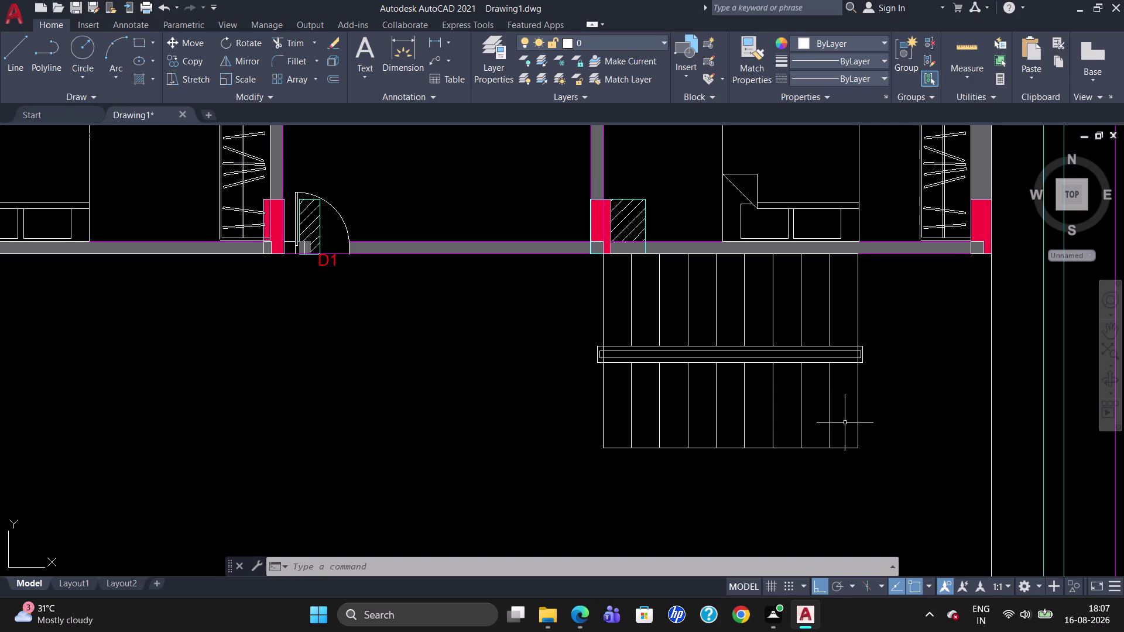
Write a 5-inch high multiline text '31' inside the bottom right tread.
key(t)
key(Return)
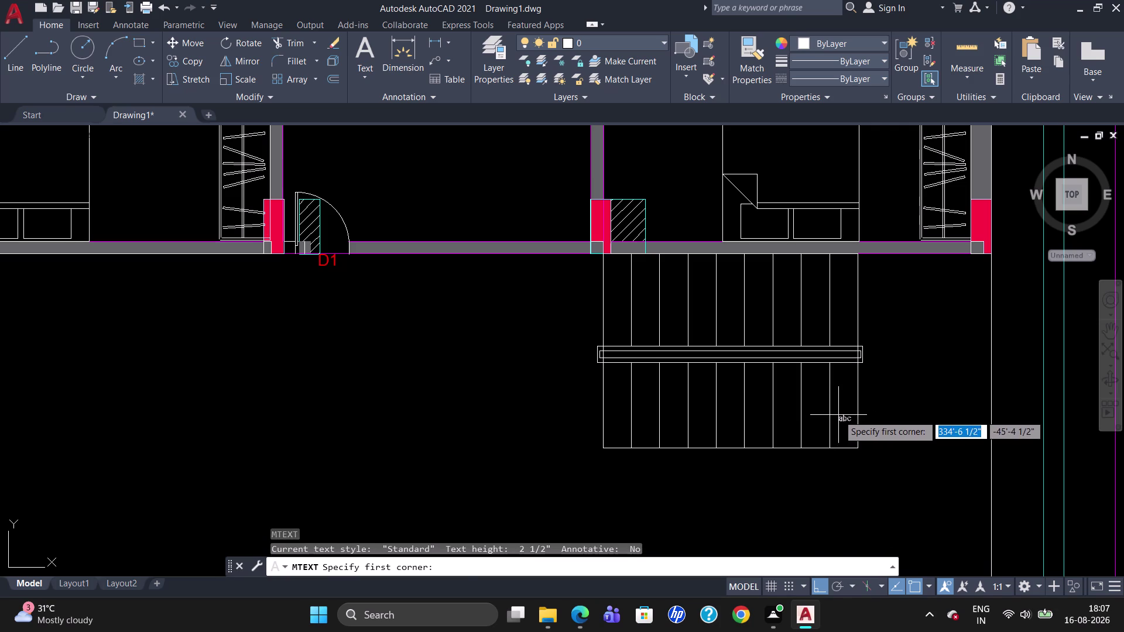
drag(840, 414, 851, 429)
click(850, 428)
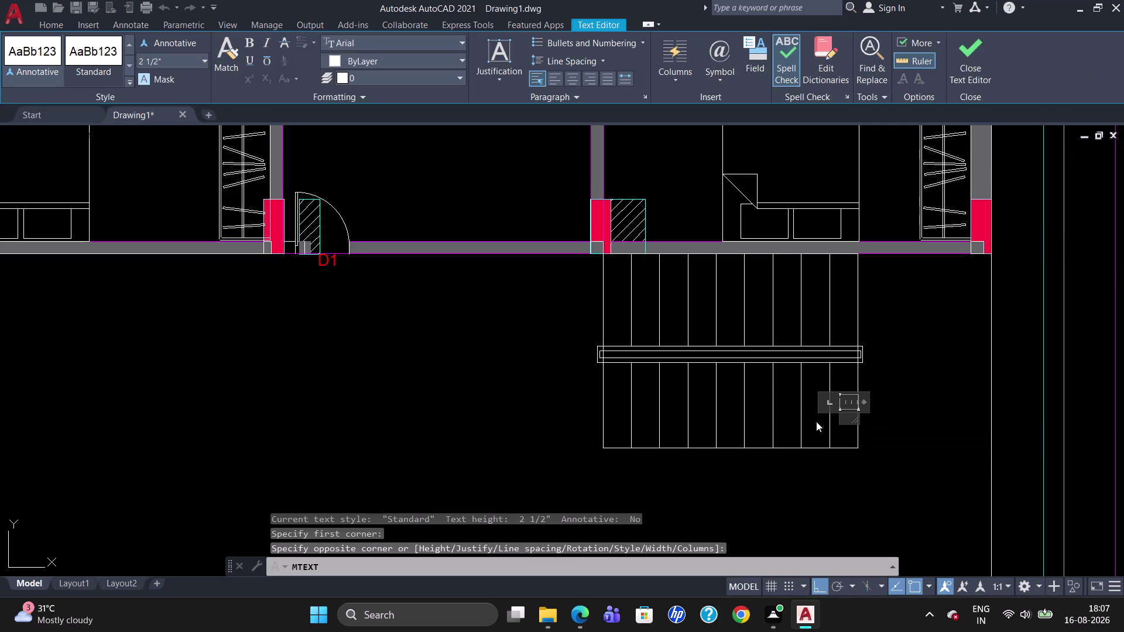
click(169, 57)
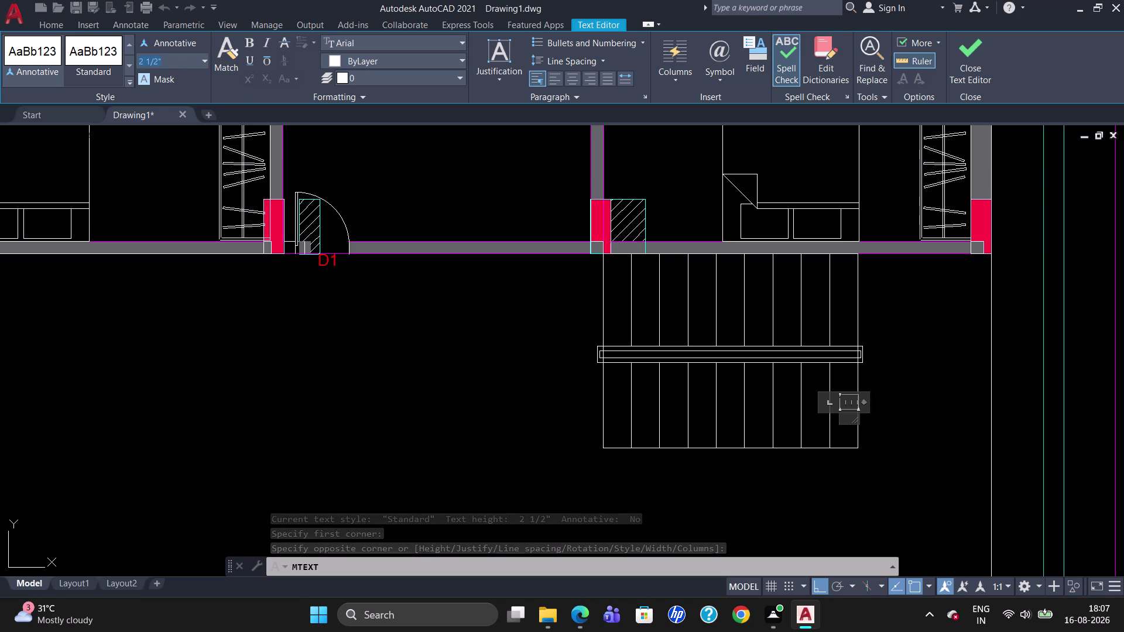
key(BackSpace)
key(5)
key(Return)
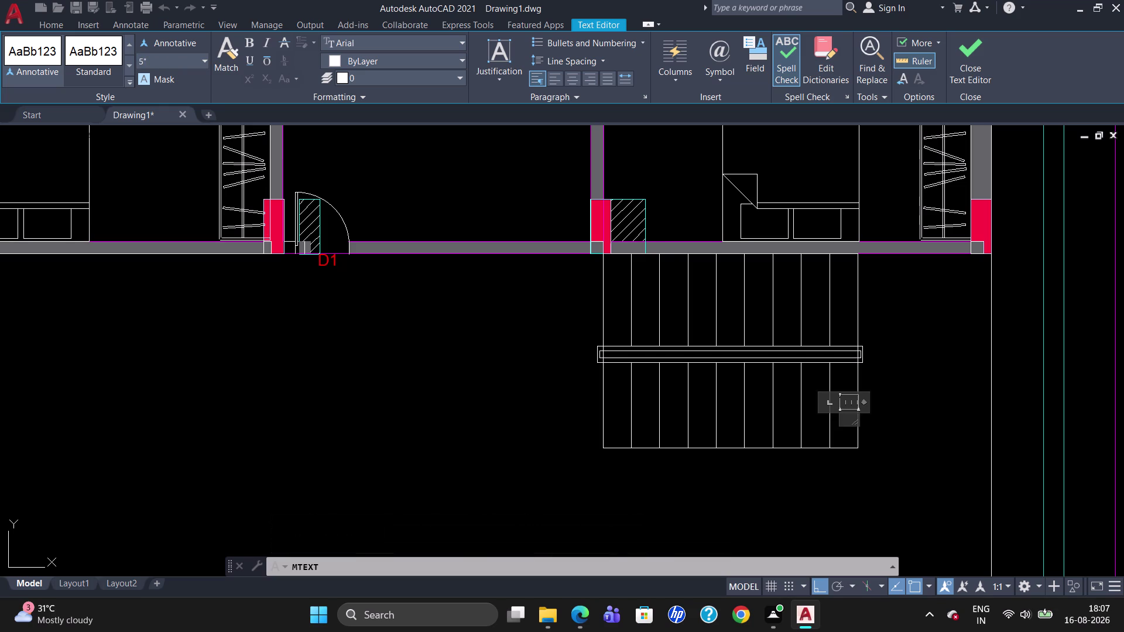
text(3)
text(1)
Make the 31 text cyan and keep the text editor changes.
click(338, 59)
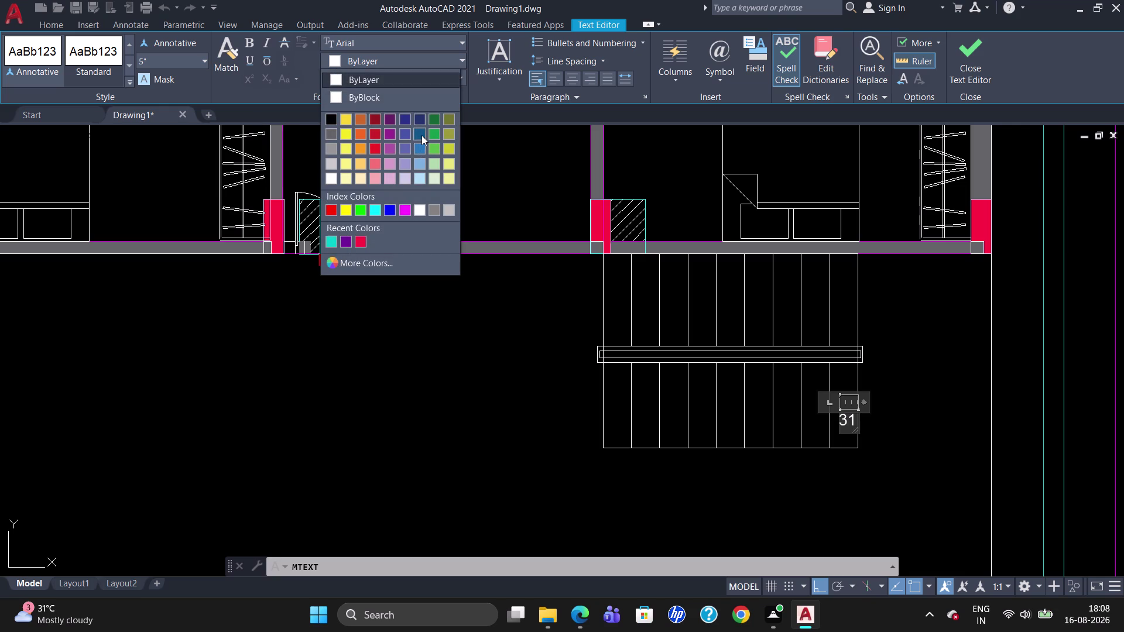
click(373, 211)
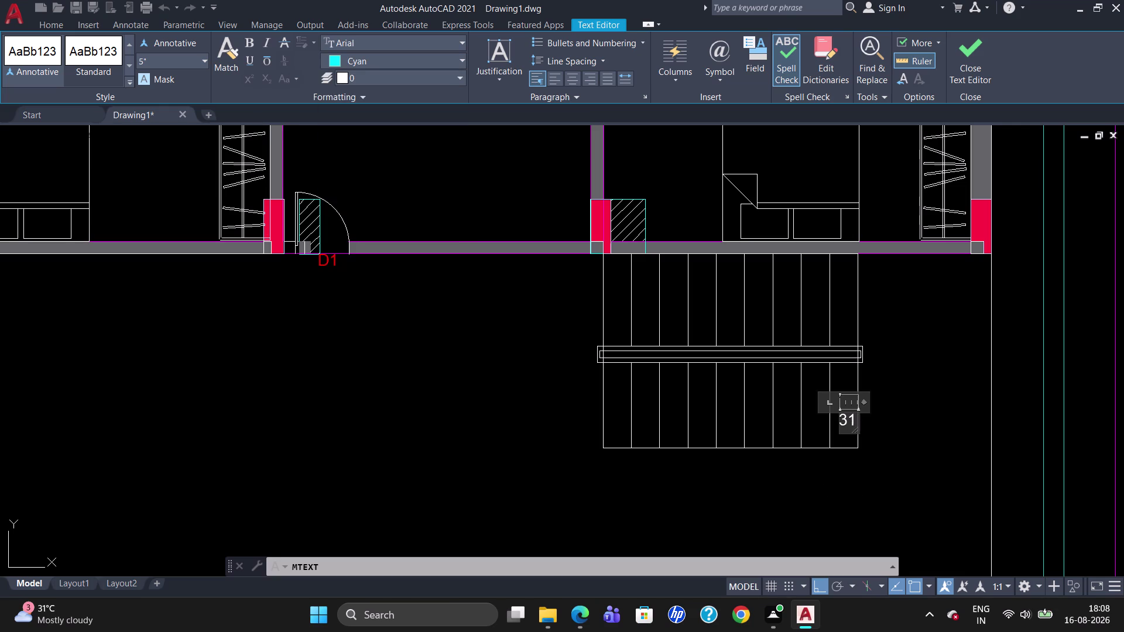
drag(852, 420, 838, 421)
click(336, 60)
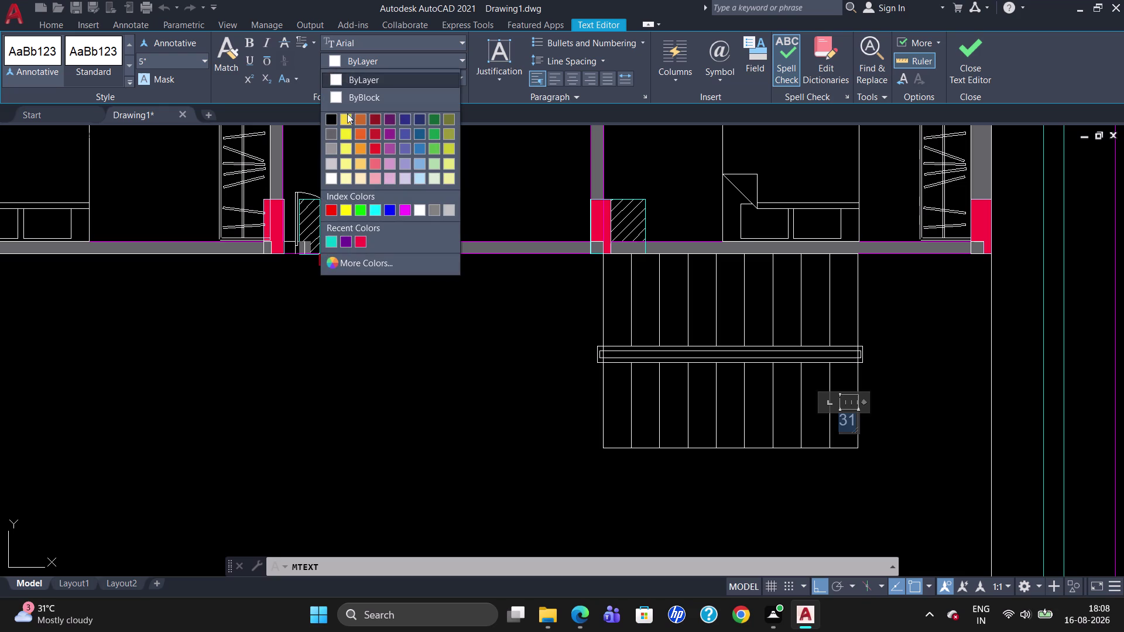
click(378, 206)
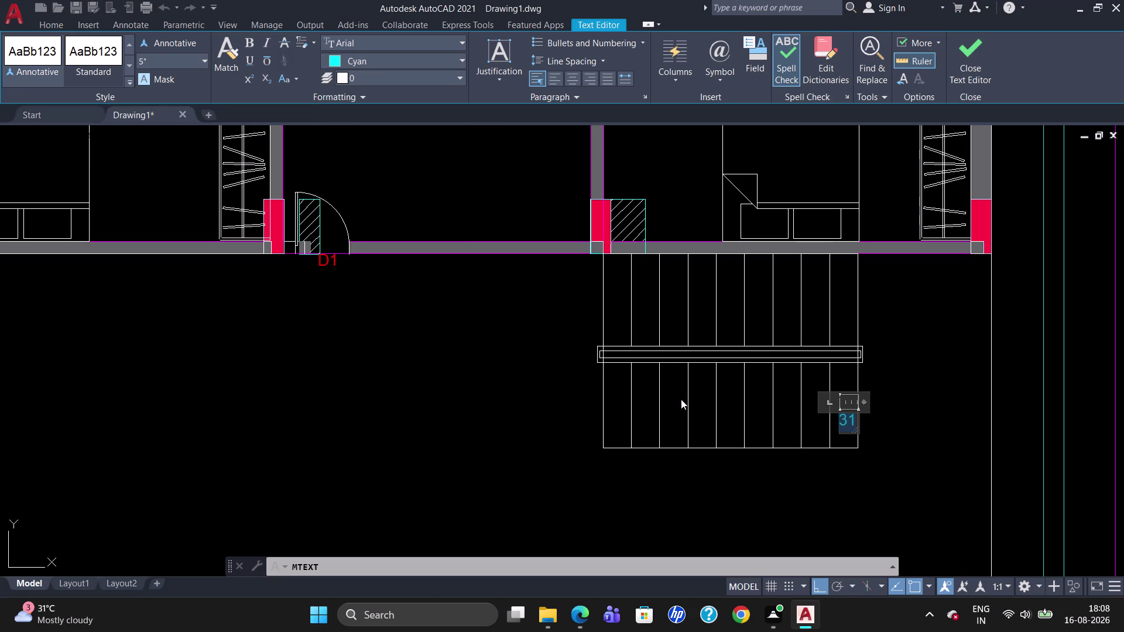
key(Escape)
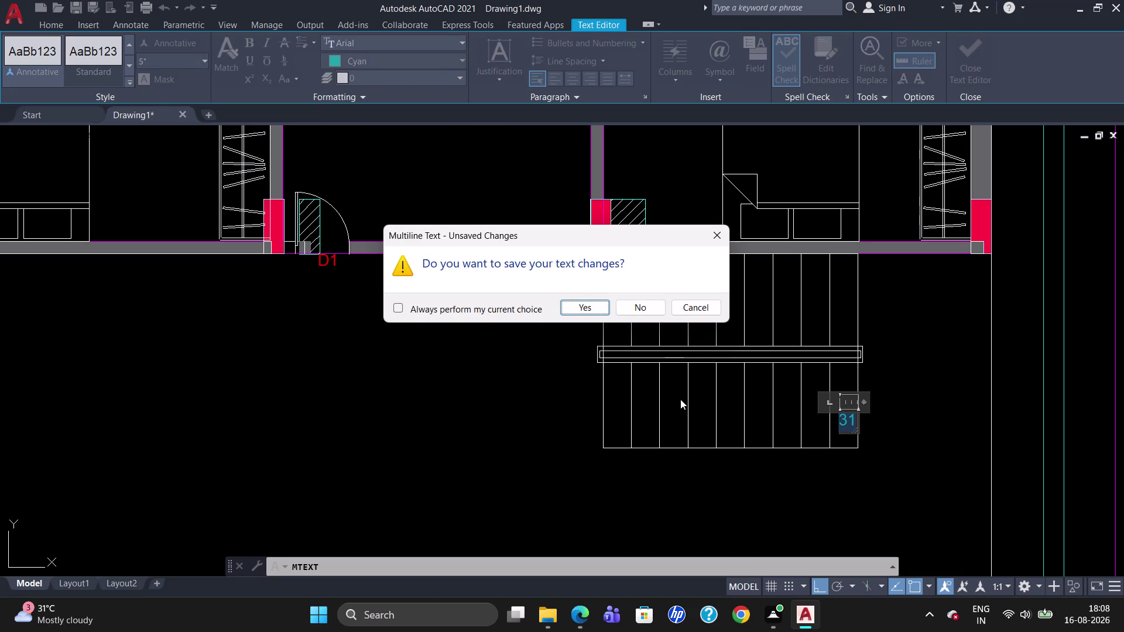
click(593, 307)
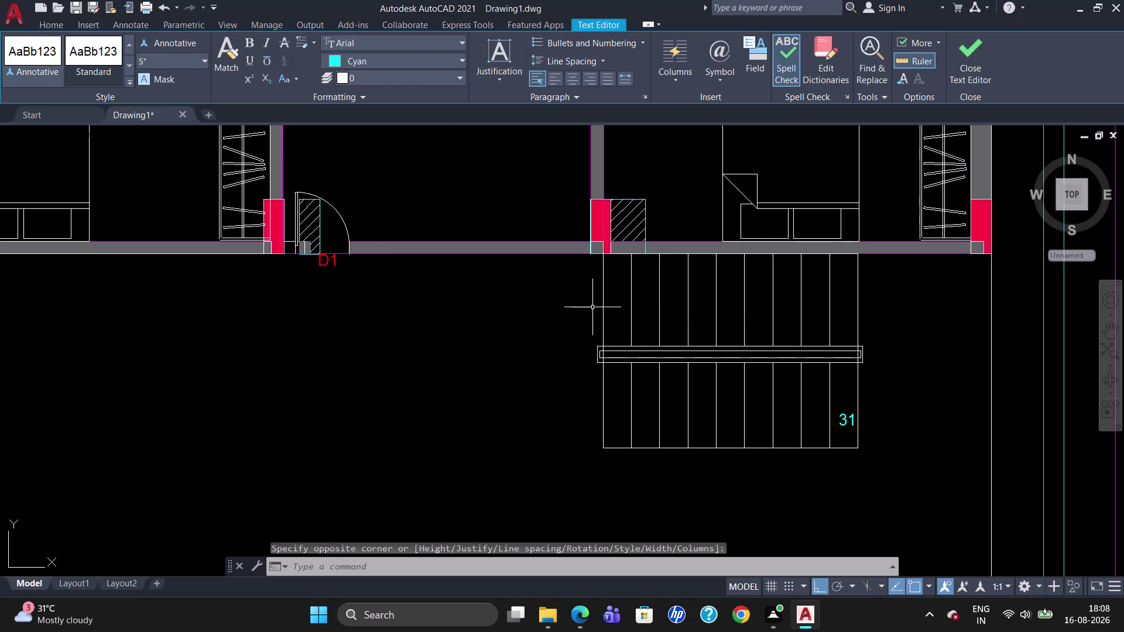
click(848, 415)
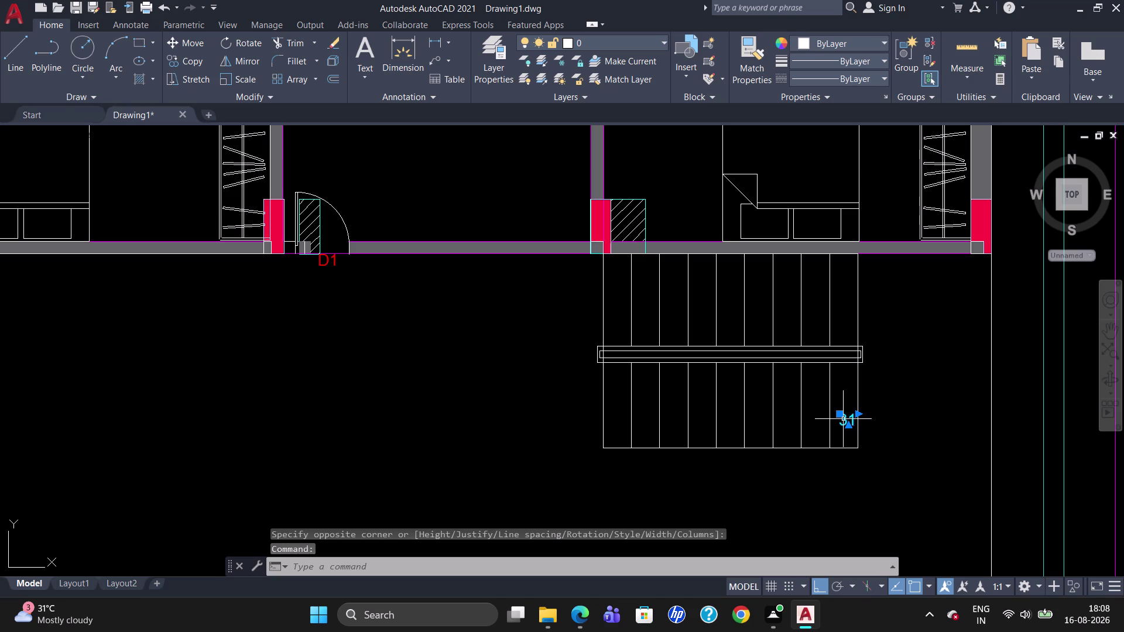
Rotate the 31 label 90 degrees with RO.
text(R)
text(O)
key(Return)
click(850, 411)
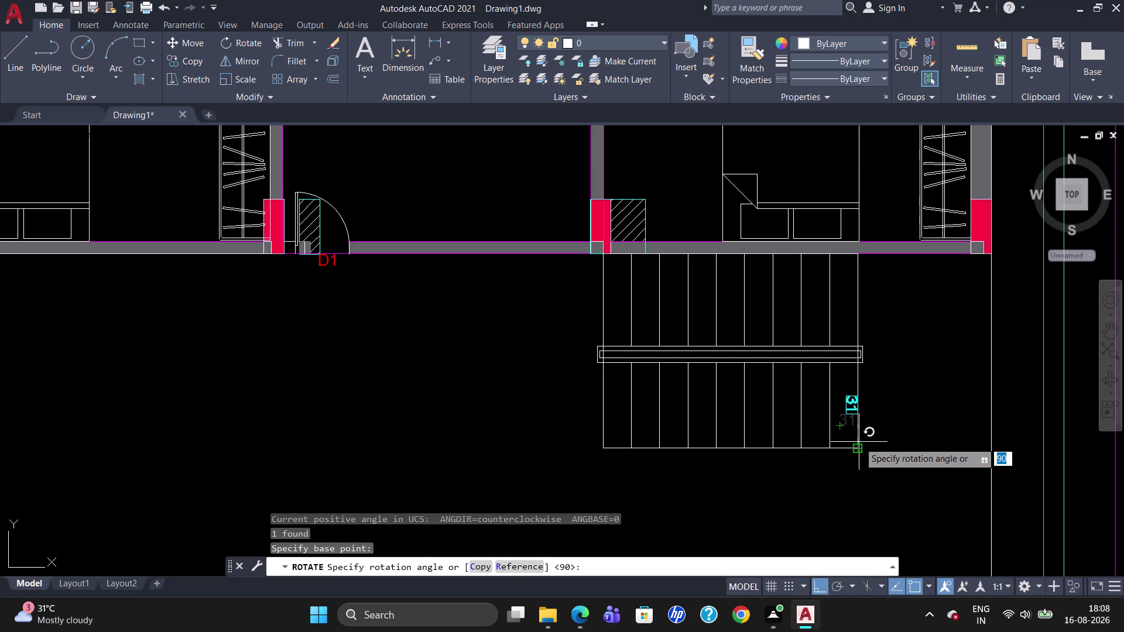
click(859, 442)
Grip-move the rotated 31 label into place within the bottom right tread.
click(852, 409)
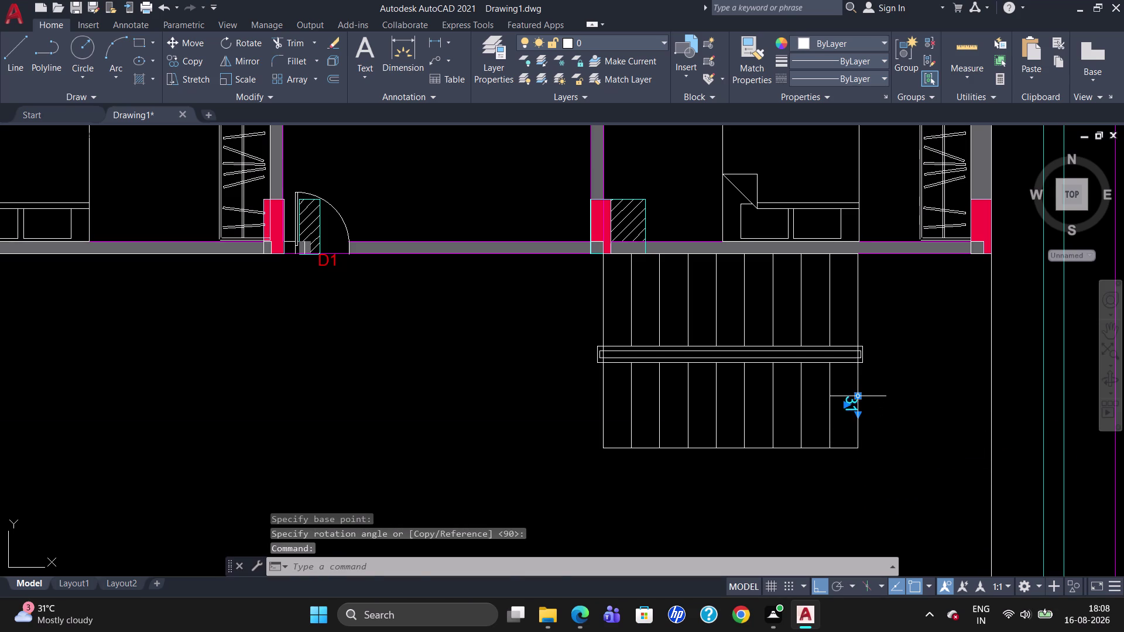
drag(857, 399, 848, 405)
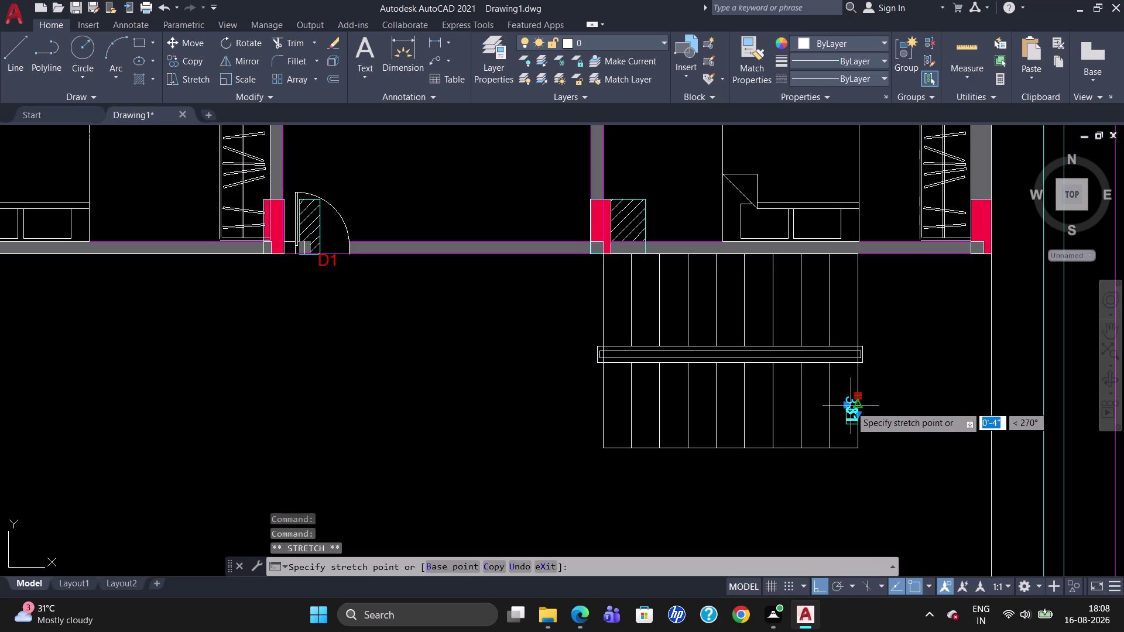
click(849, 405)
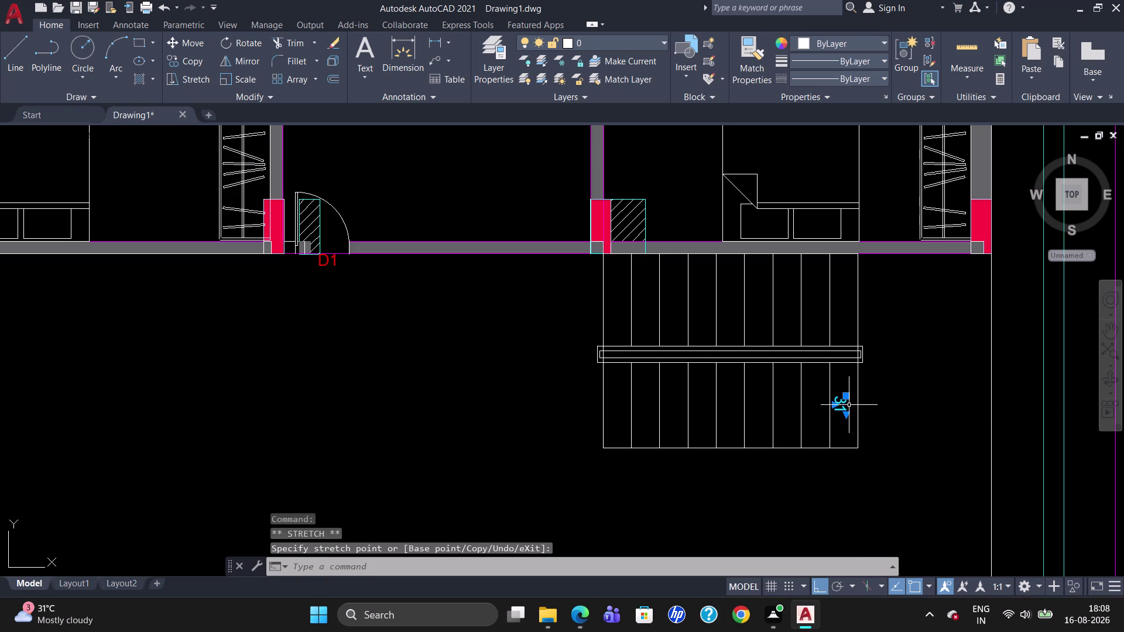
key(Escape)
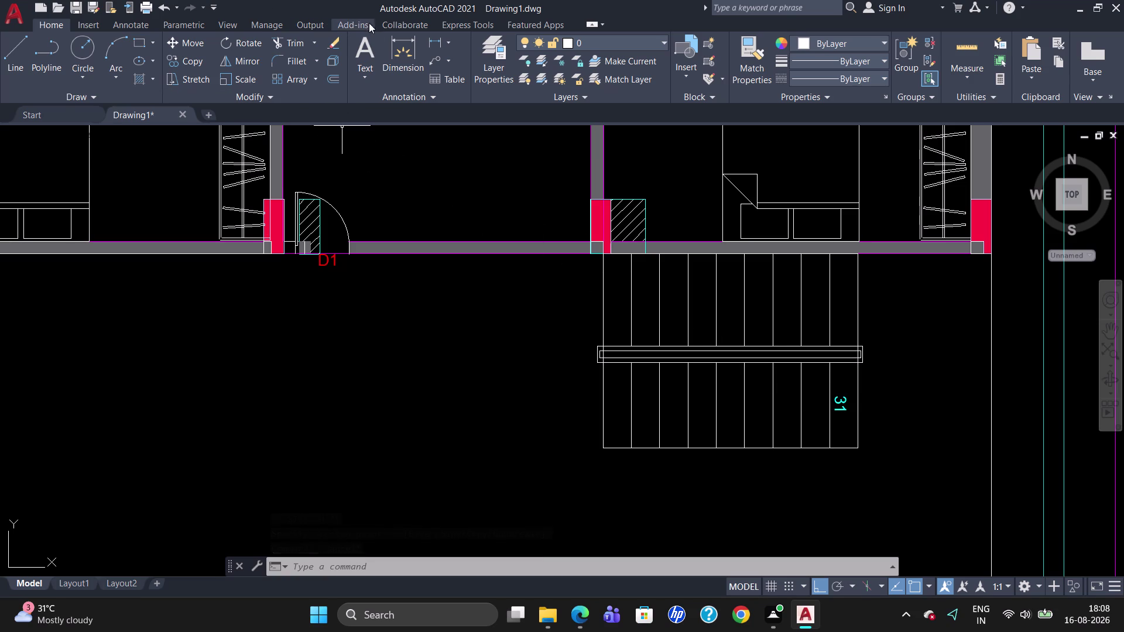
Try Express Tools Auto Number on the 31 label, then cancel it.
click(452, 29)
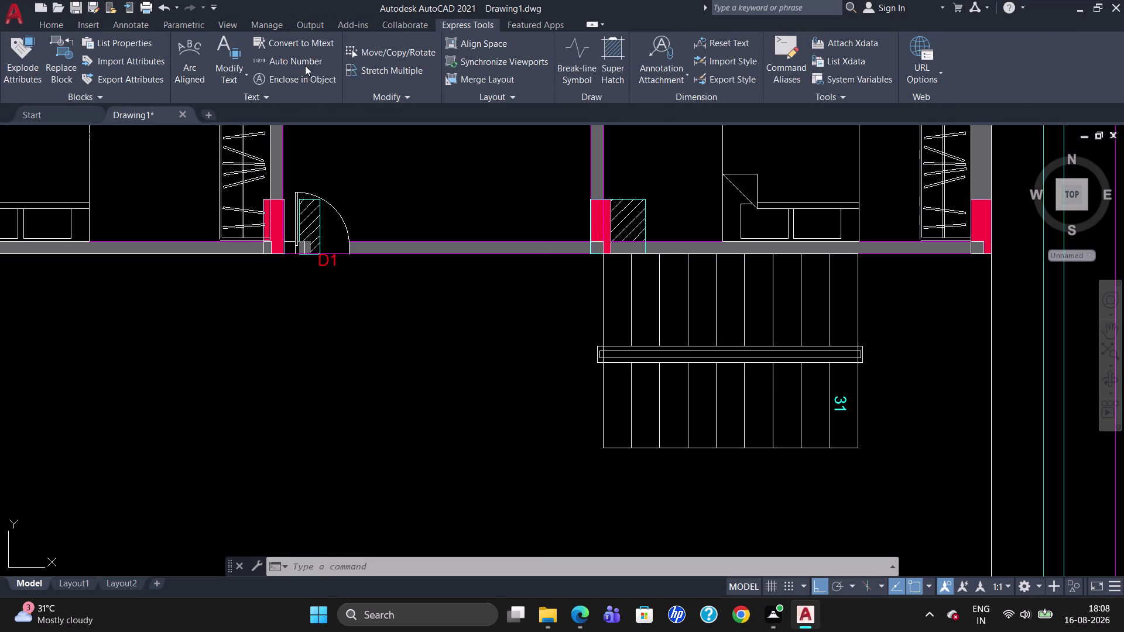
click(306, 65)
click(845, 406)
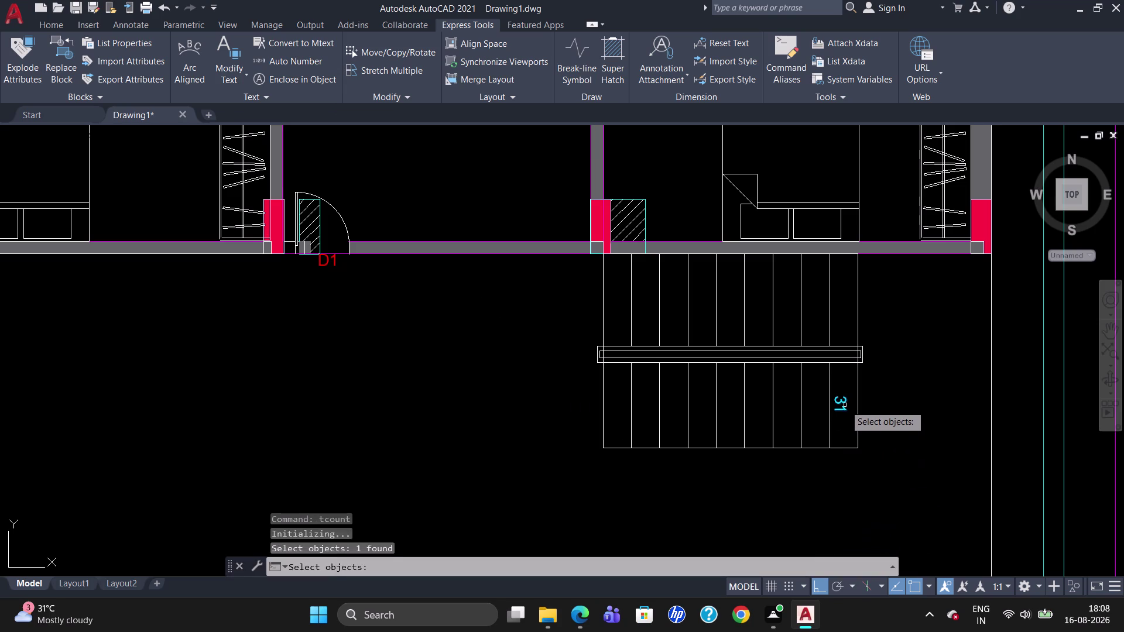
click(842, 405)
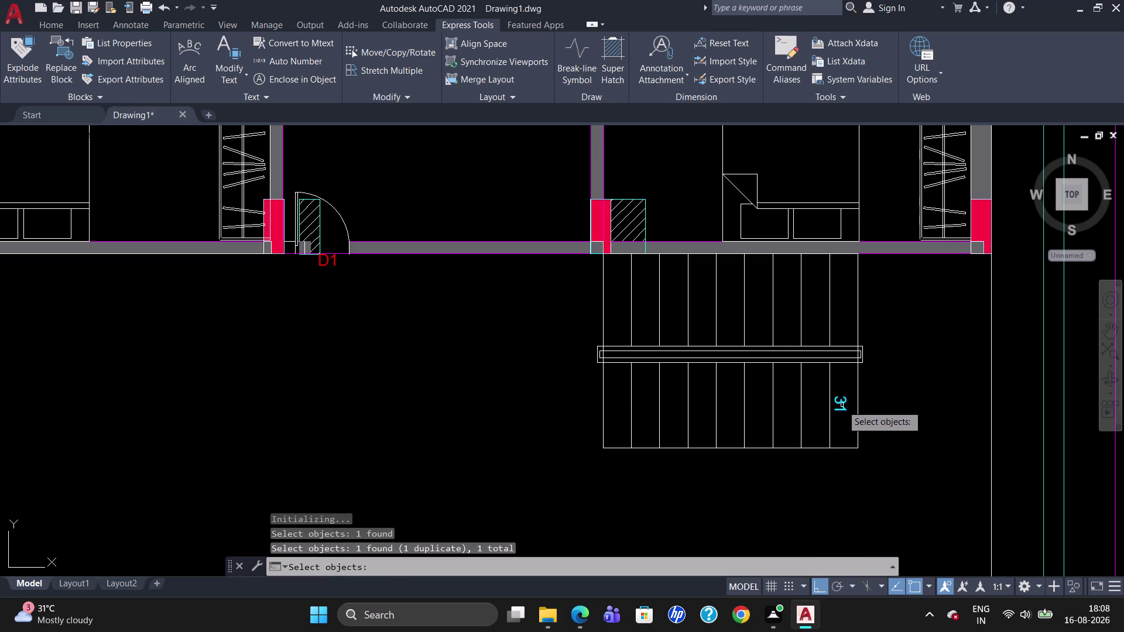
text(CO)
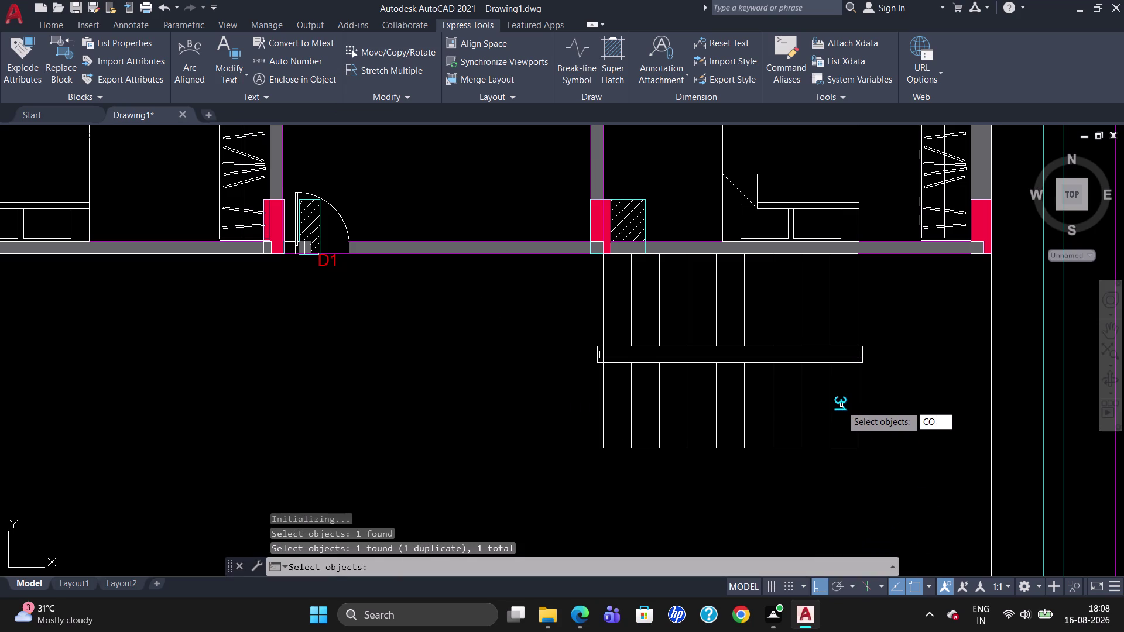
key(Return)
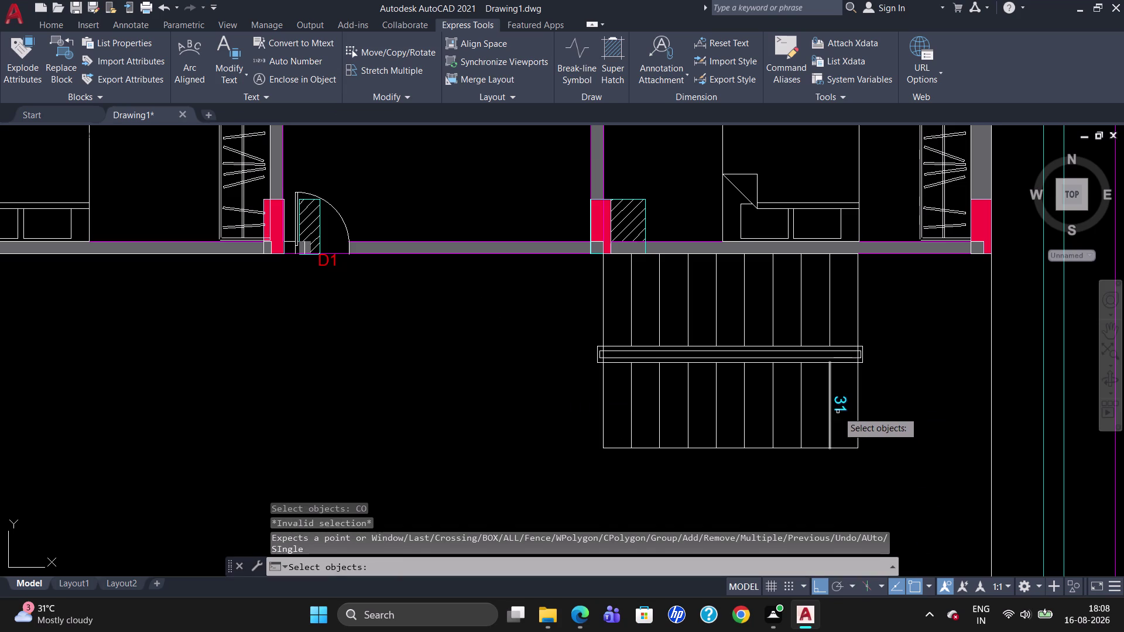
click(843, 406)
key(Escape)
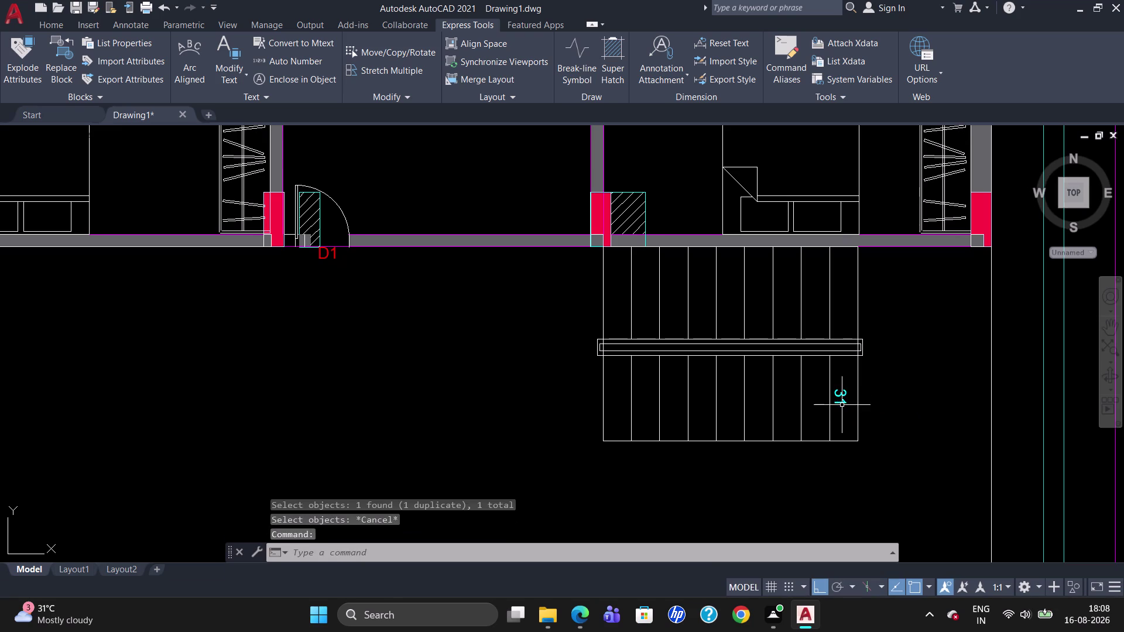
Start a CO copy with the 31 label selected.
text(CO)
key(Return)
click(836, 396)
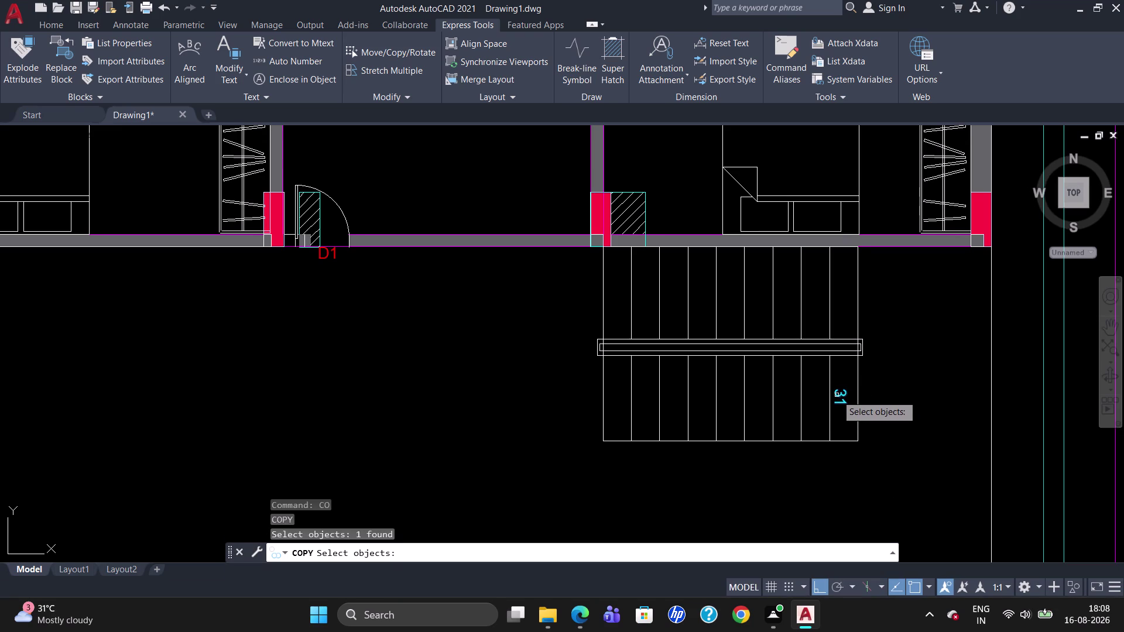
Set the copy base point on the 31 label and copy it into the next four treads leftward.
key(Return)
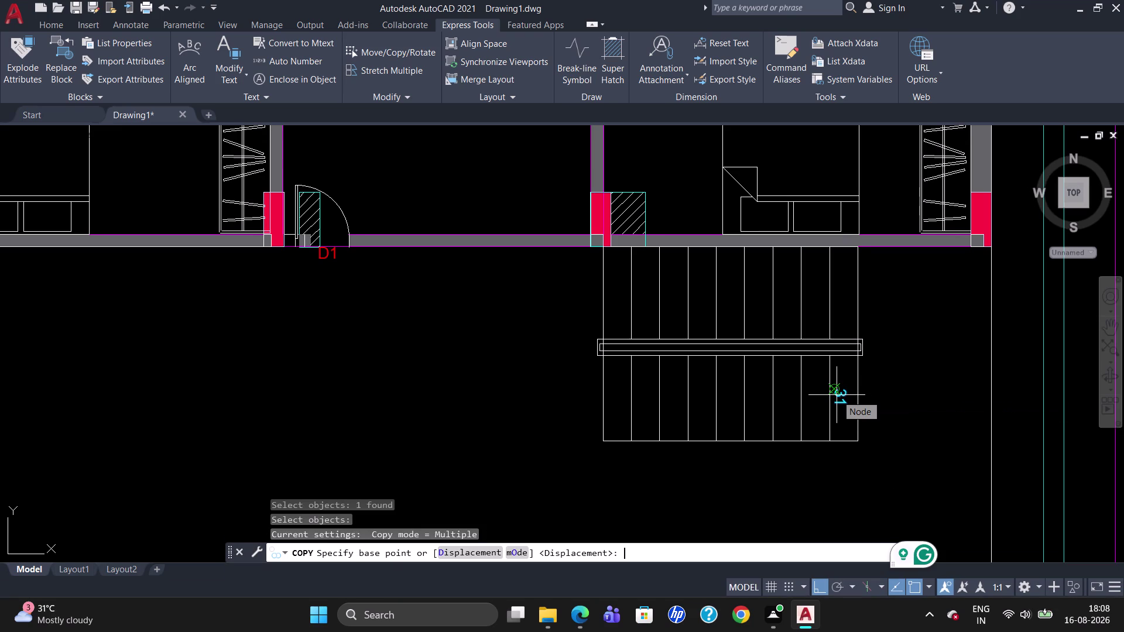
click(837, 395)
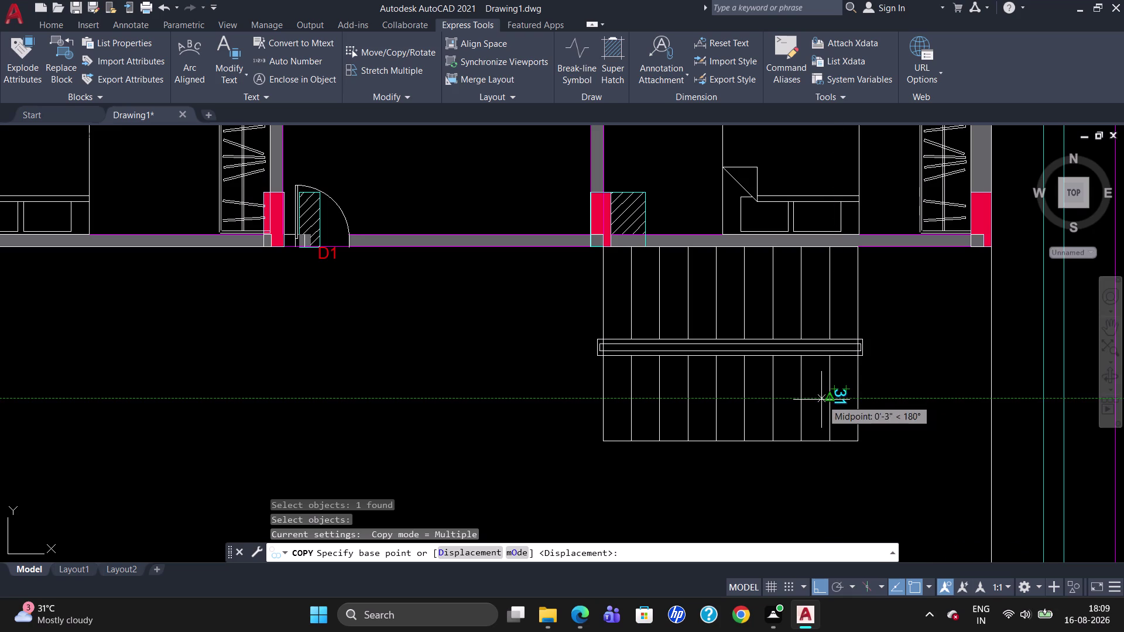
click(840, 392)
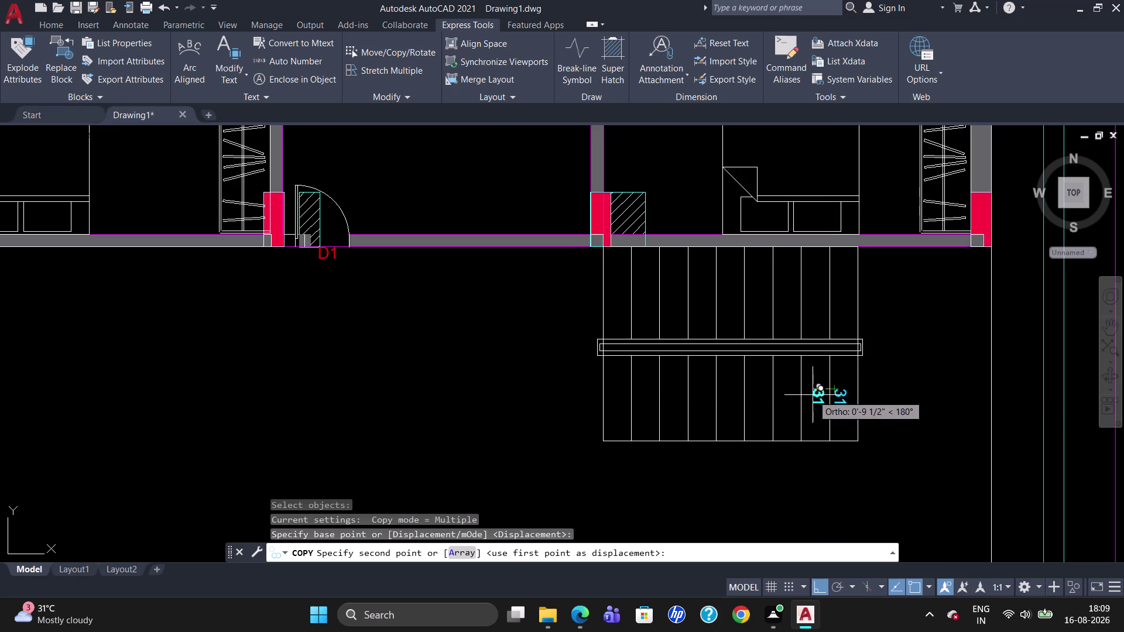
click(813, 396)
click(785, 403)
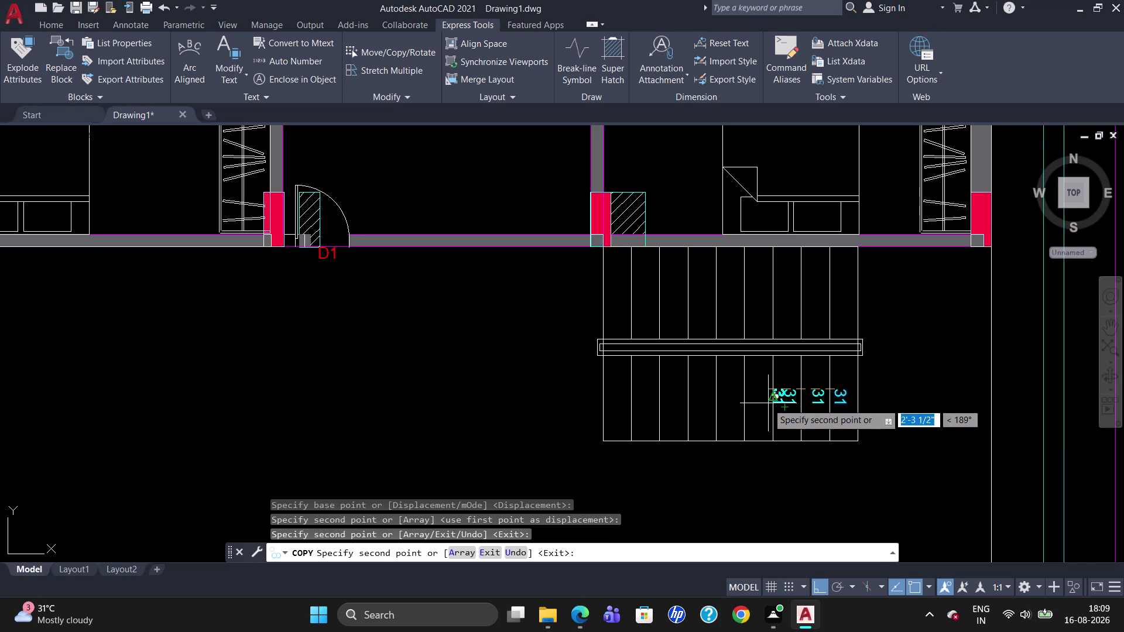
click(754, 404)
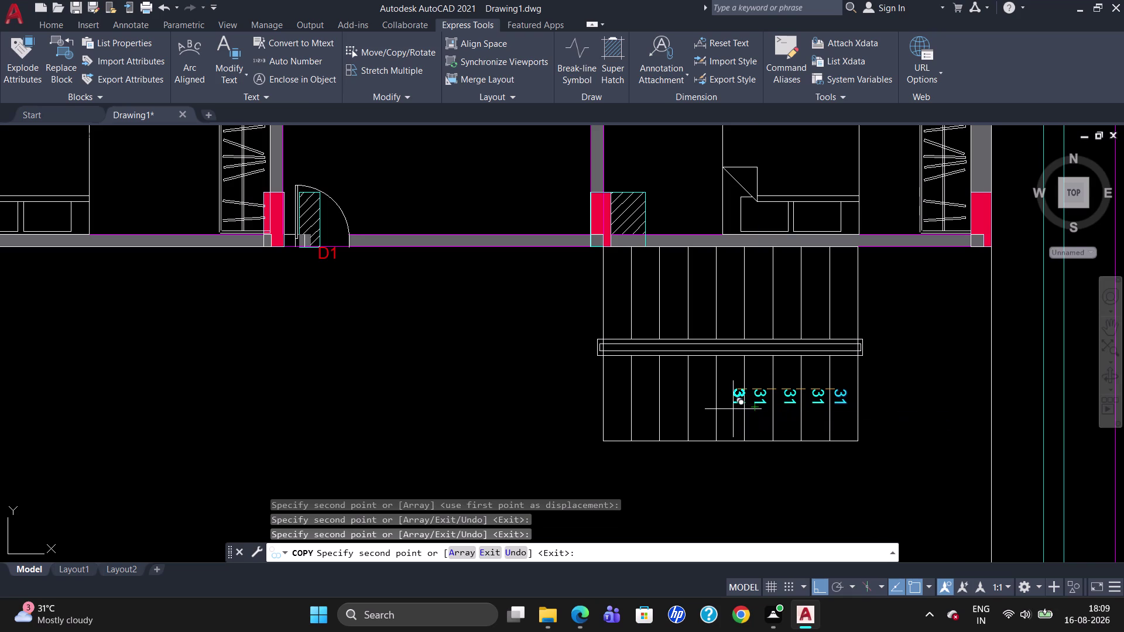
click(729, 407)
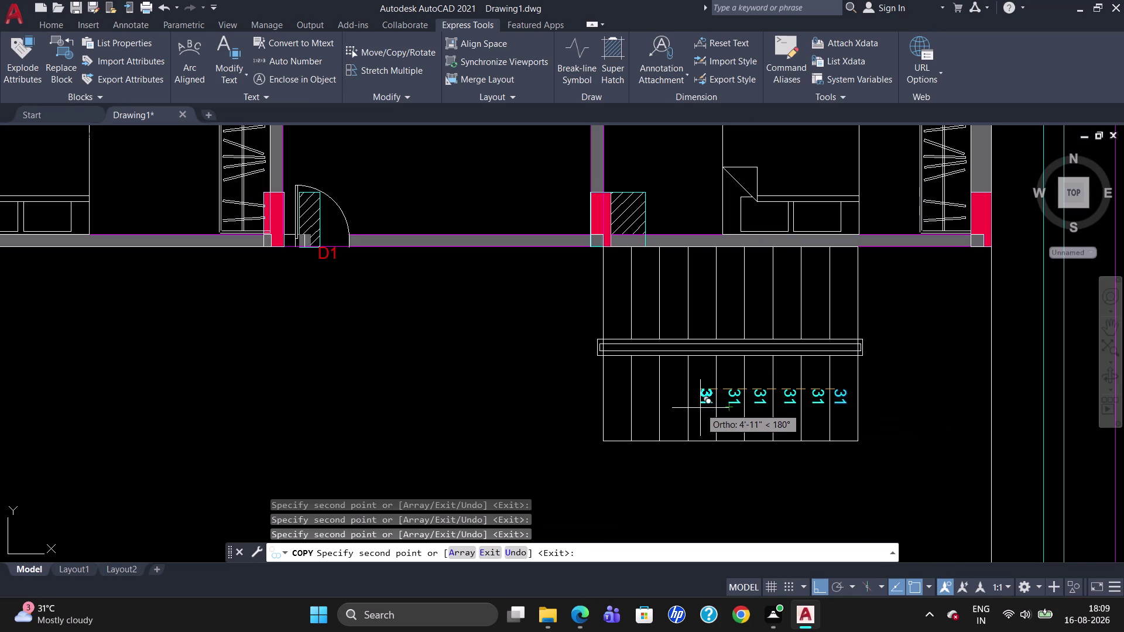
Copy the 31 label onto the remaining lower-flight treads and turn on Polar Tracking.
click(701, 408)
click(670, 402)
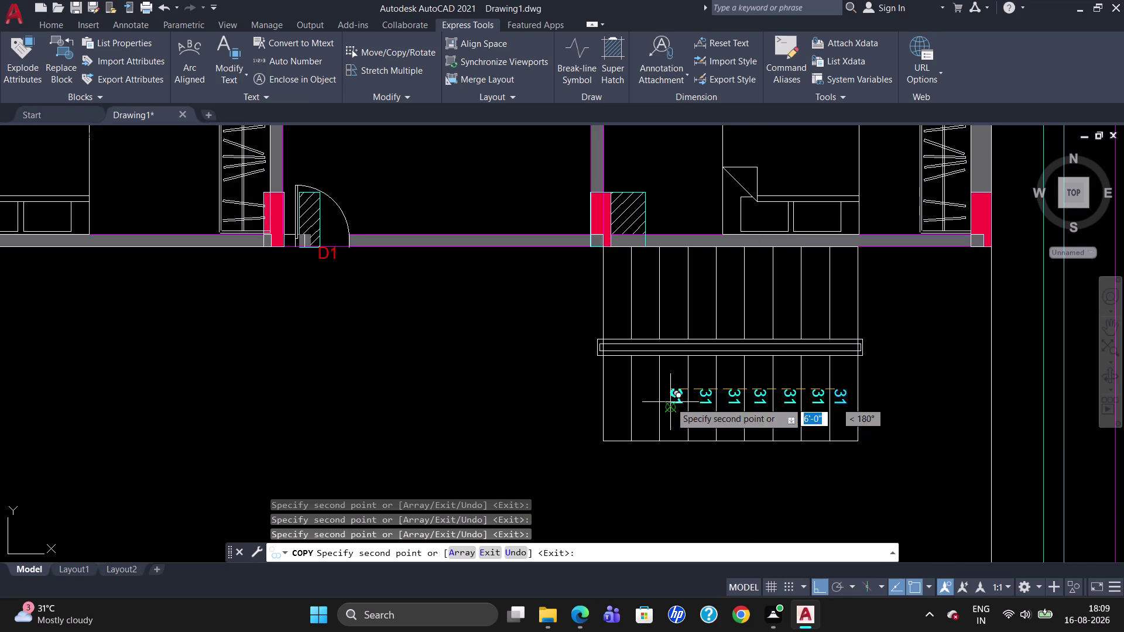
click(642, 398)
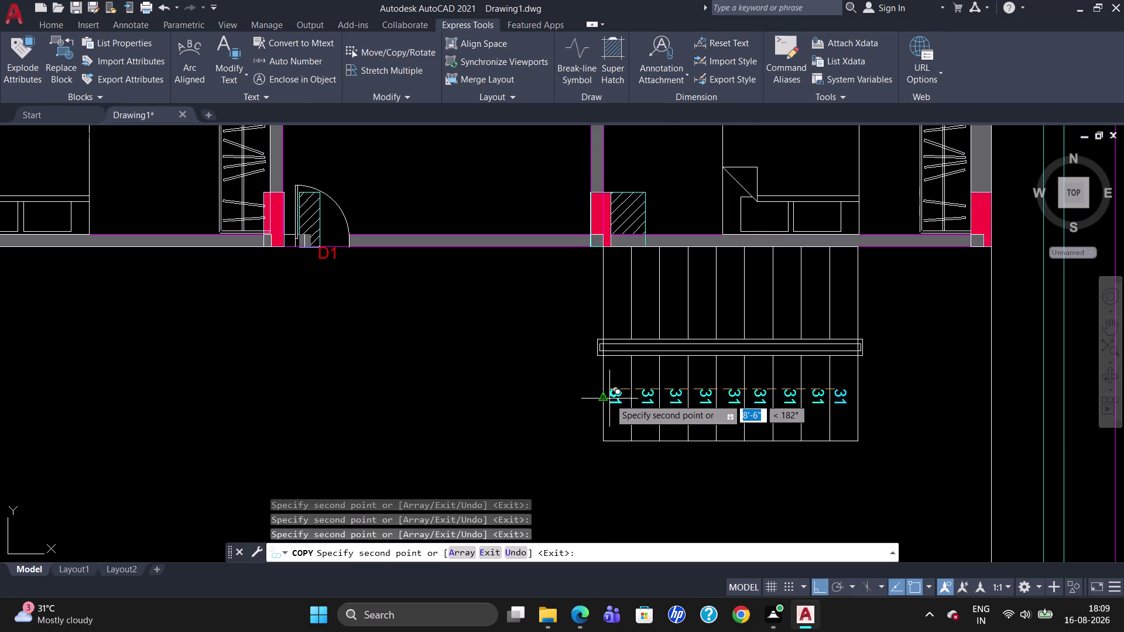
click(611, 396)
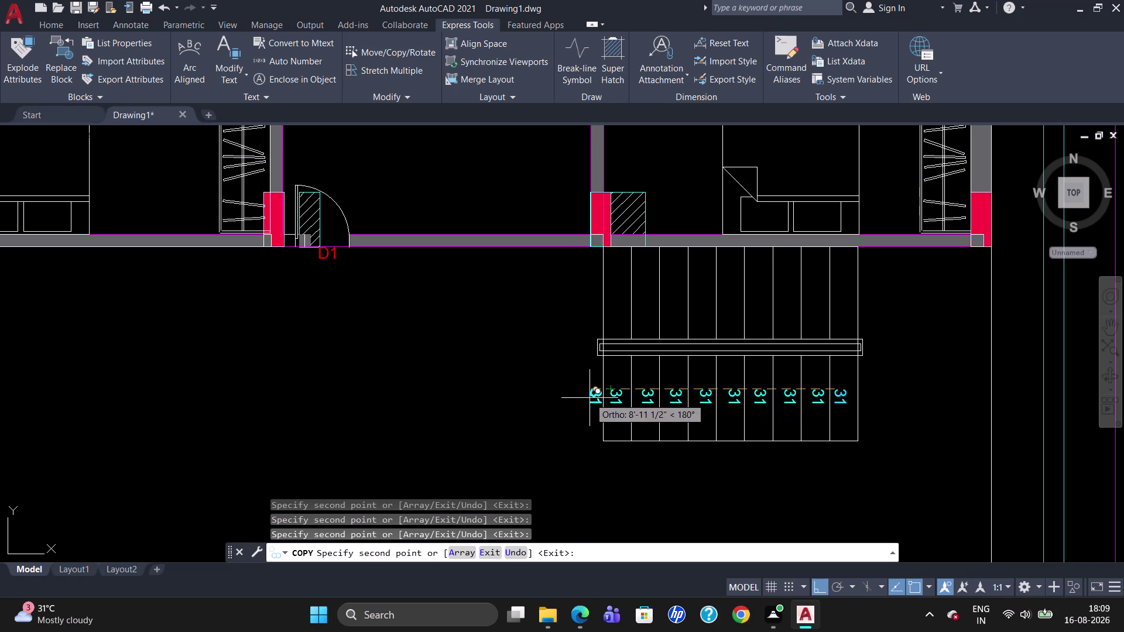
click(583, 399)
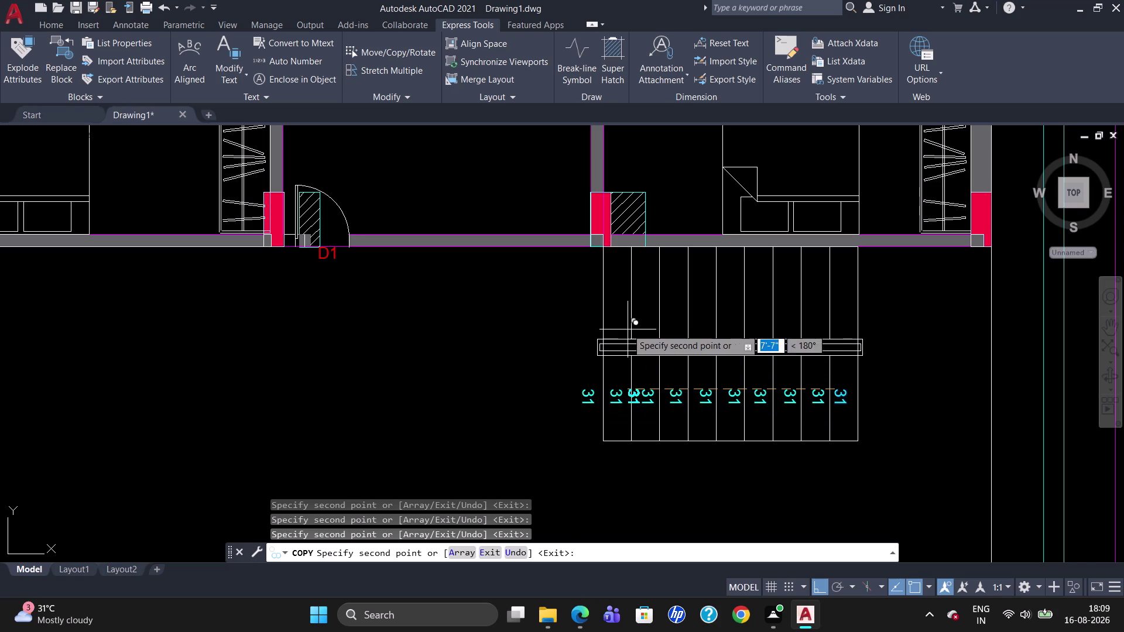
click(835, 584)
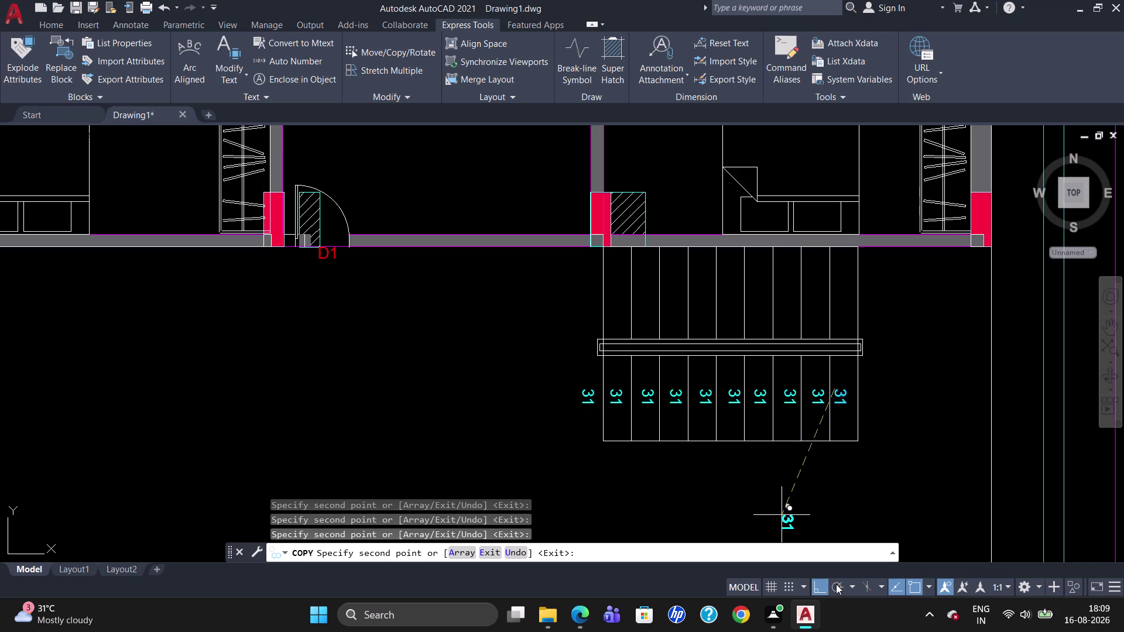
click(615, 314)
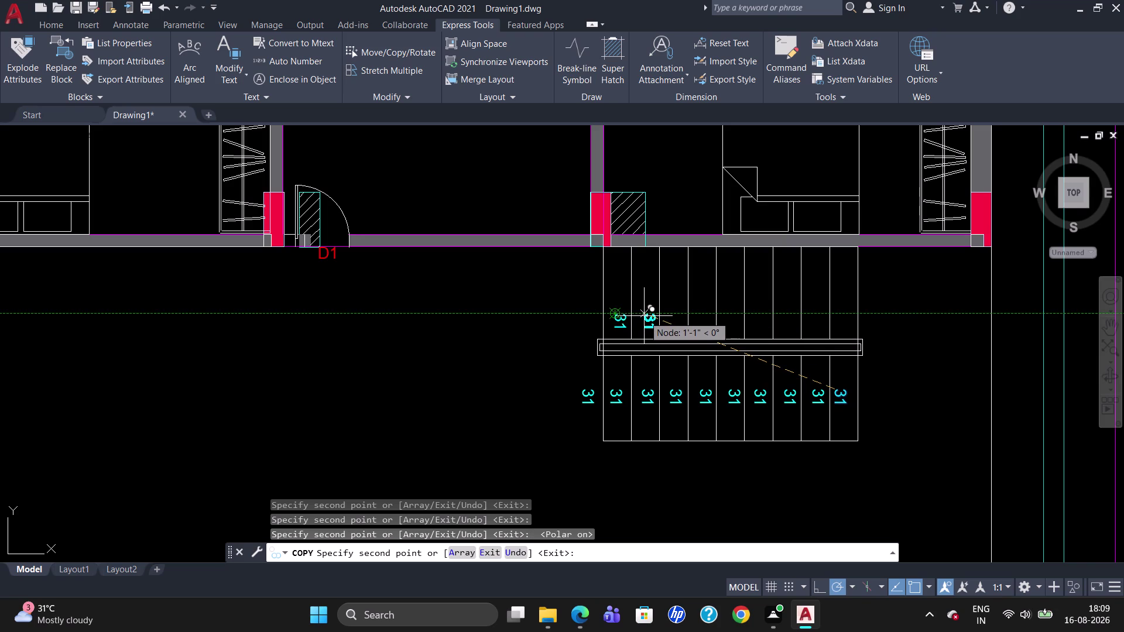
Copy the 31 label onto each upper-flight tread, left to right, then end COPY.
click(642, 316)
click(669, 318)
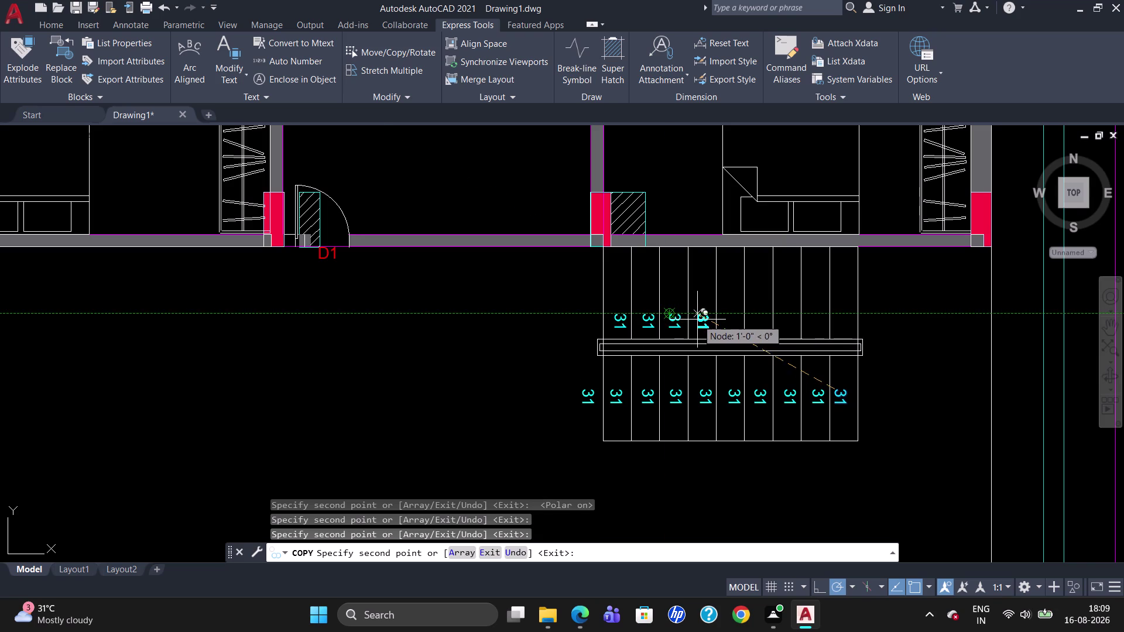
click(696, 319)
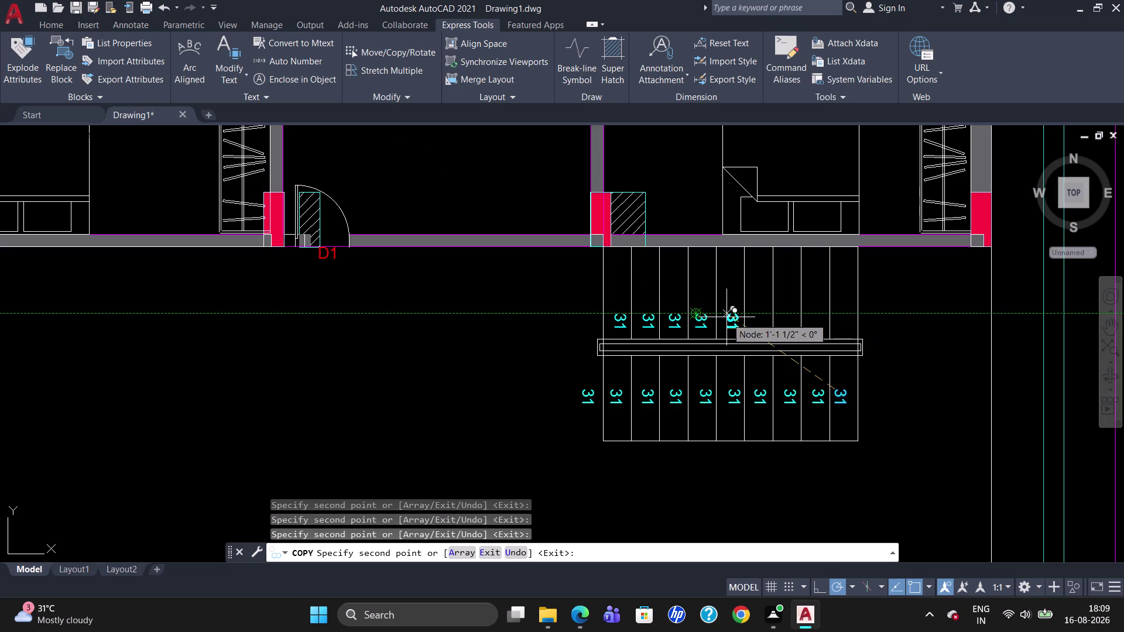
click(727, 317)
click(754, 319)
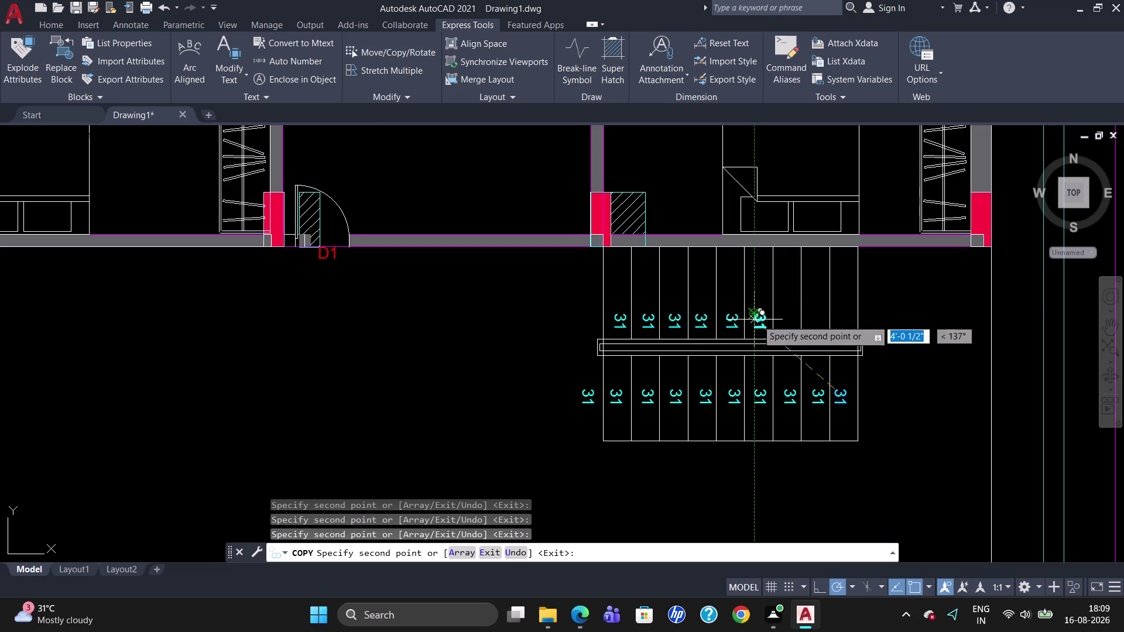
click(783, 317)
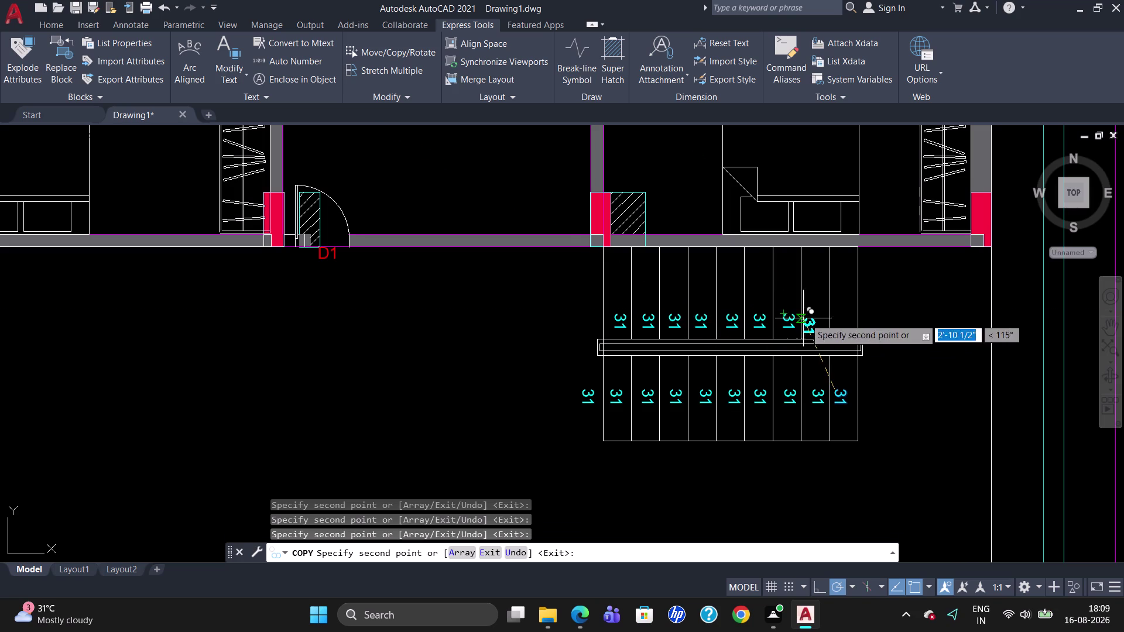
click(810, 319)
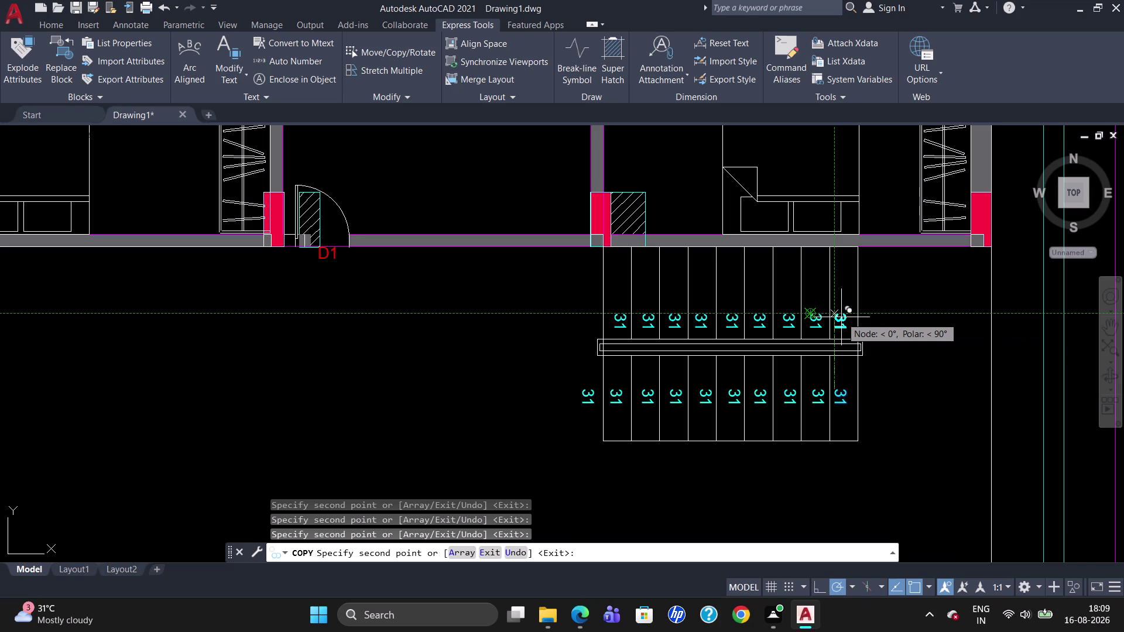
click(842, 317)
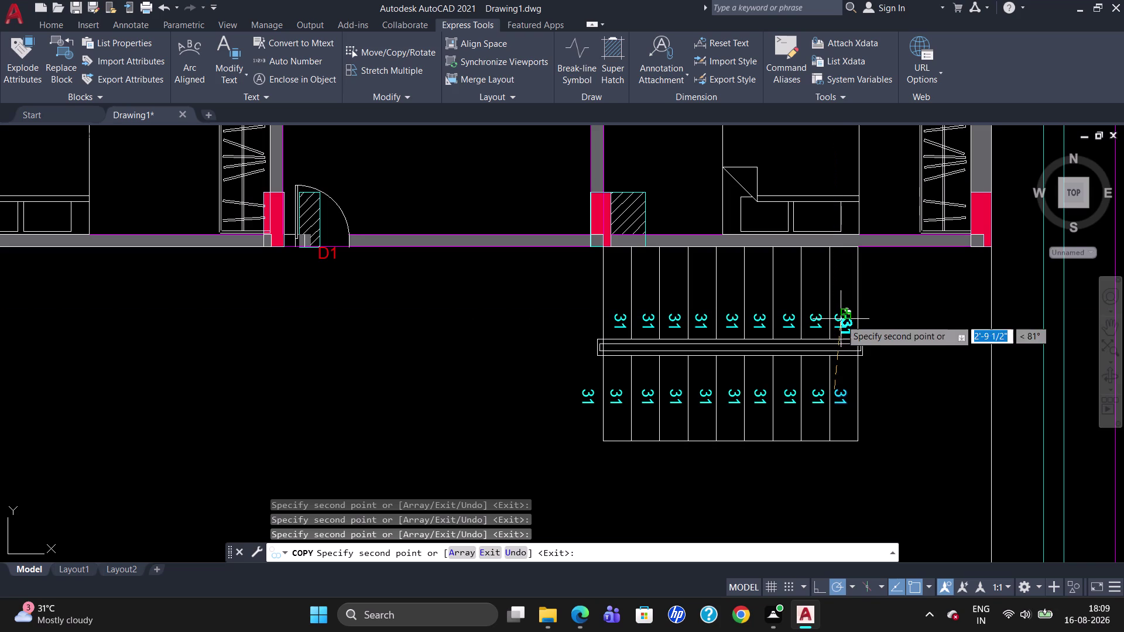
click(867, 315)
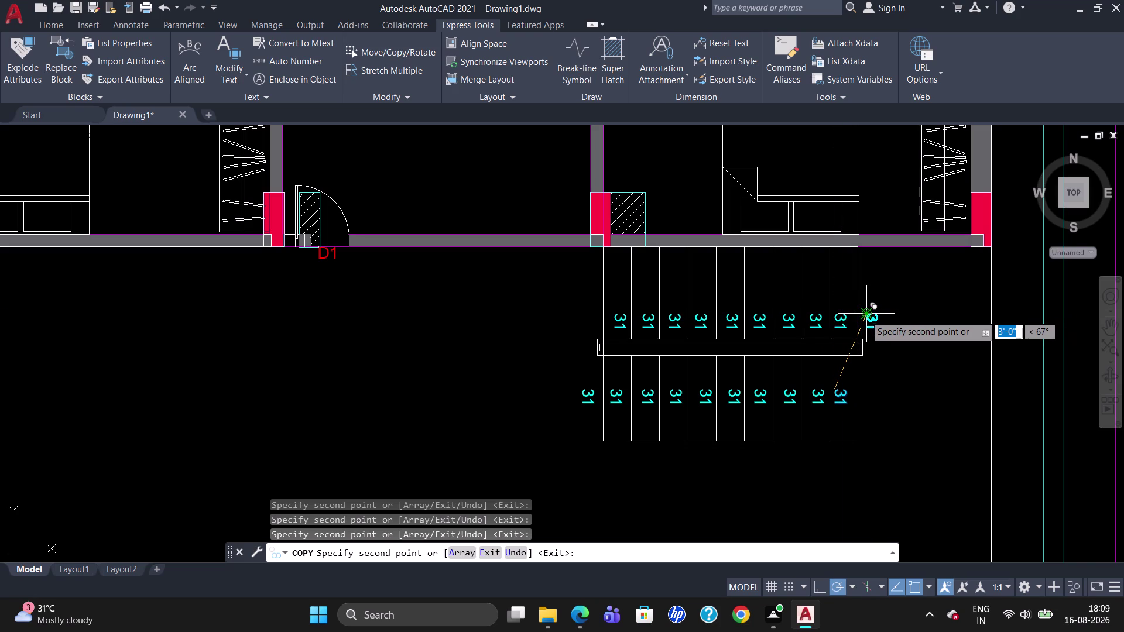
key(Escape)
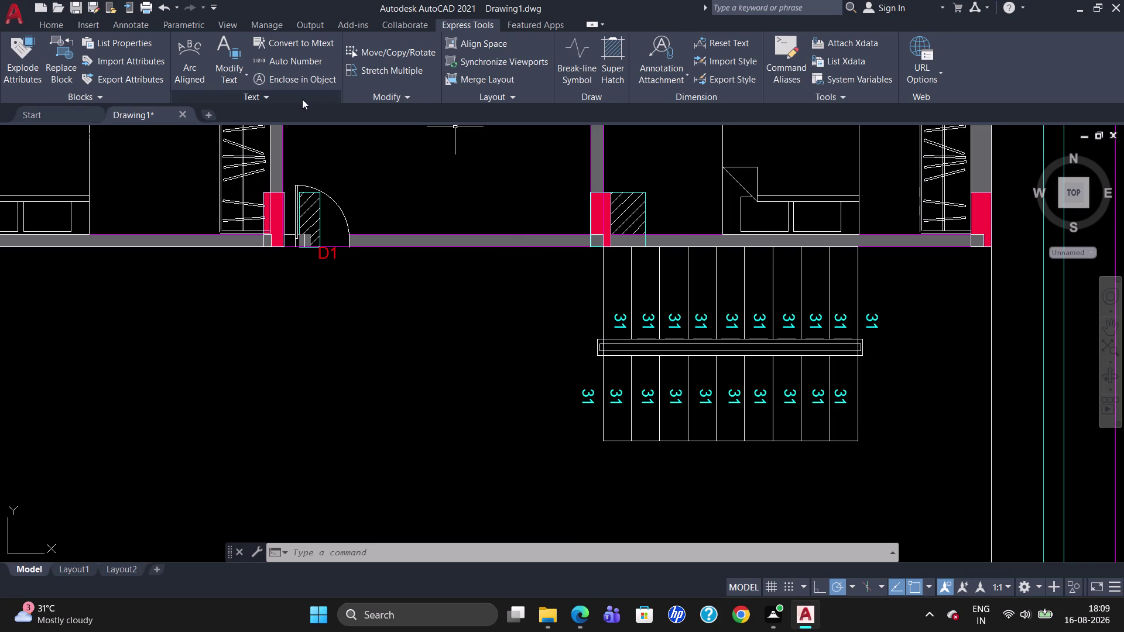
click(298, 60)
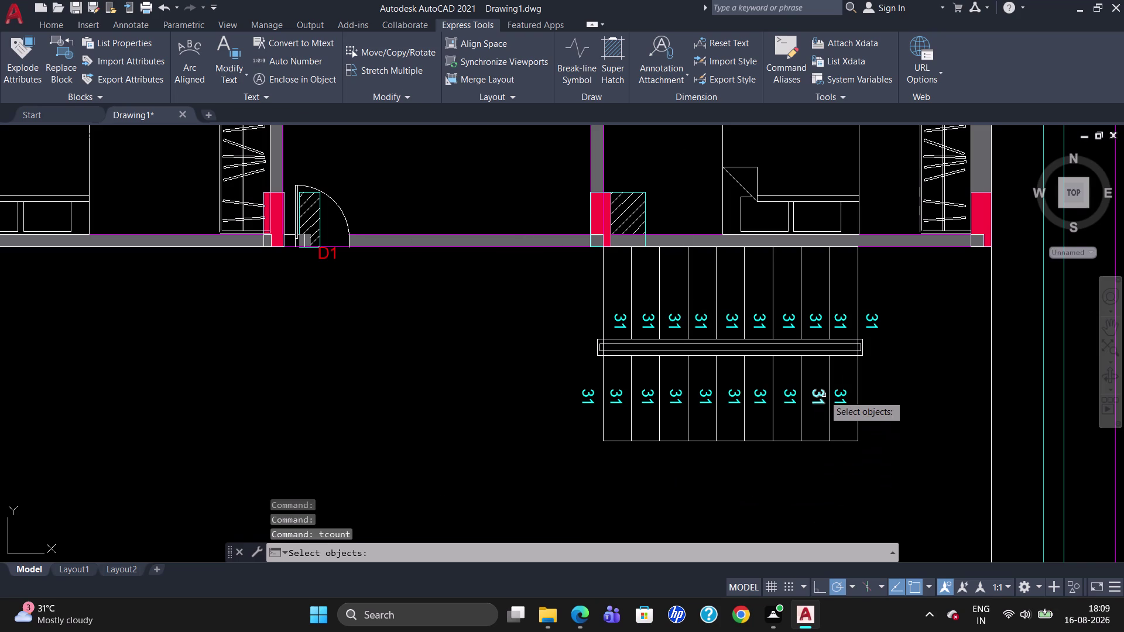
click(835, 398)
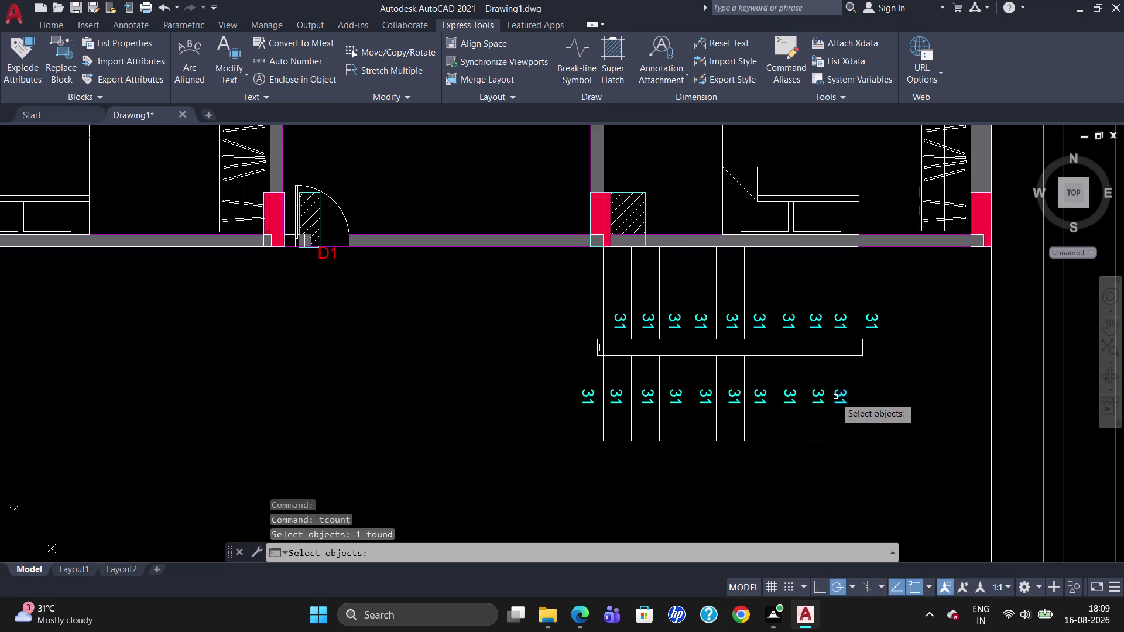
click(821, 395)
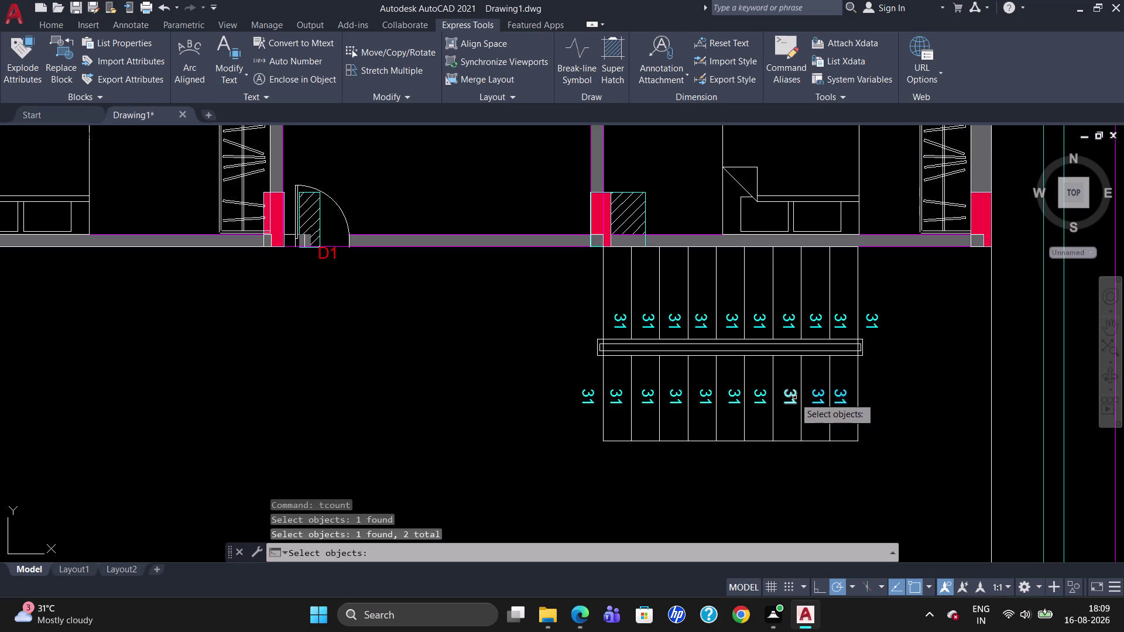
click(793, 397)
click(759, 397)
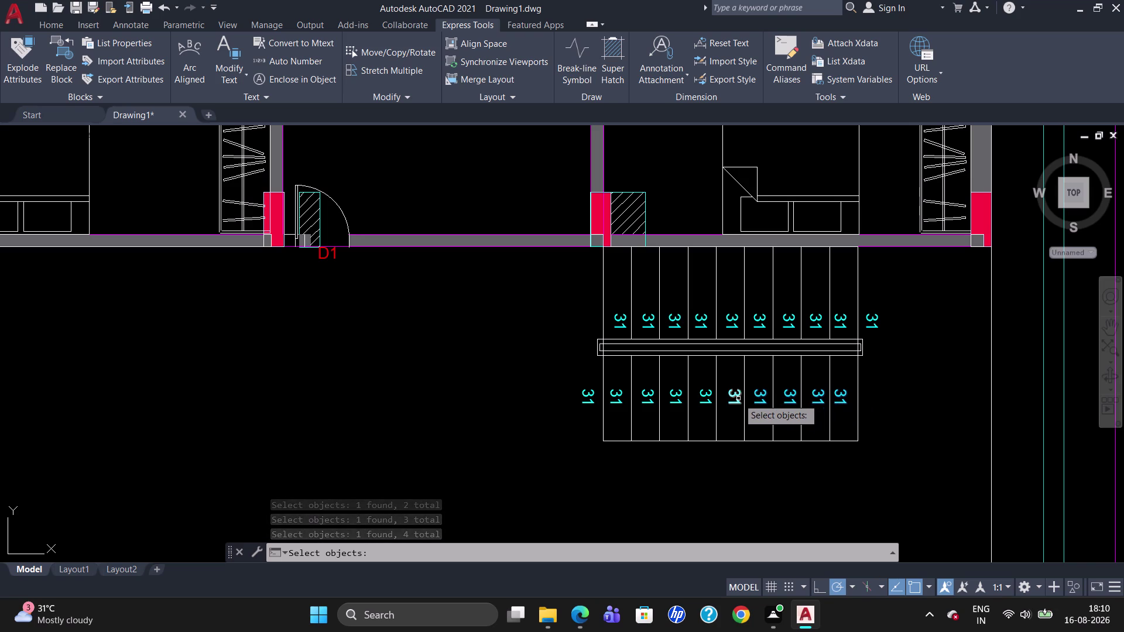
click(738, 399)
click(709, 400)
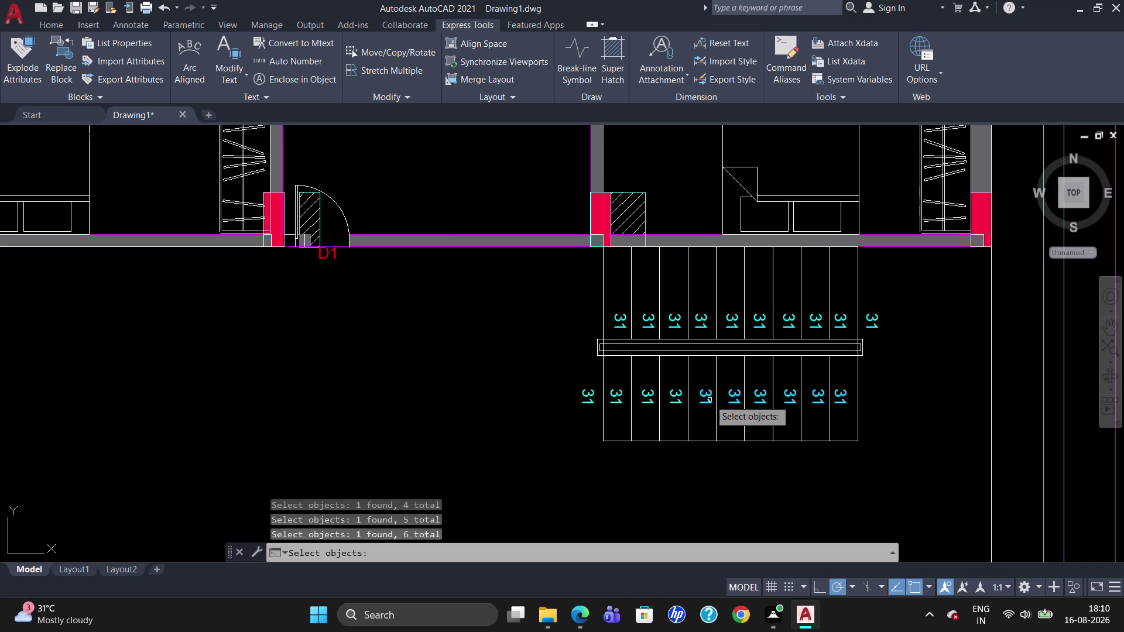
key(Return)
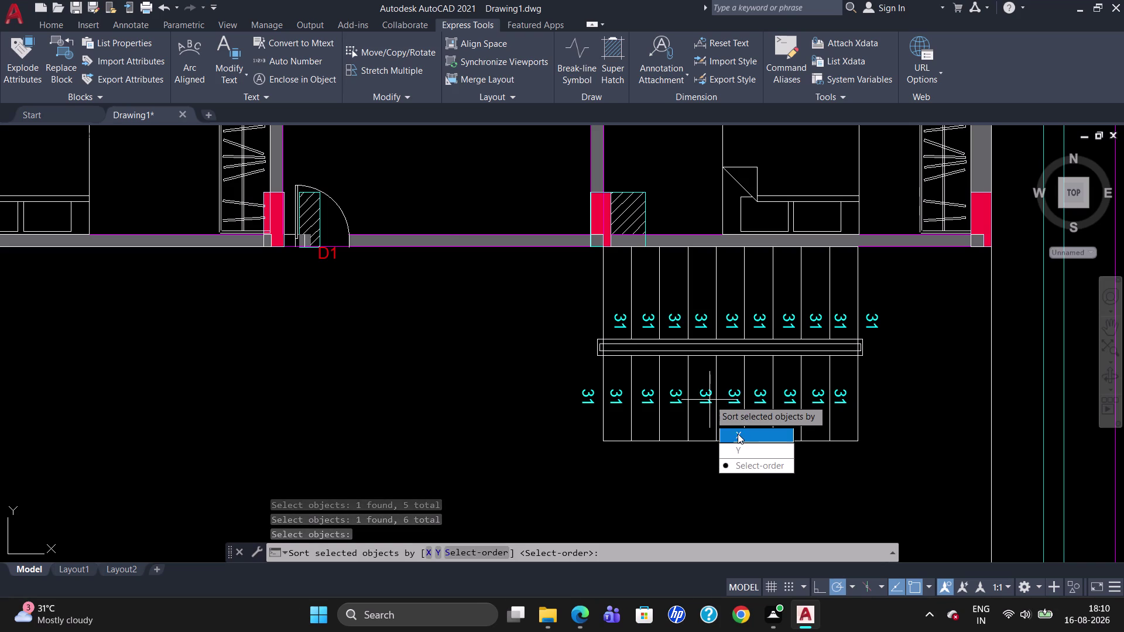
drag(737, 433, 710, 400)
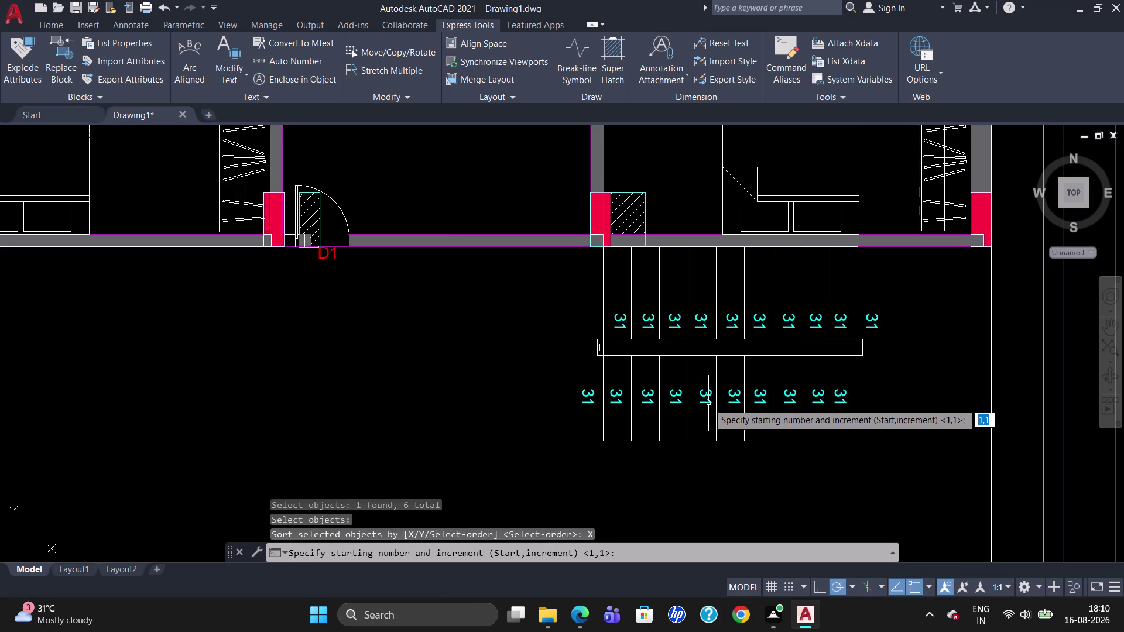
key(Return)
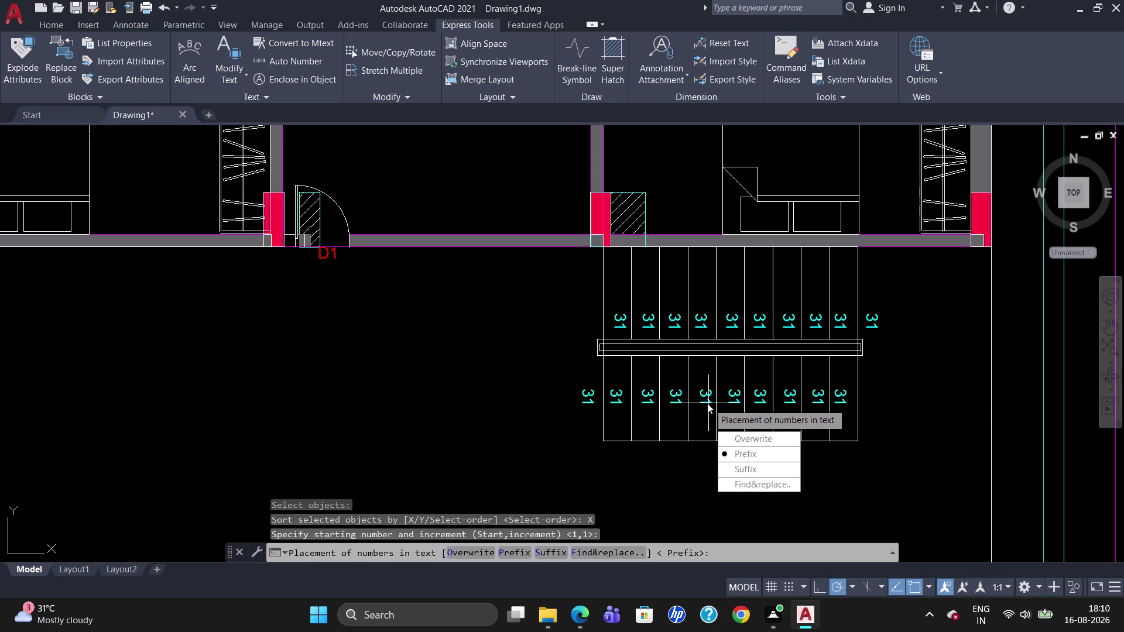
drag(763, 440, 708, 403)
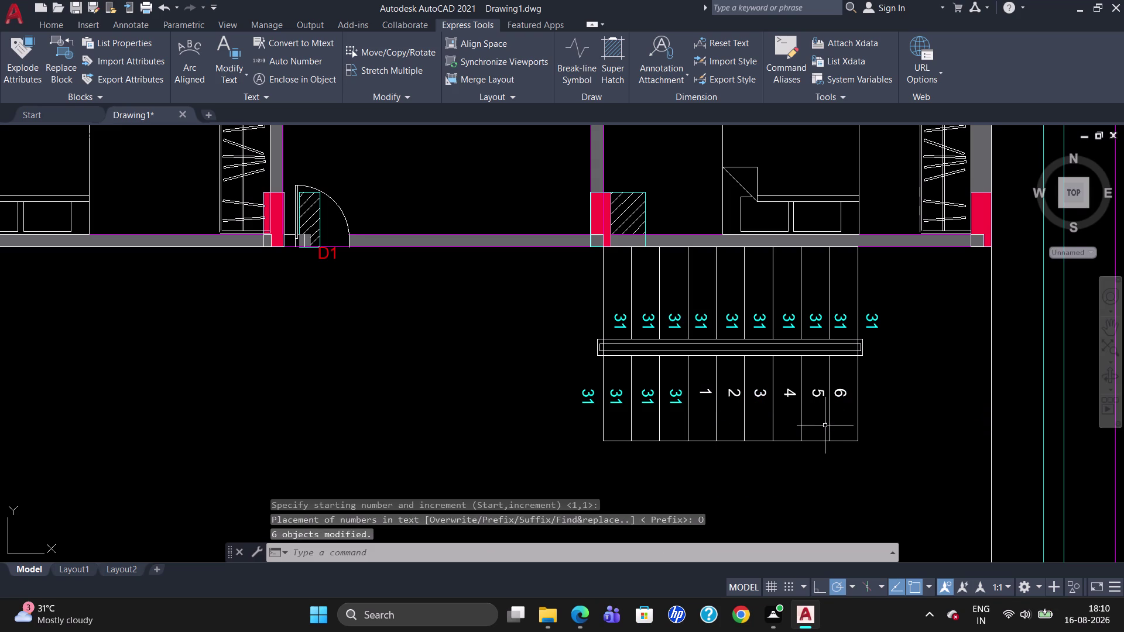
key(u)
key(Return)
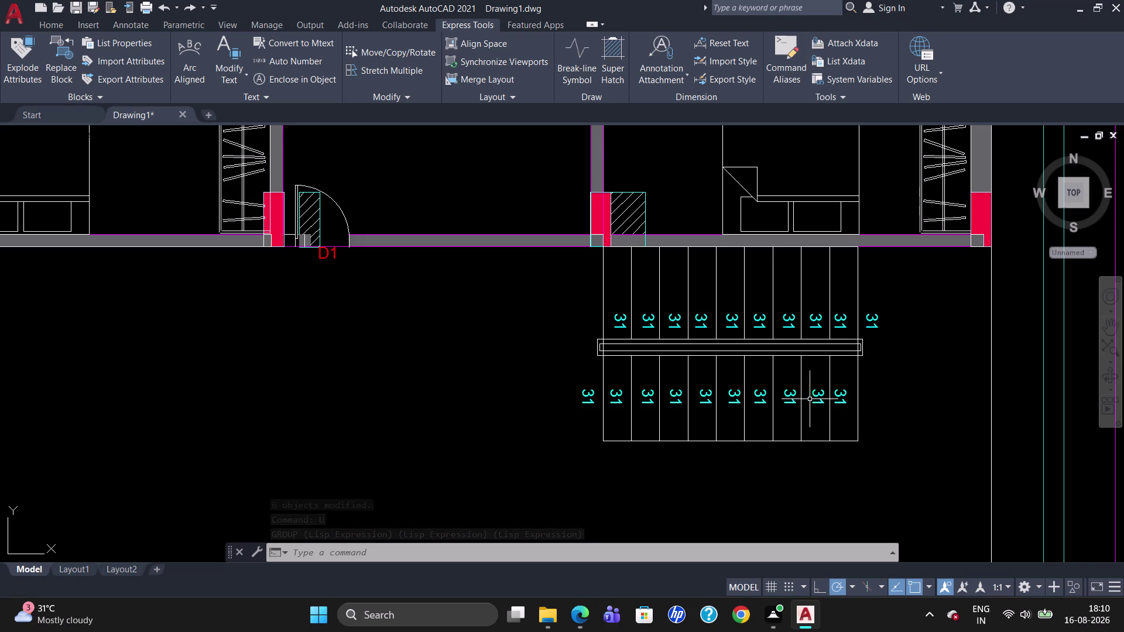
Change the first two lower-tread labels from 31 to 32 and 33.
double_click(814, 399)
double_click(820, 396)
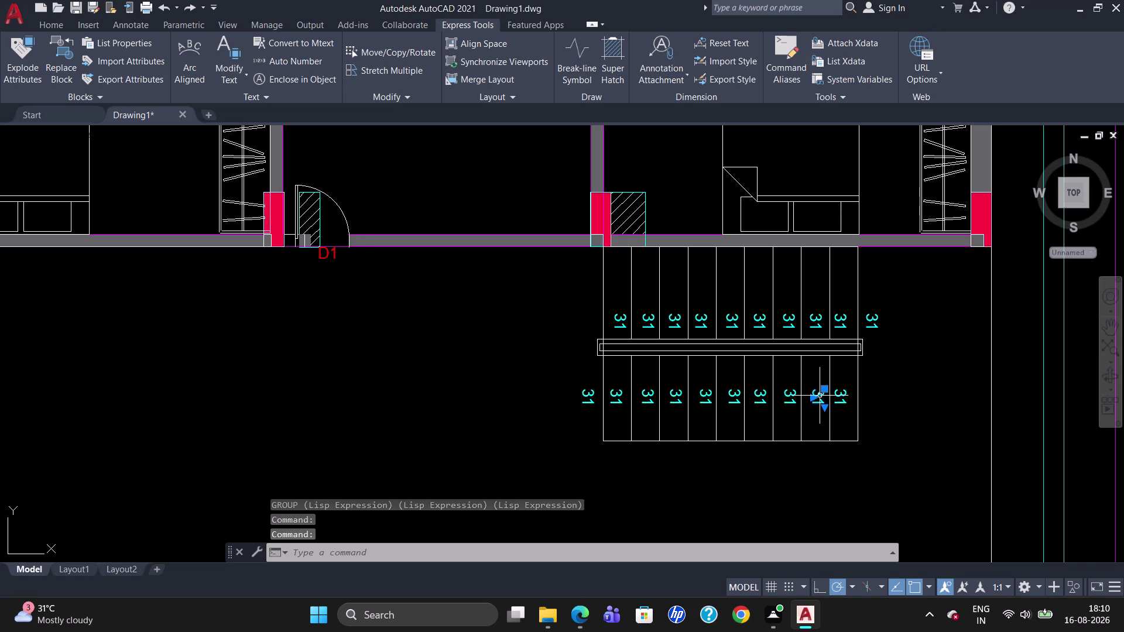
key(Right)
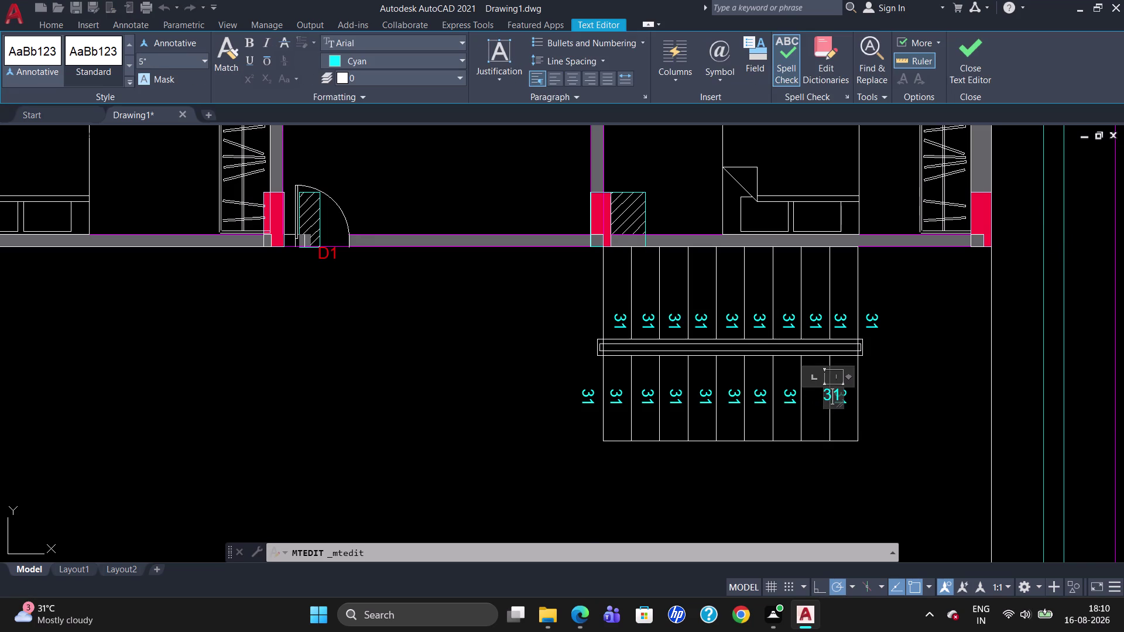
key(Right)
key(BackSpace)
key(2)
triple_click(791, 398)
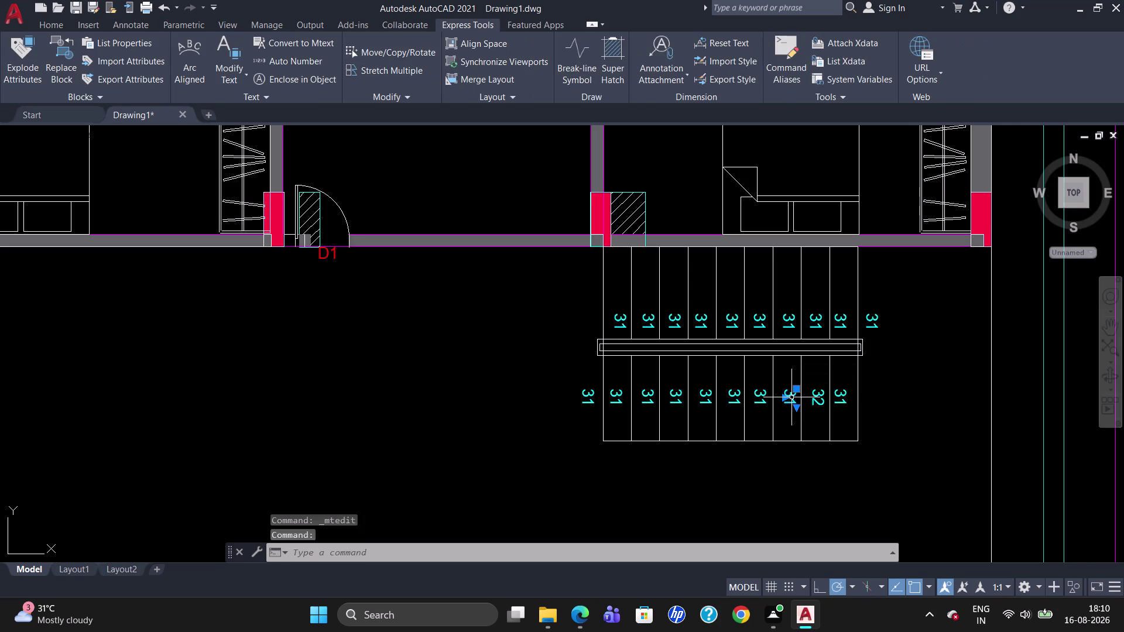
triple_click(793, 401)
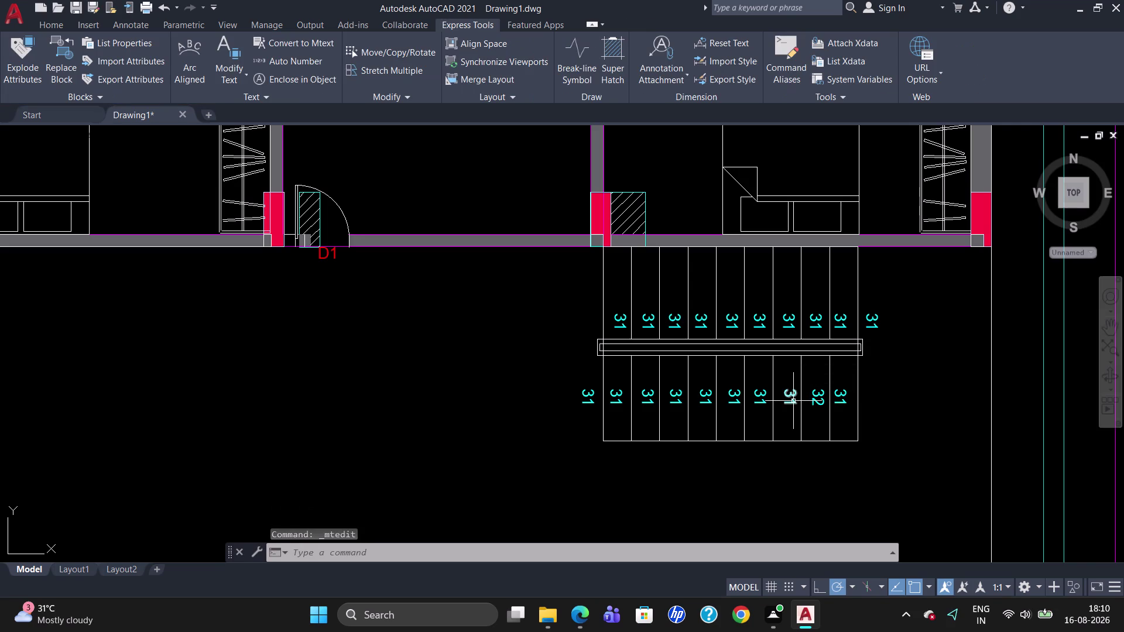
double_click(788, 397)
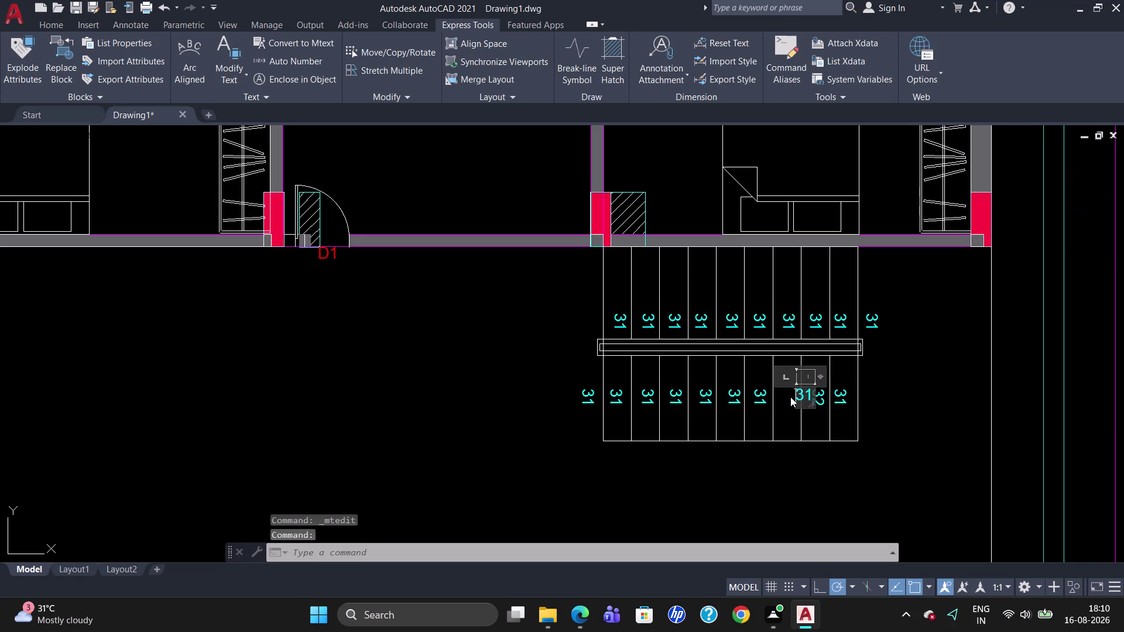
key(Right)
key(Right)
key(BackSpace)
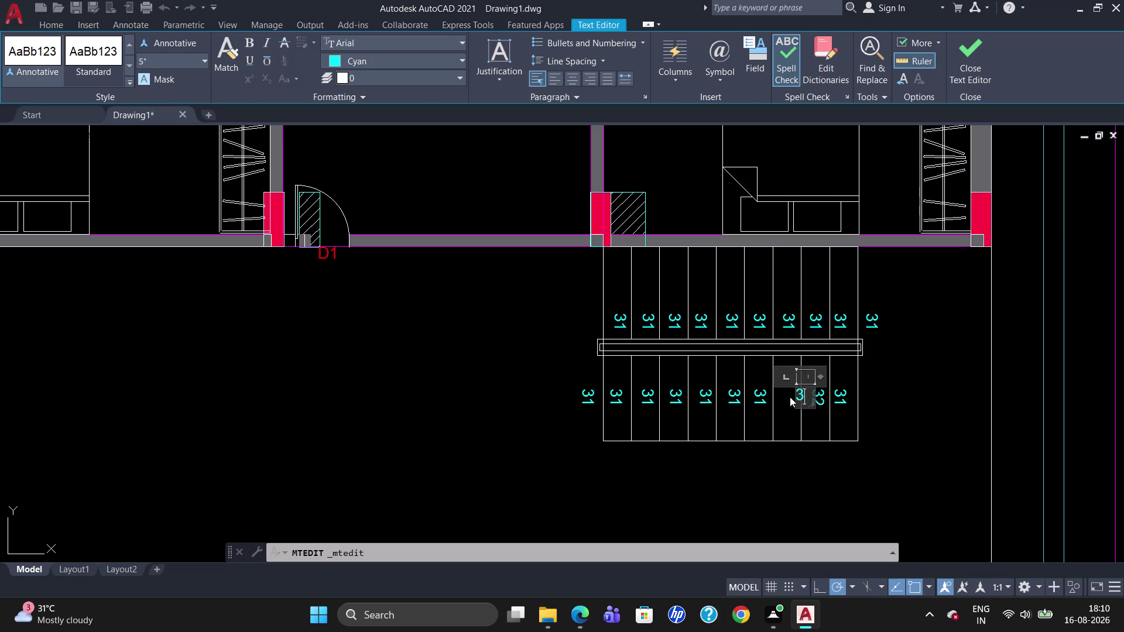
key(3)
click(750, 389)
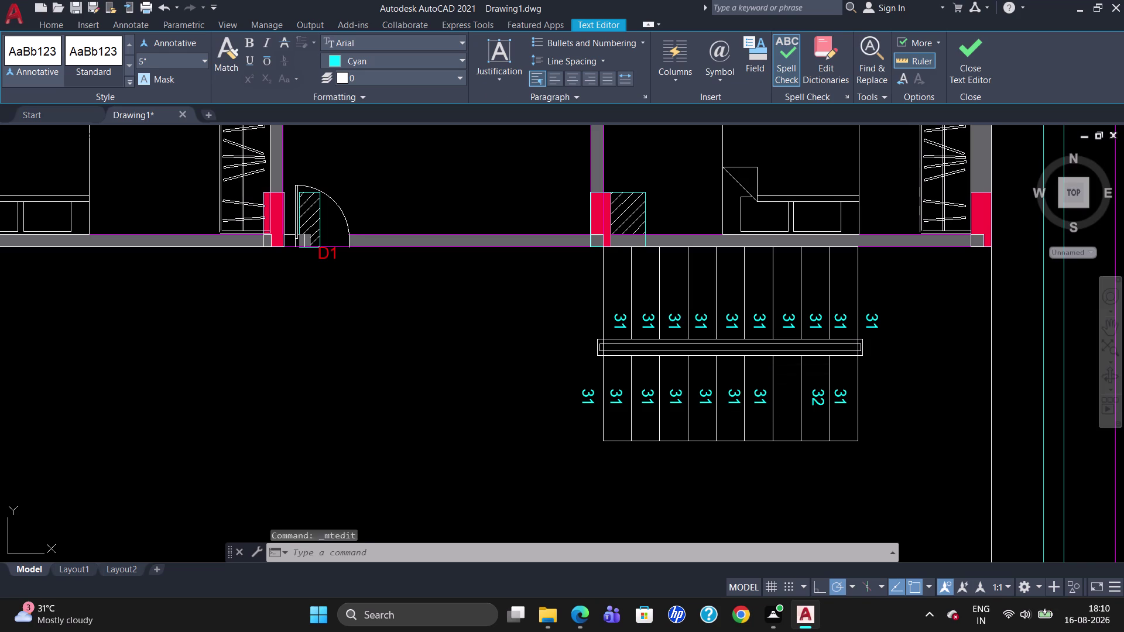
Renumber the next two lower-tread labels to 34 and 35.
double_click(762, 393)
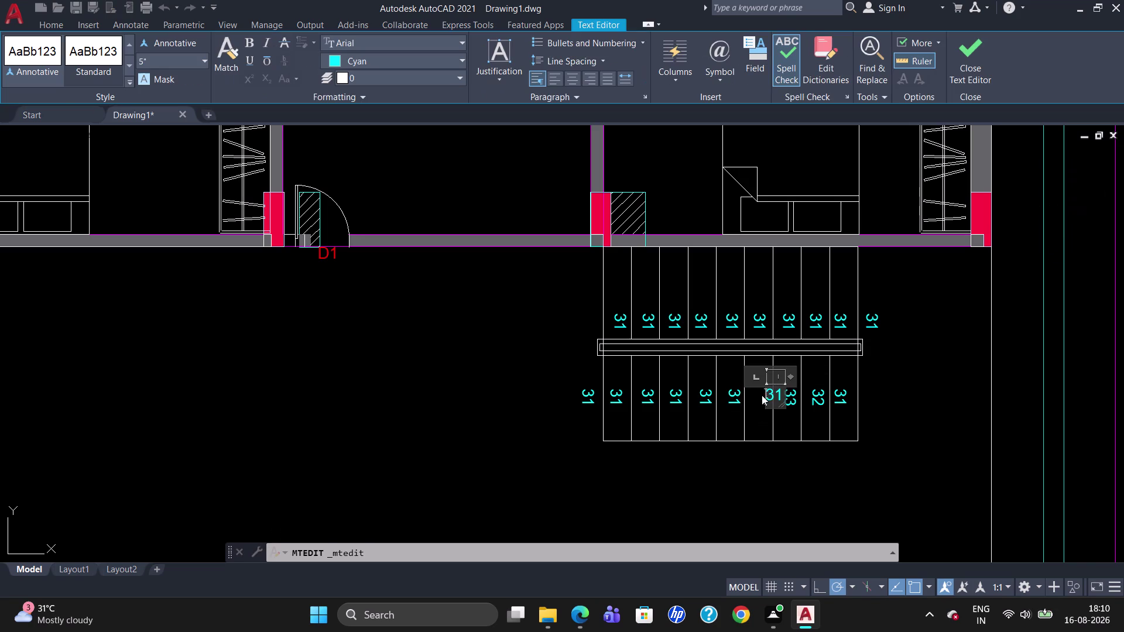
click(782, 392)
key(BackSpace)
key(4)
triple_click(729, 396)
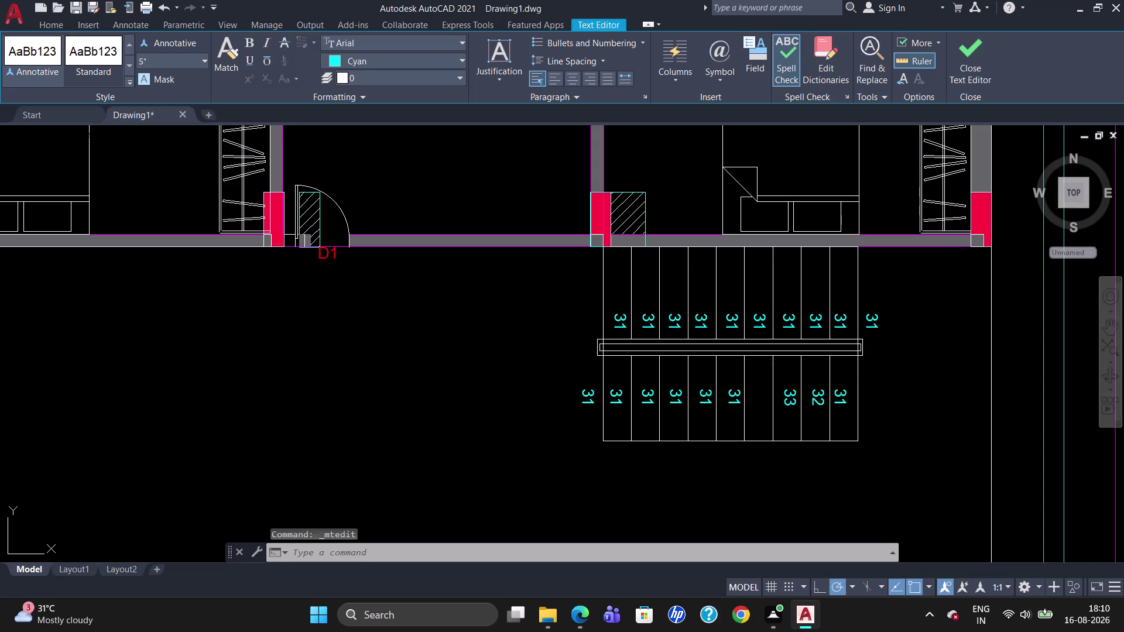
click(734, 392)
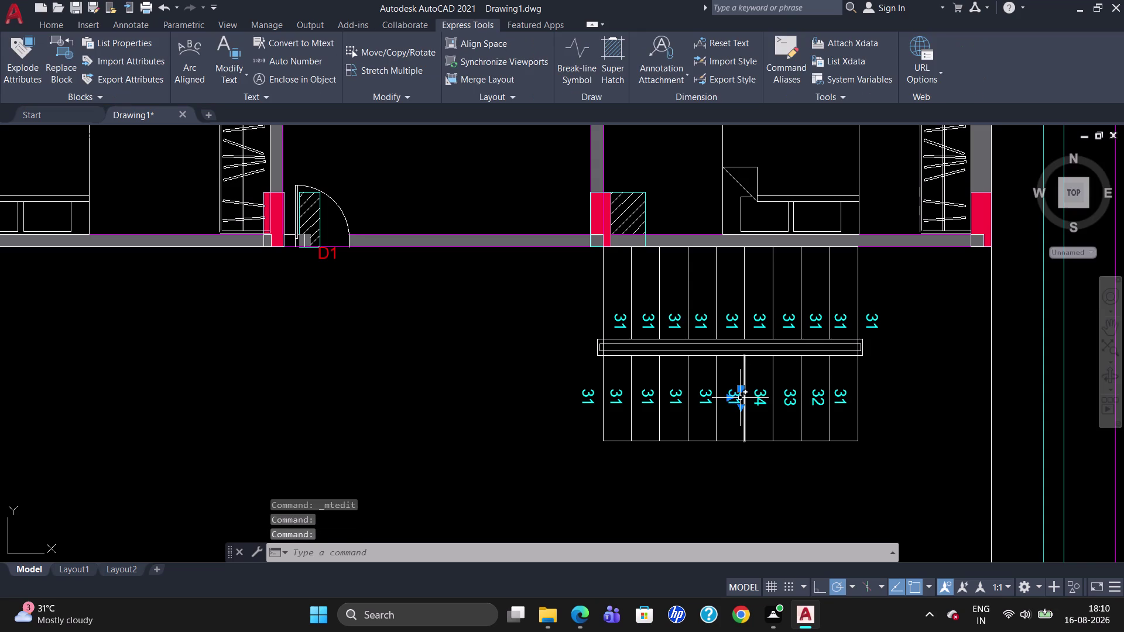
double_click(740, 398)
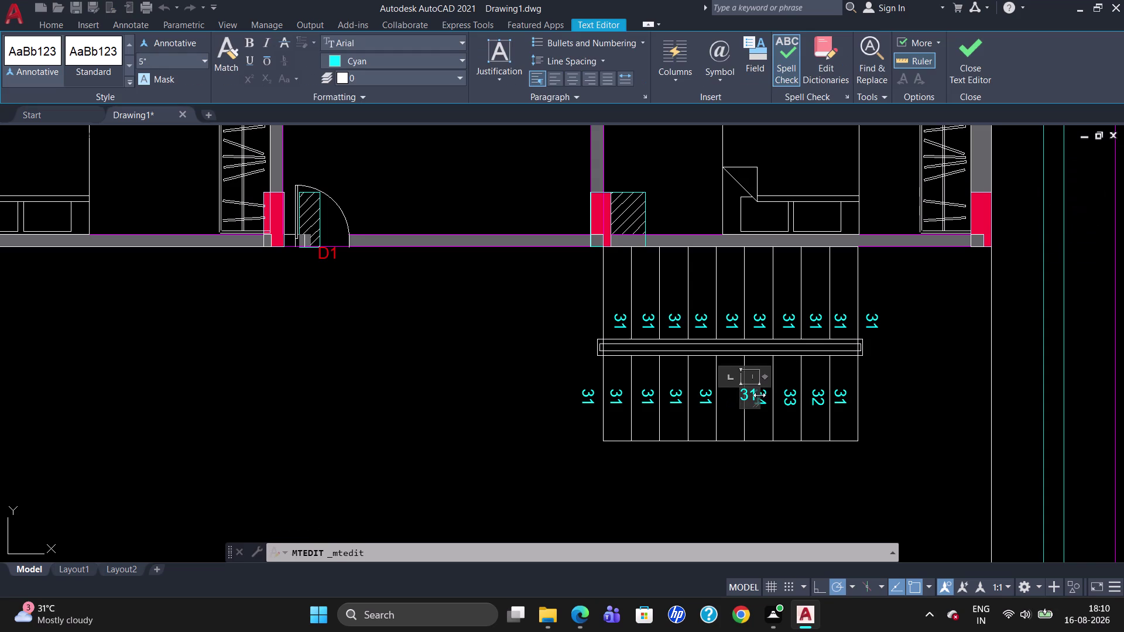
key(Right)
key(Right)
key(BackSpace)
key(5)
click(706, 398)
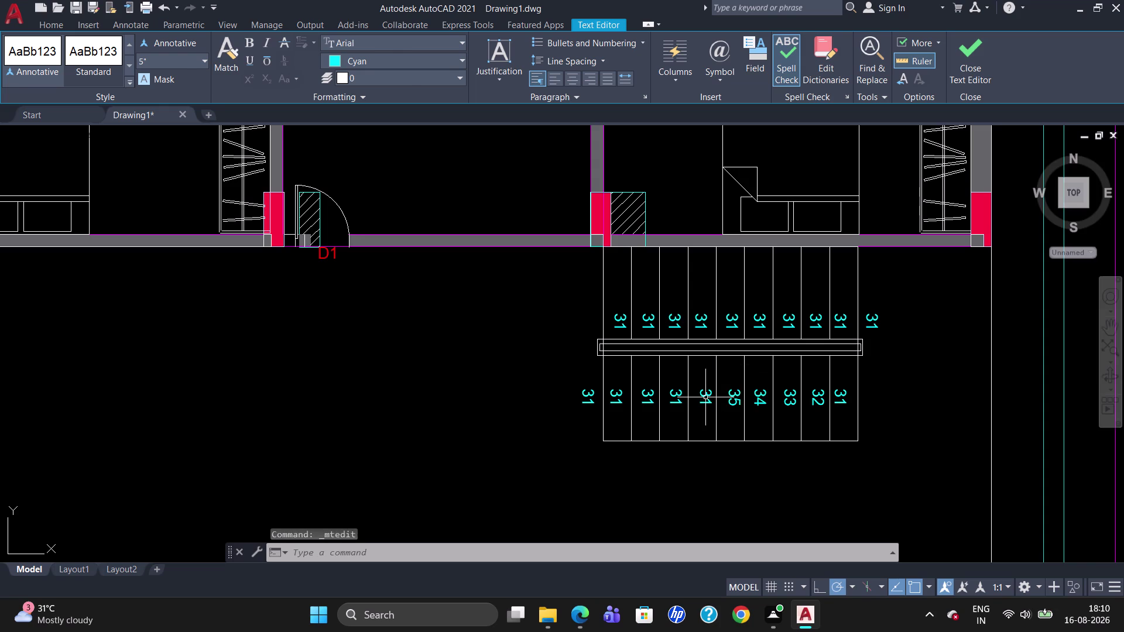
Renumber the following two lower-tread labels to 17 and 18.
double_click(678, 394)
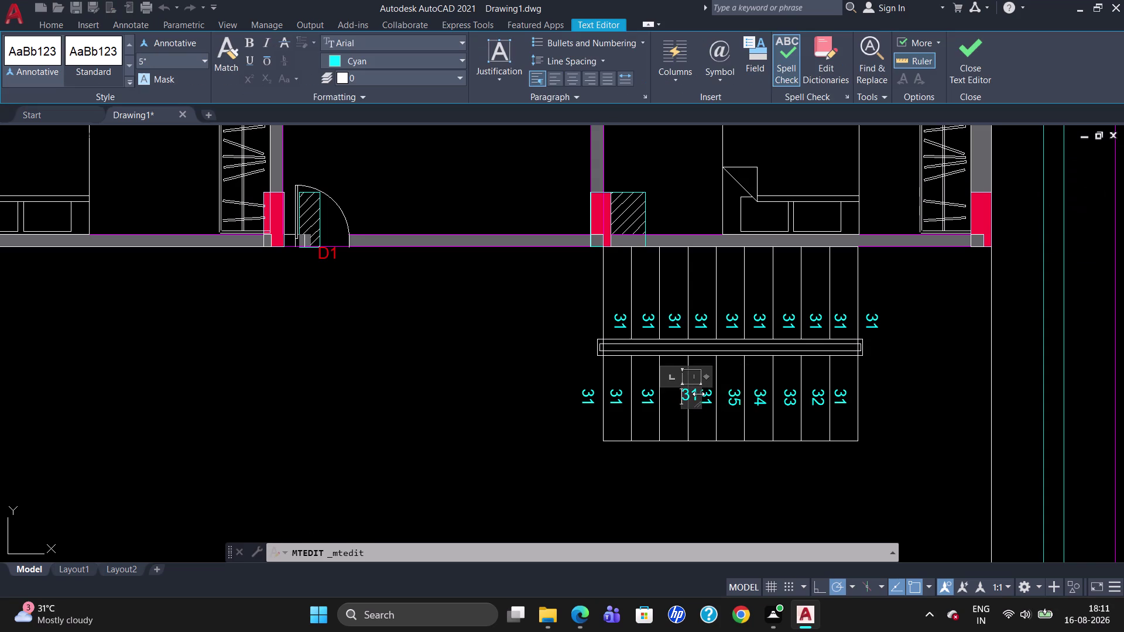
key(Right)
key(Right)
key(BackSpace)
key(BackSpace)
key(1)
key(7)
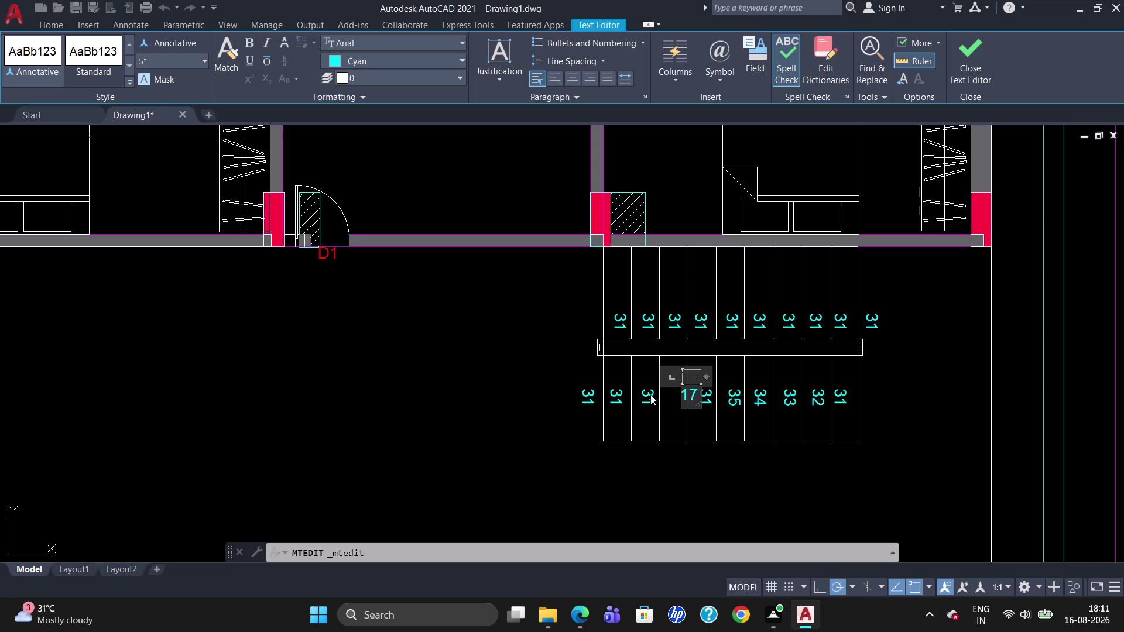
triple_click(647, 397)
double_click(651, 395)
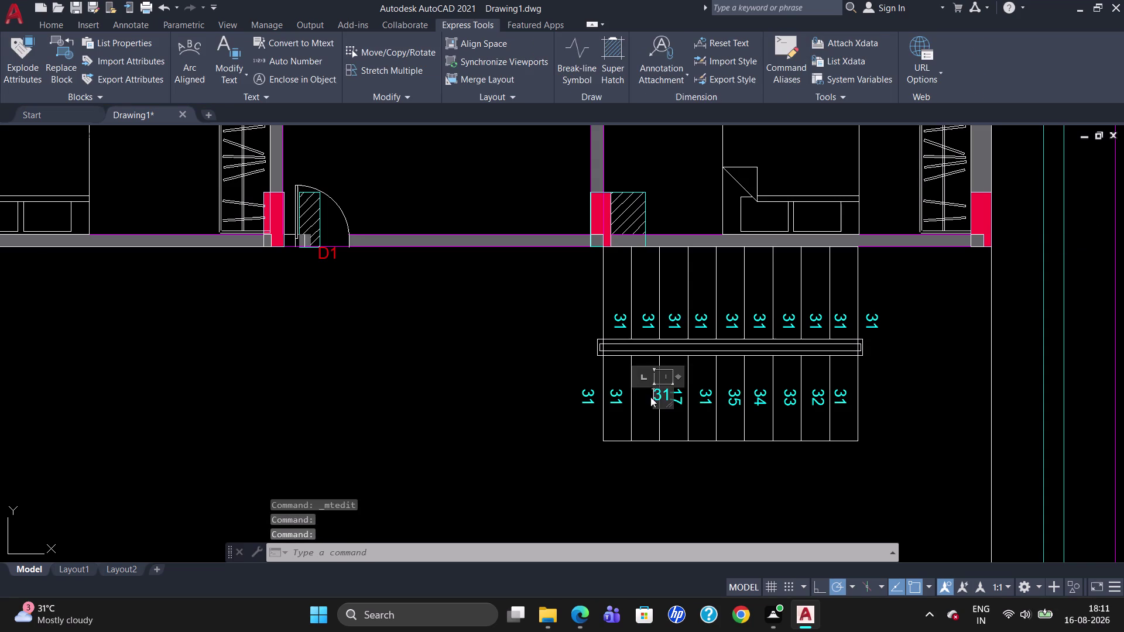
key(Right)
key(Right)
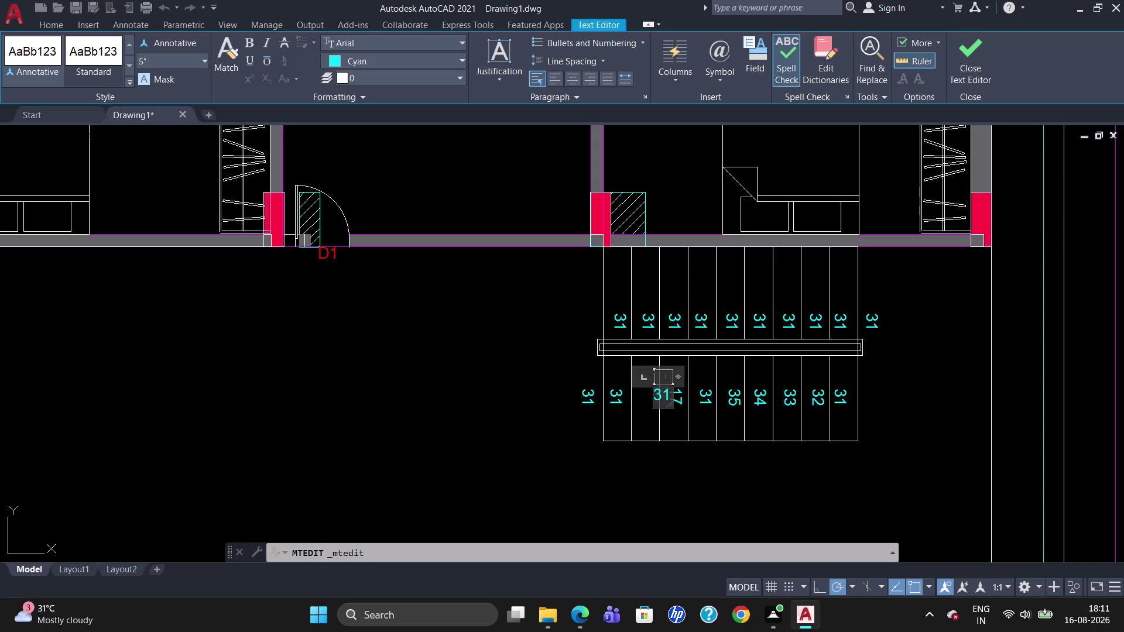
key(BackSpace)
key(BackSpace)
text(18)
triple_click(616, 395)
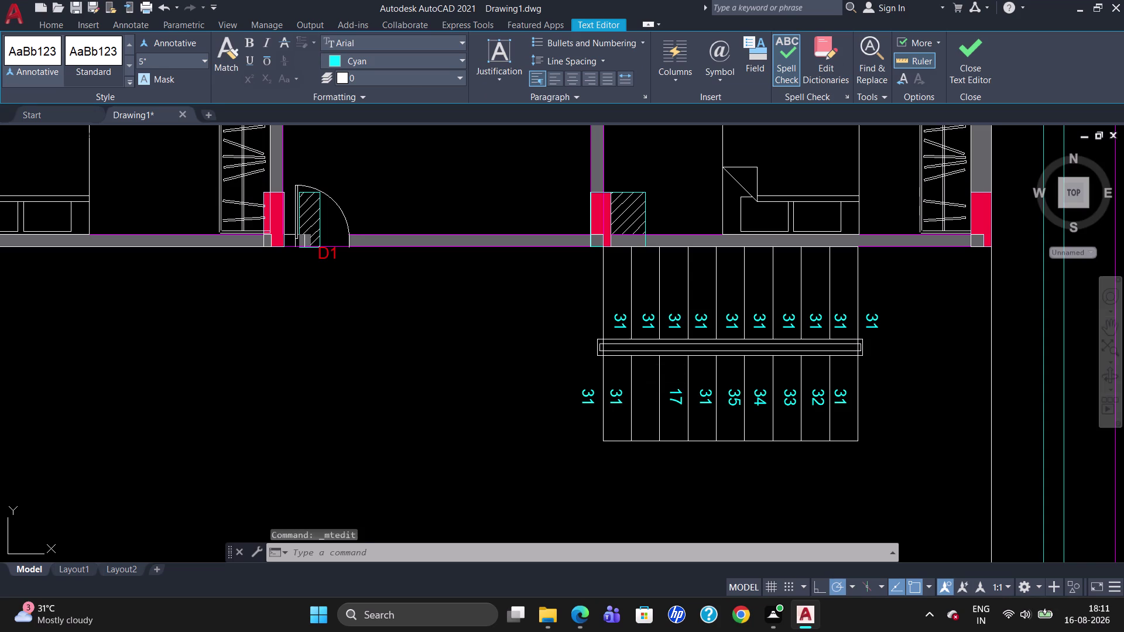
Renumber the last two lower-tread labels to 19 and 20.
double_click(619, 398)
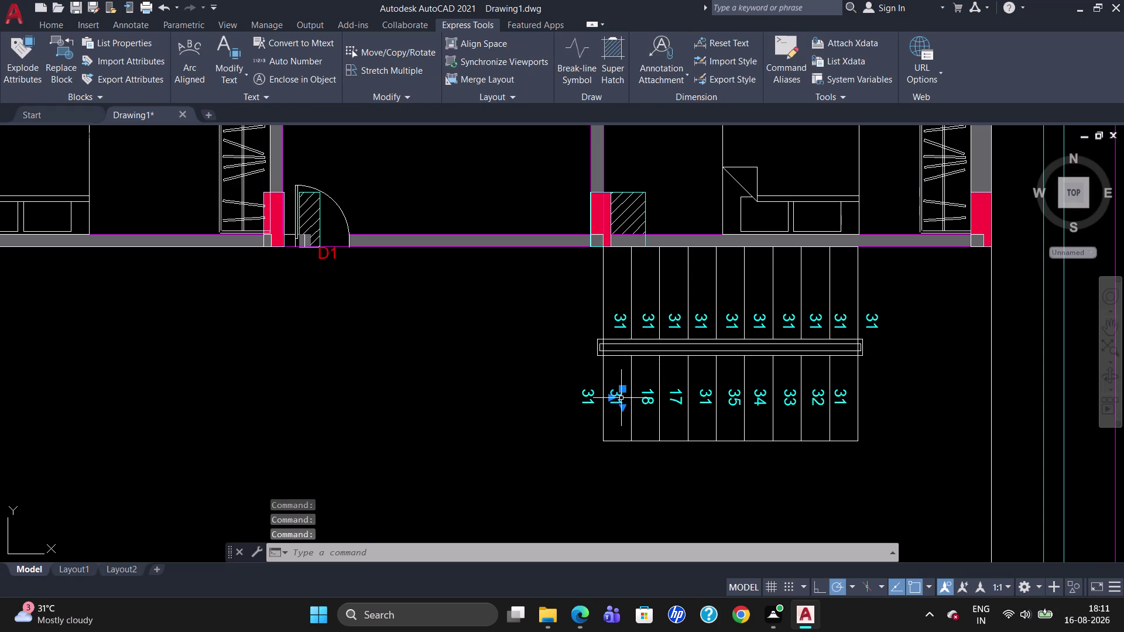
double_click(621, 398)
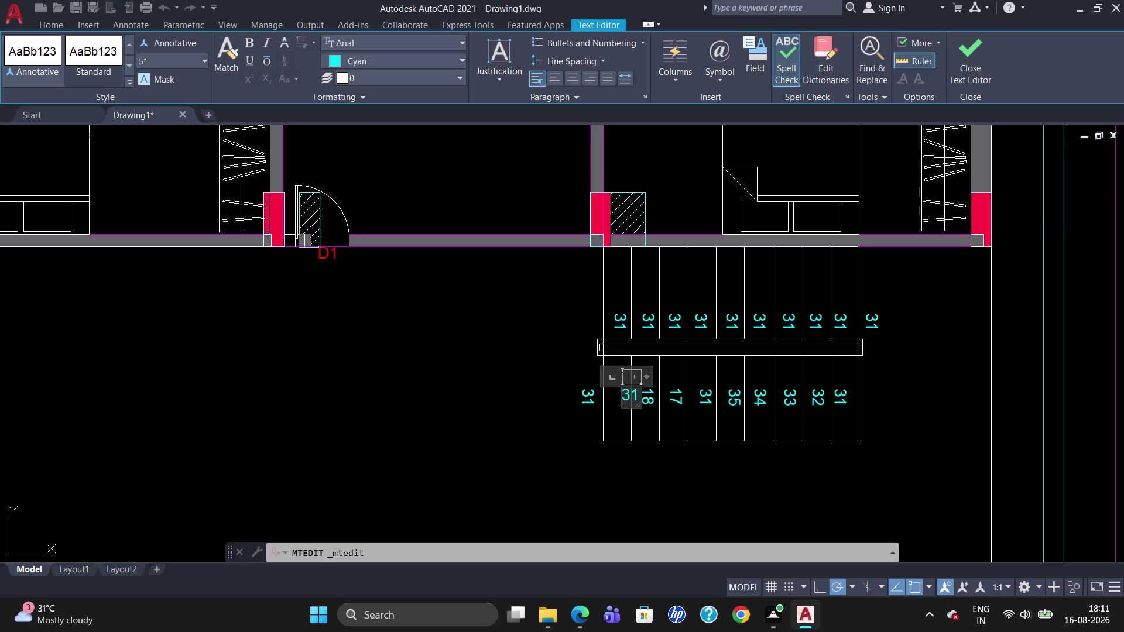
key(Right)
key(Right)
key(BackSpace)
key(BackSpace)
text(19)
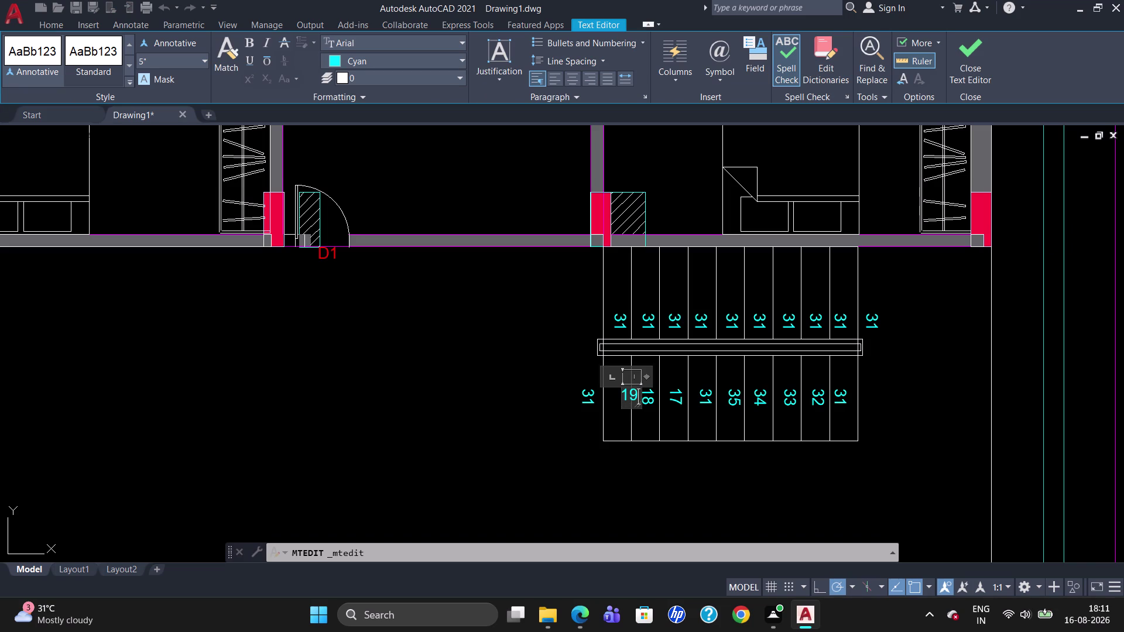
triple_click(589, 397)
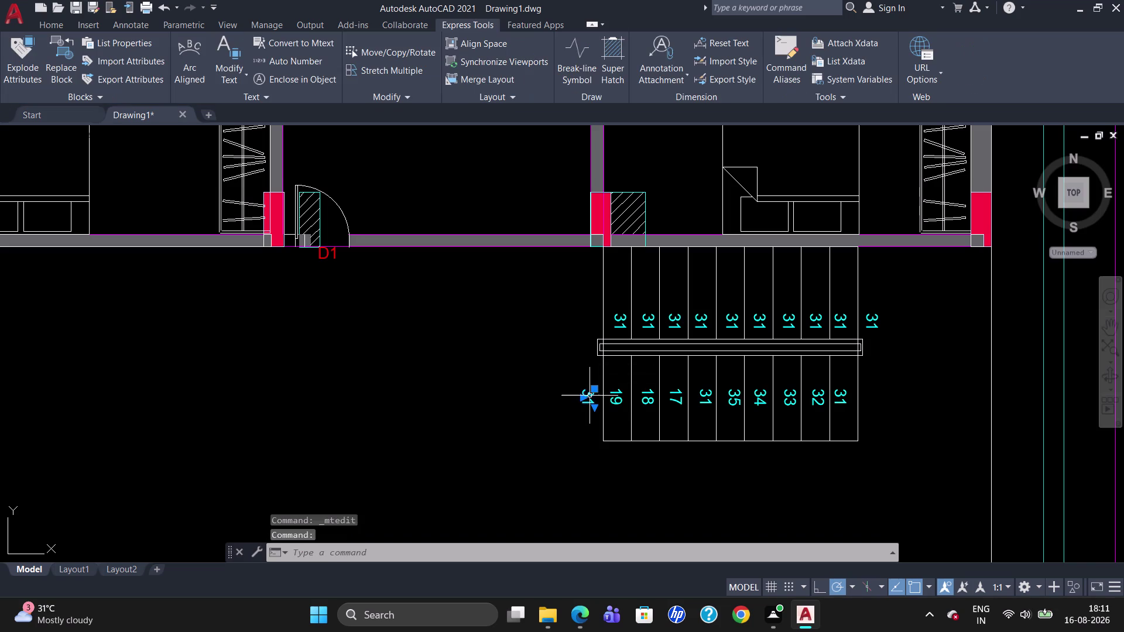
double_click(595, 396)
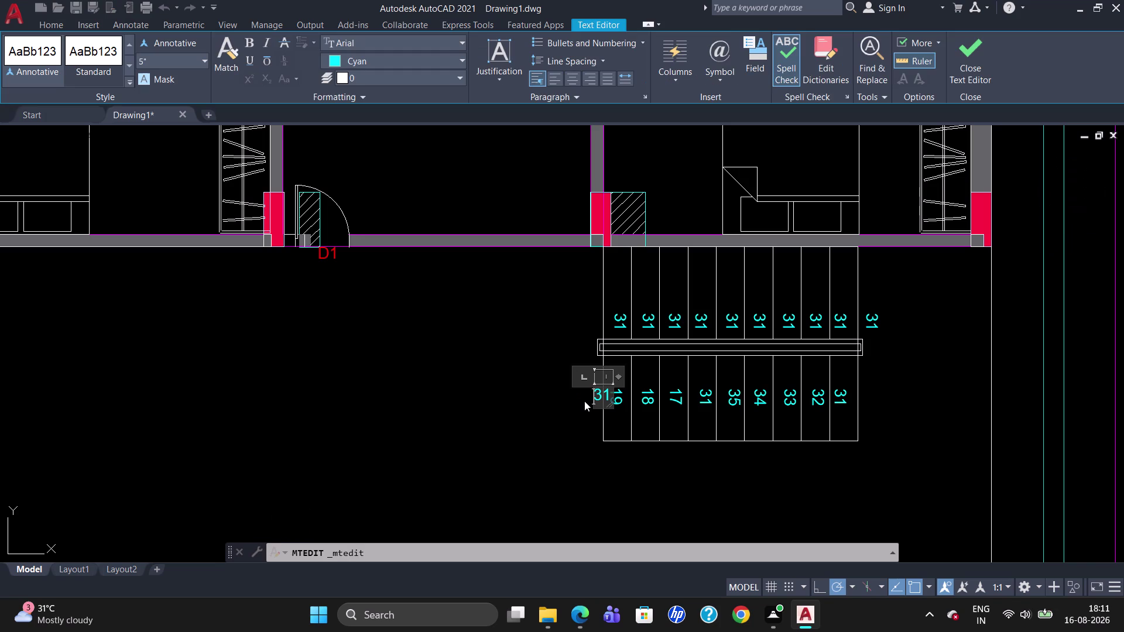
key(Right)
key(Right)
key(BackSpace)
key(BackSpace)
text(20)
click(875, 318)
double_click(875, 318)
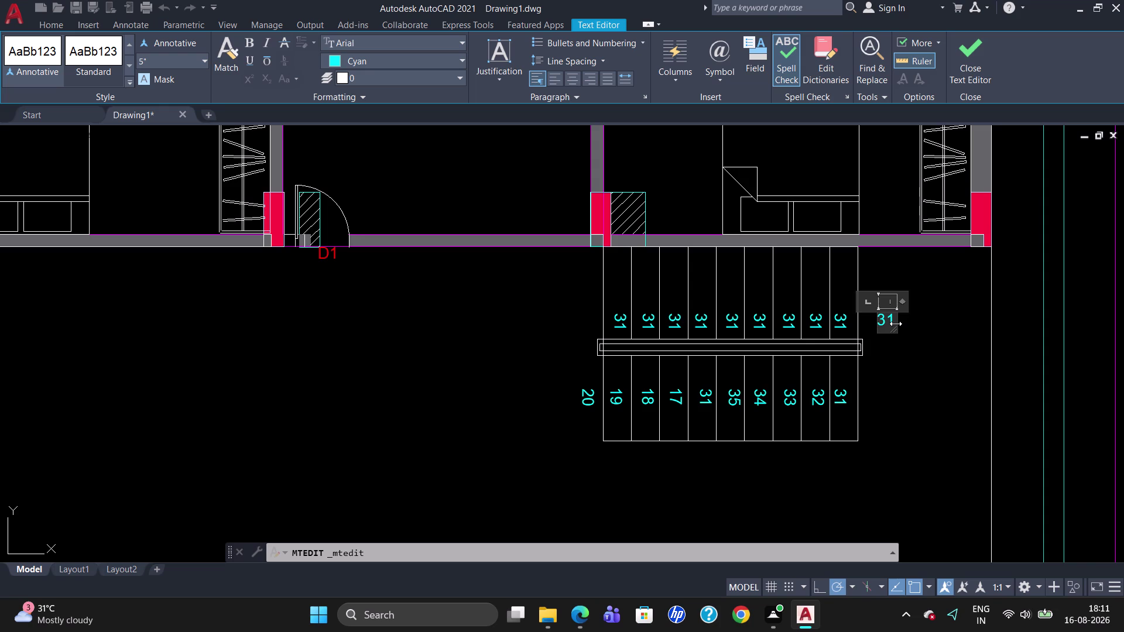
Renumber the first two upper tread labels to 30 and 29.
key(Right)
key(Right)
key(BackSpace)
key(0)
double_click(834, 315)
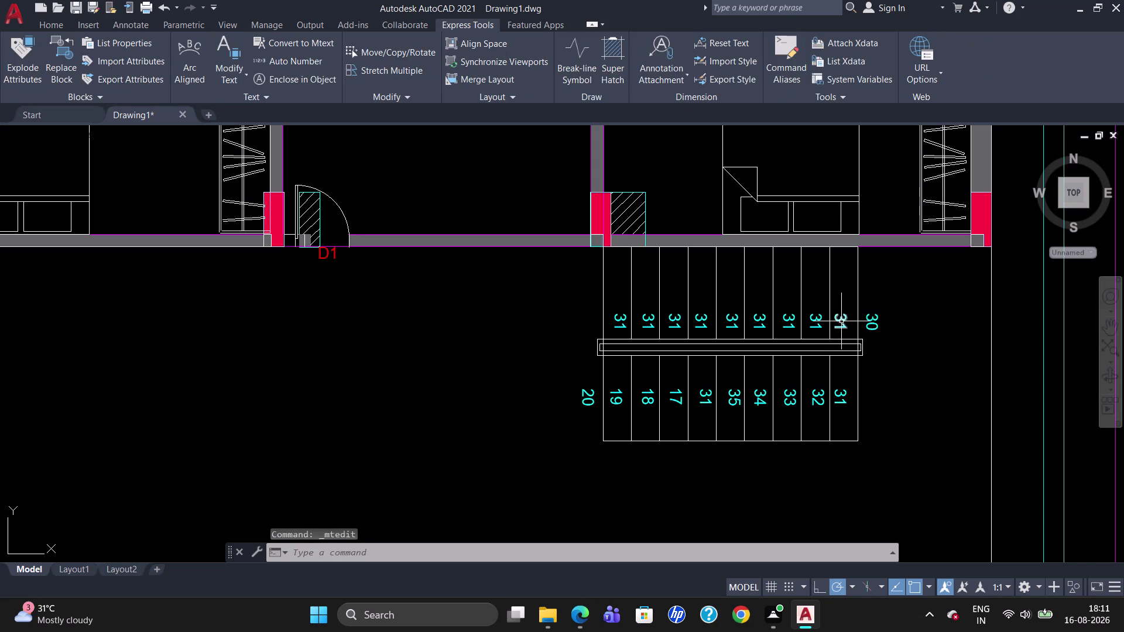
double_click(841, 321)
key(Right)
key(Right)
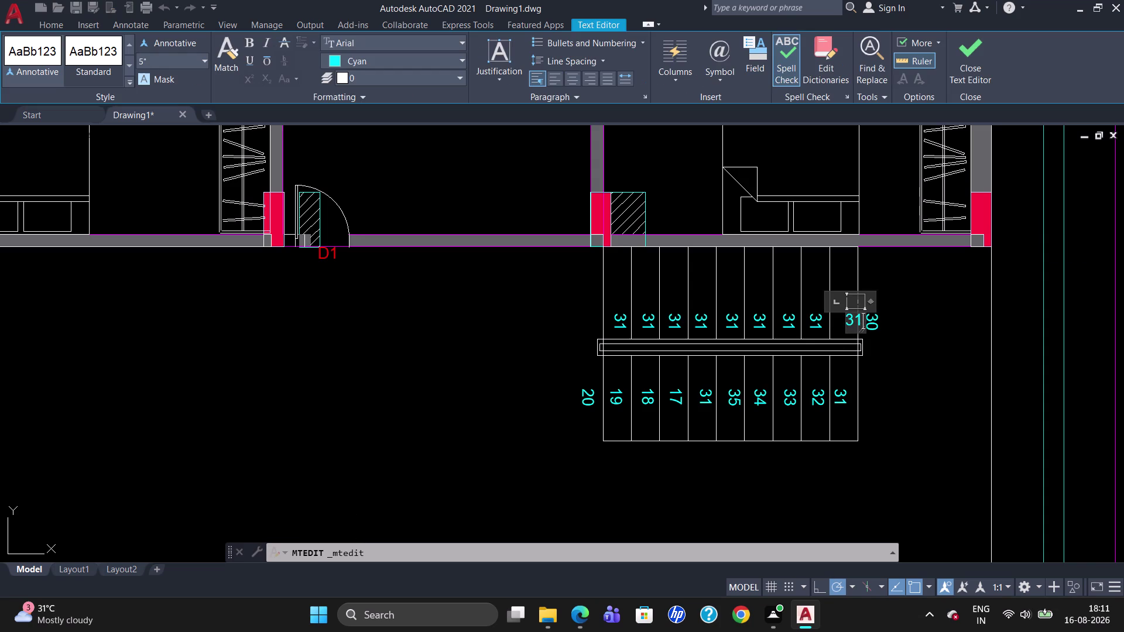
key(BackSpace)
key(BackSpace)
text(29)
triple_click(819, 320)
Change the next two upper tread labels to 28 and 27.
double_click(817, 320)
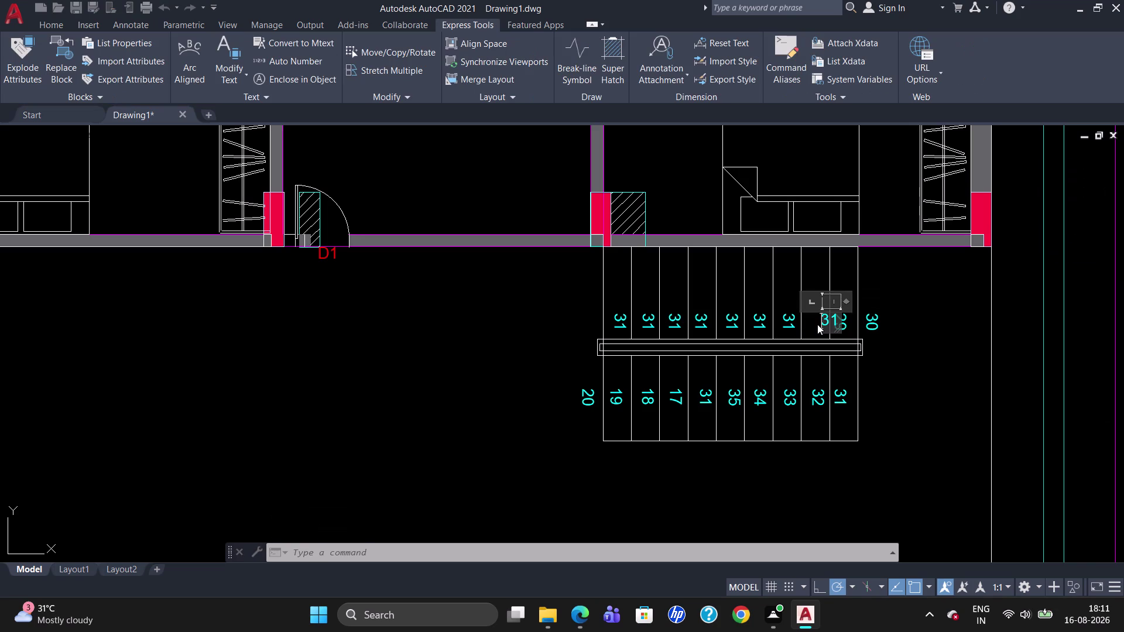
key(Right)
key(Right)
key(BackSpace)
key(BackSpace)
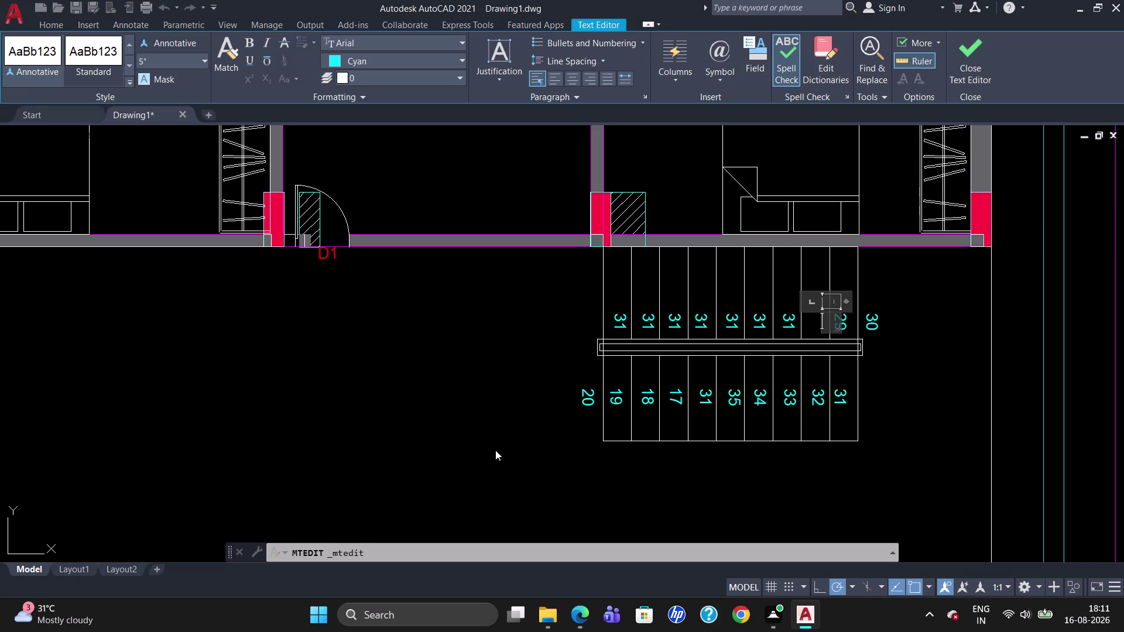
text(28)
triple_click(788, 319)
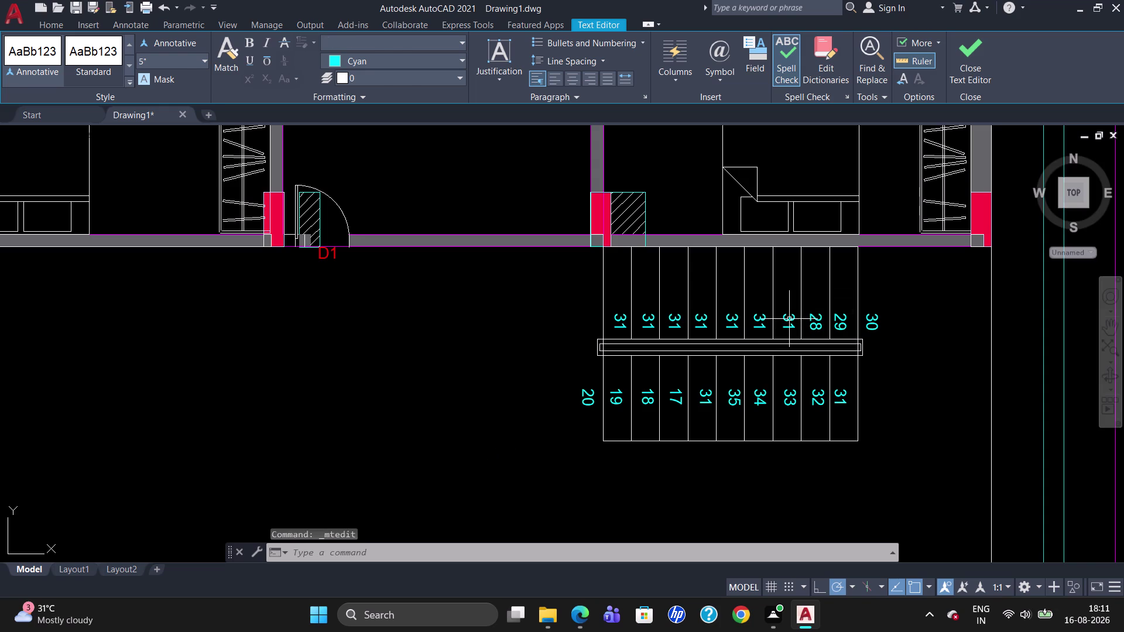
double_click(790, 325)
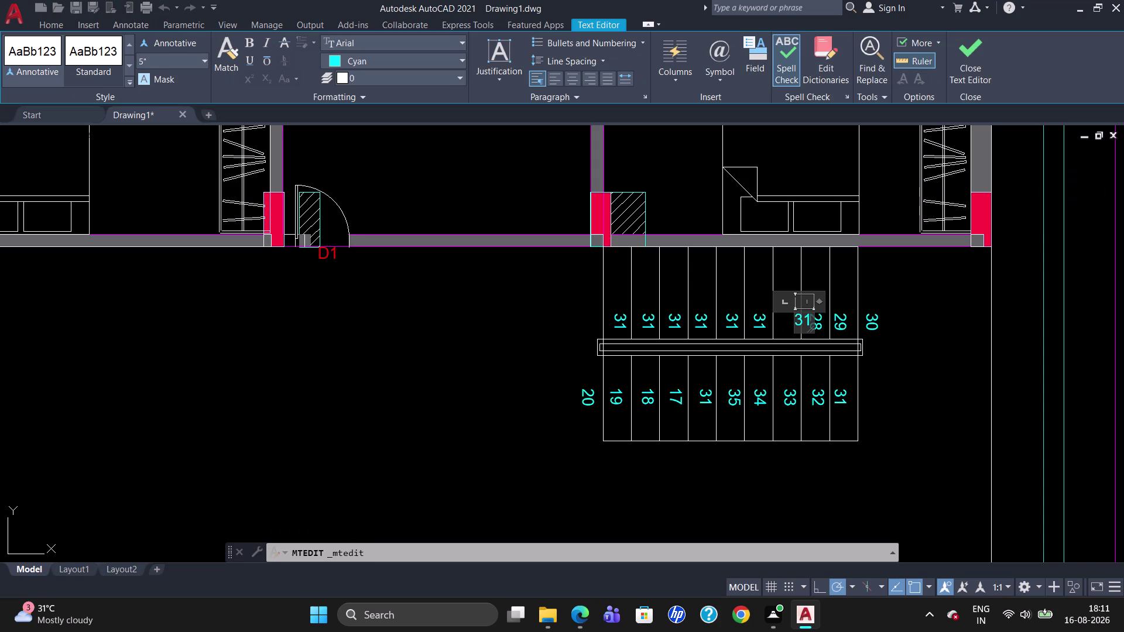
key(Right)
key(Right)
key(BackSpace)
key(BackSpace)
text(27)
triple_click(760, 324)
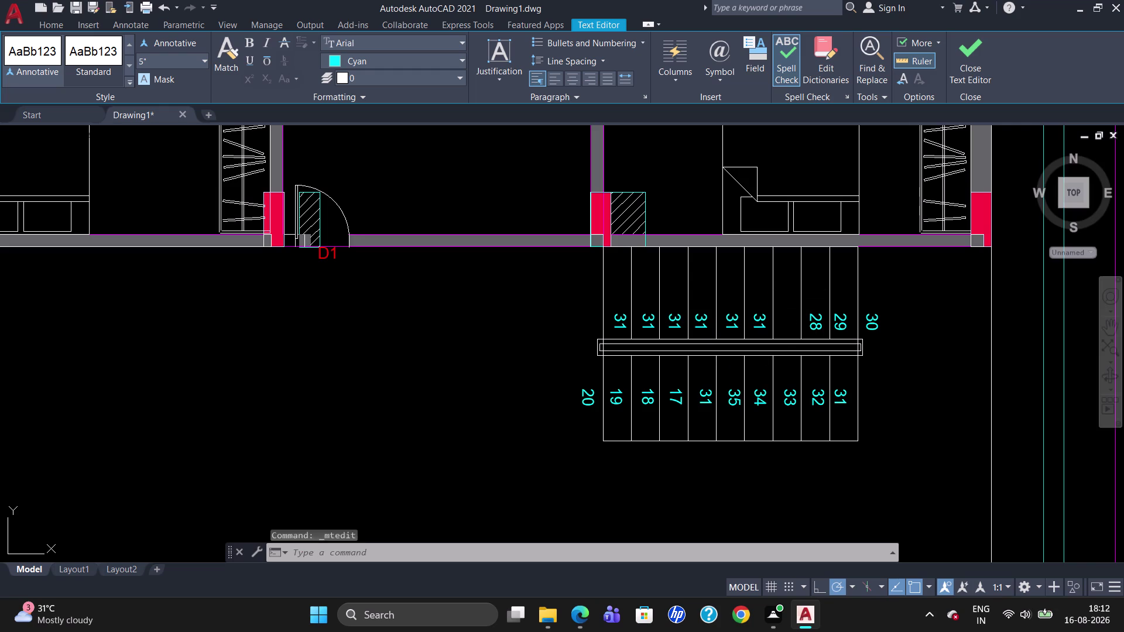
Change the following two upper tread labels to 26 and 25.
double_click(764, 321)
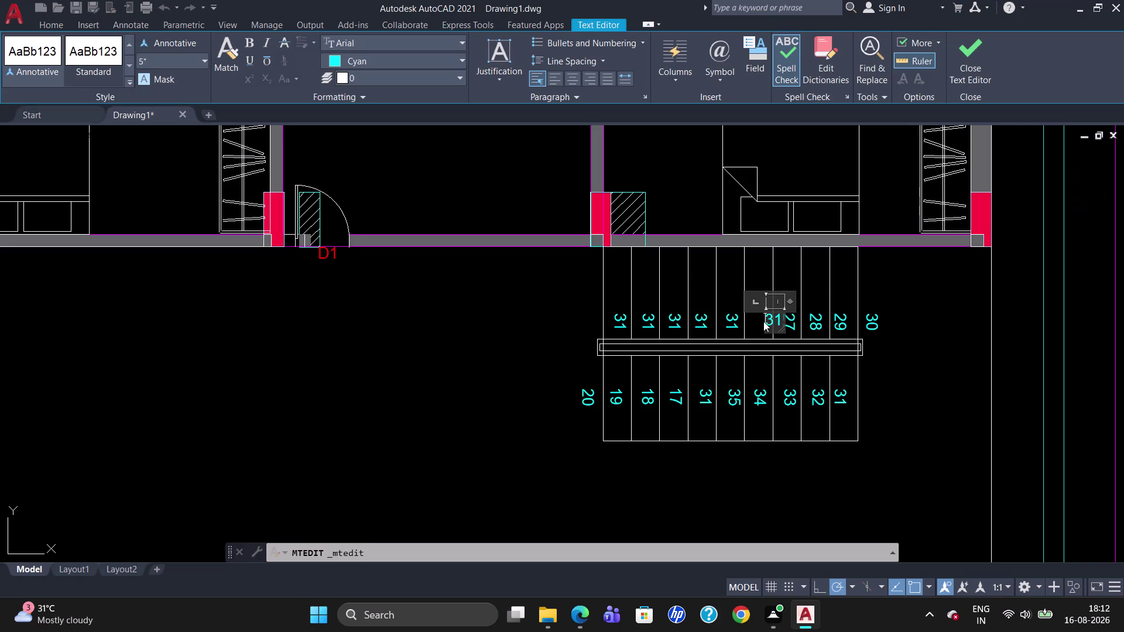
key(Right)
key(Right)
key(BackSpace)
key(BackSpace)
text(26)
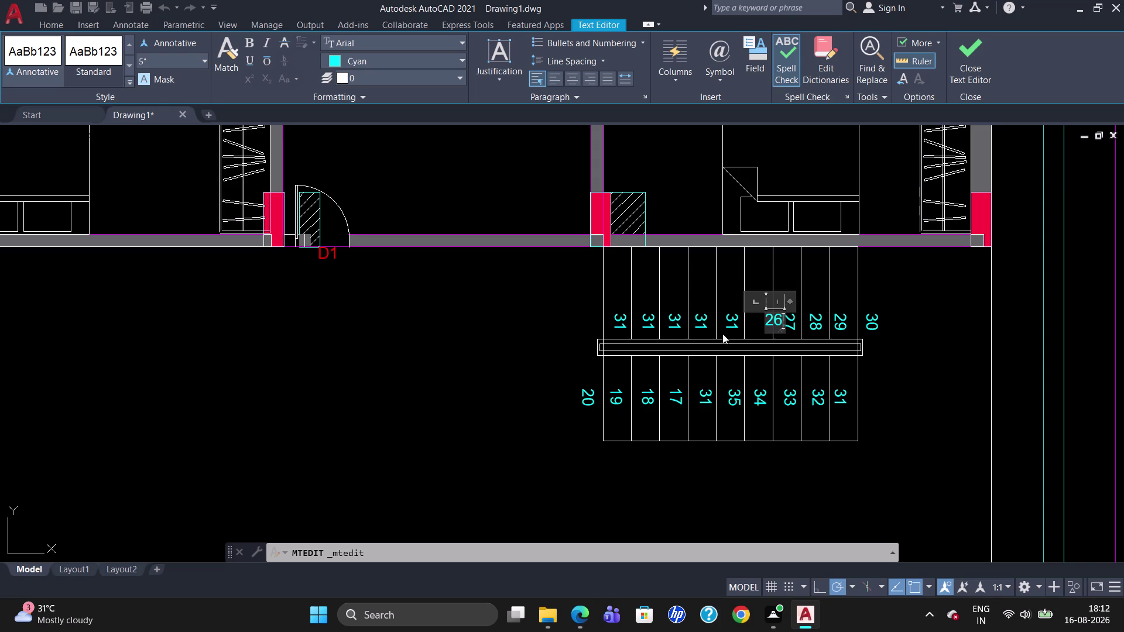
click(731, 325)
triple_click(731, 323)
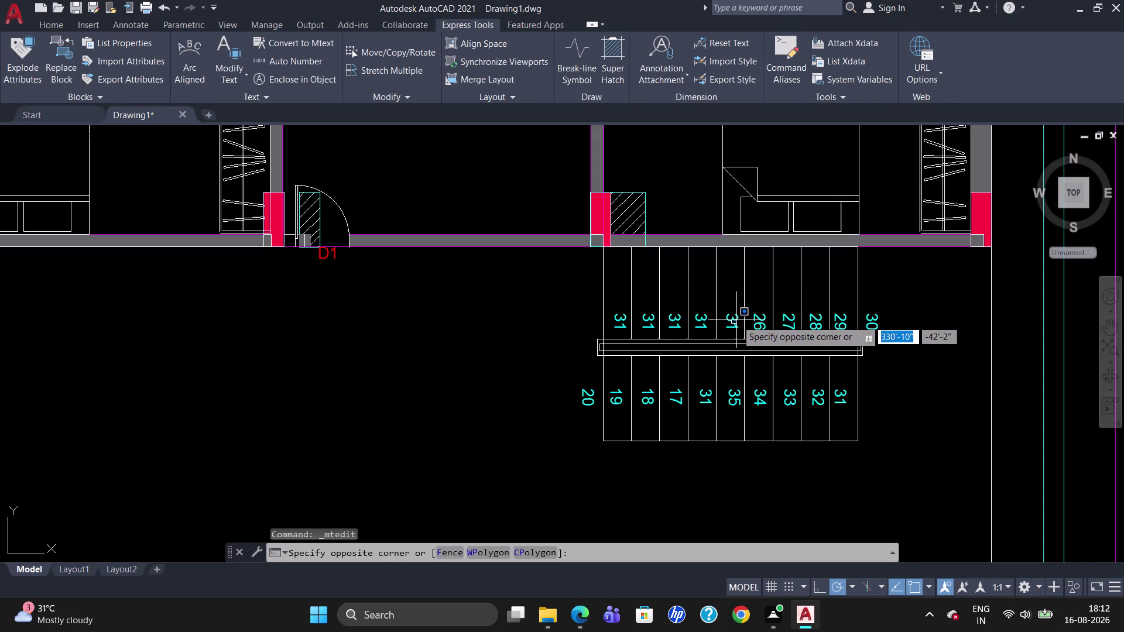
triple_click(735, 321)
double_click(736, 320)
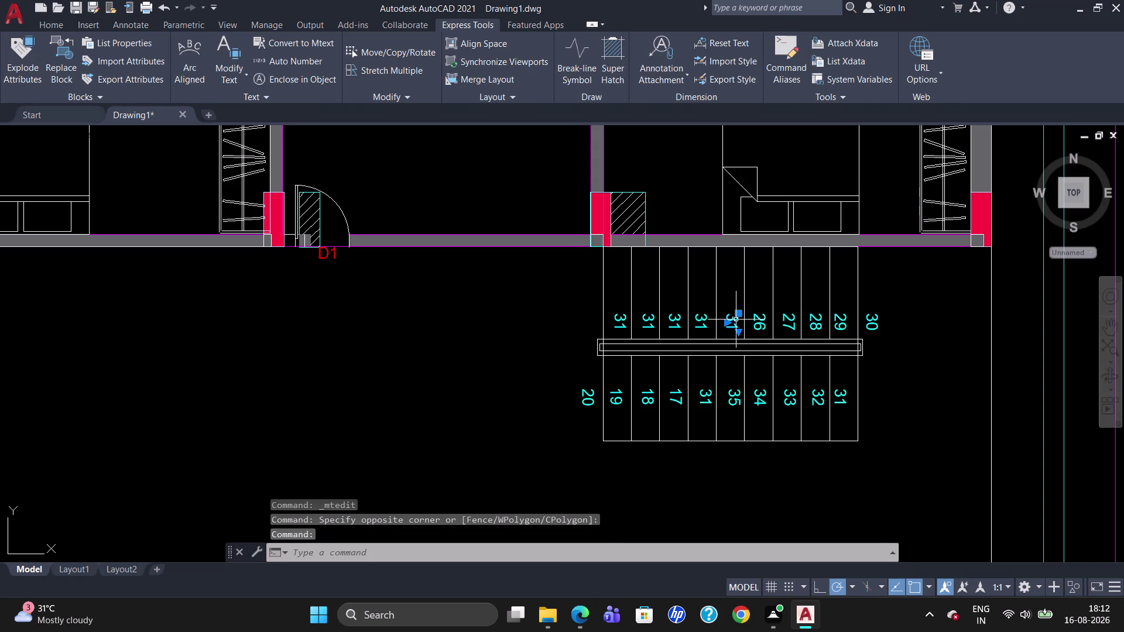
key(Right)
key(Right)
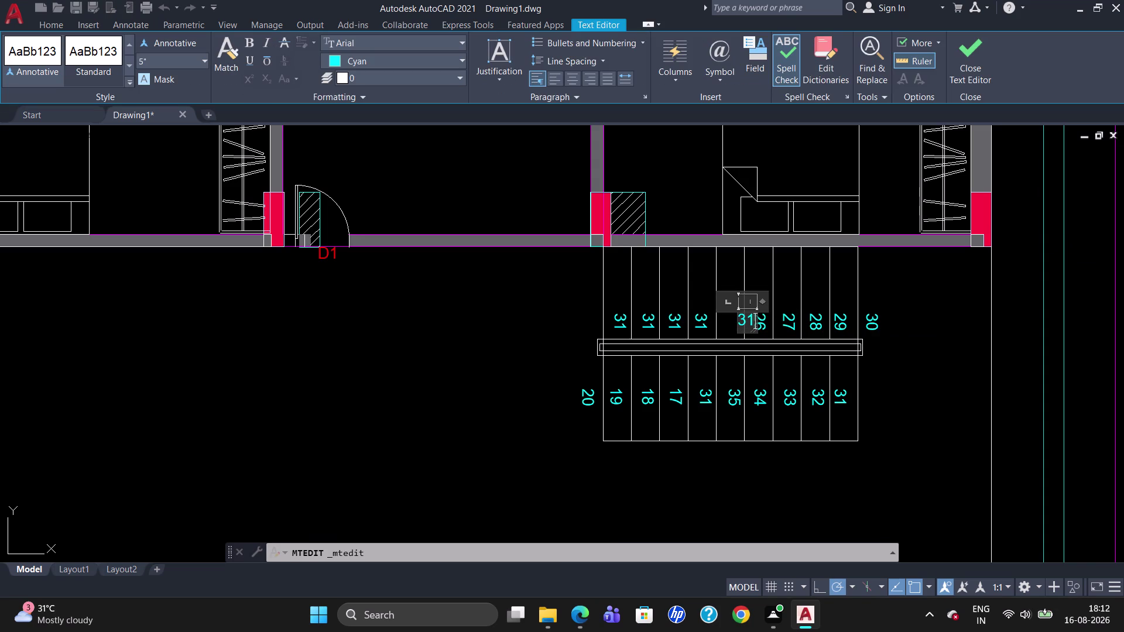
key(BackSpace)
key(BackSpace)
key(3)
key(BackSpace)
text(25)
triple_click(705, 323)
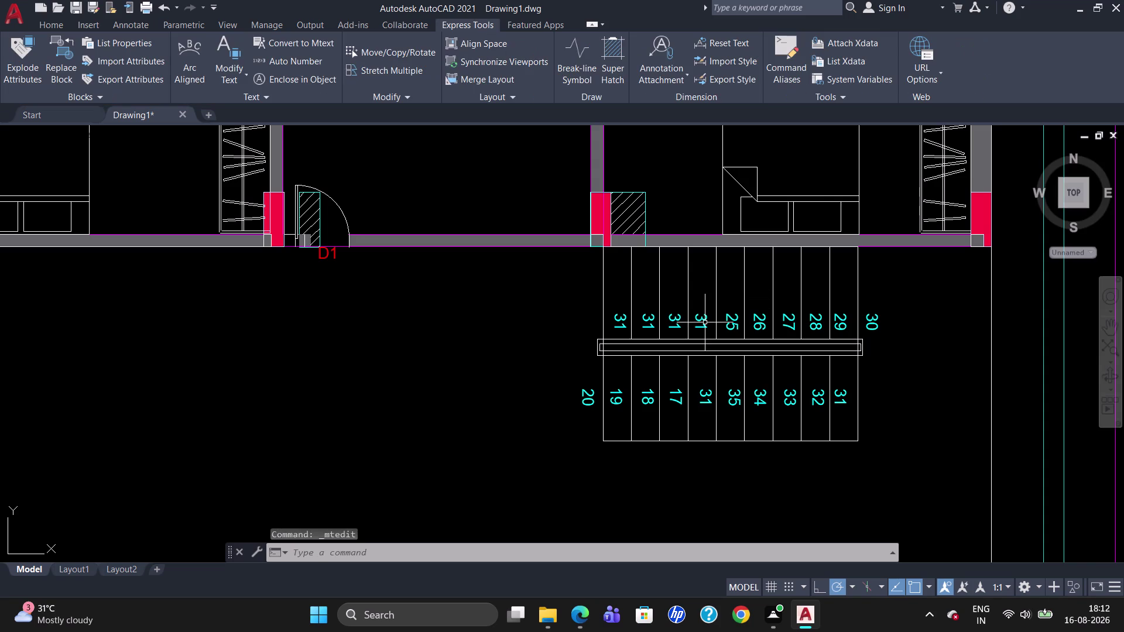
Replace the next two upper tread numbers with 24 and 23.
double_click(705, 323)
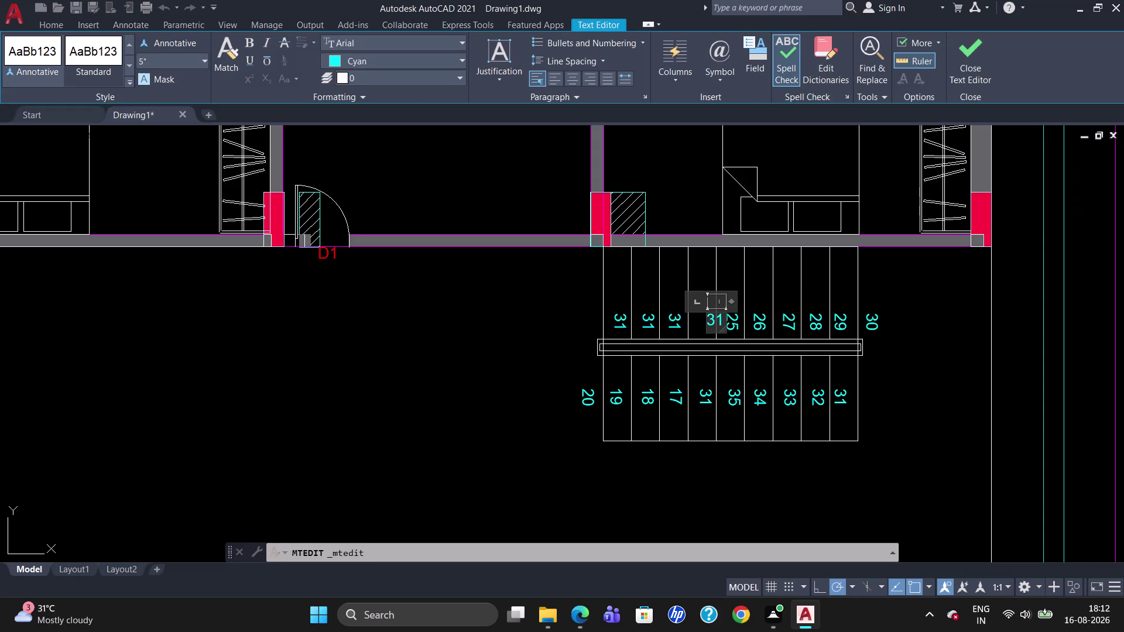
key(Right)
key(Right)
key(BackSpace)
key(BackSpace)
text(2)
text(4)
triple_click(673, 319)
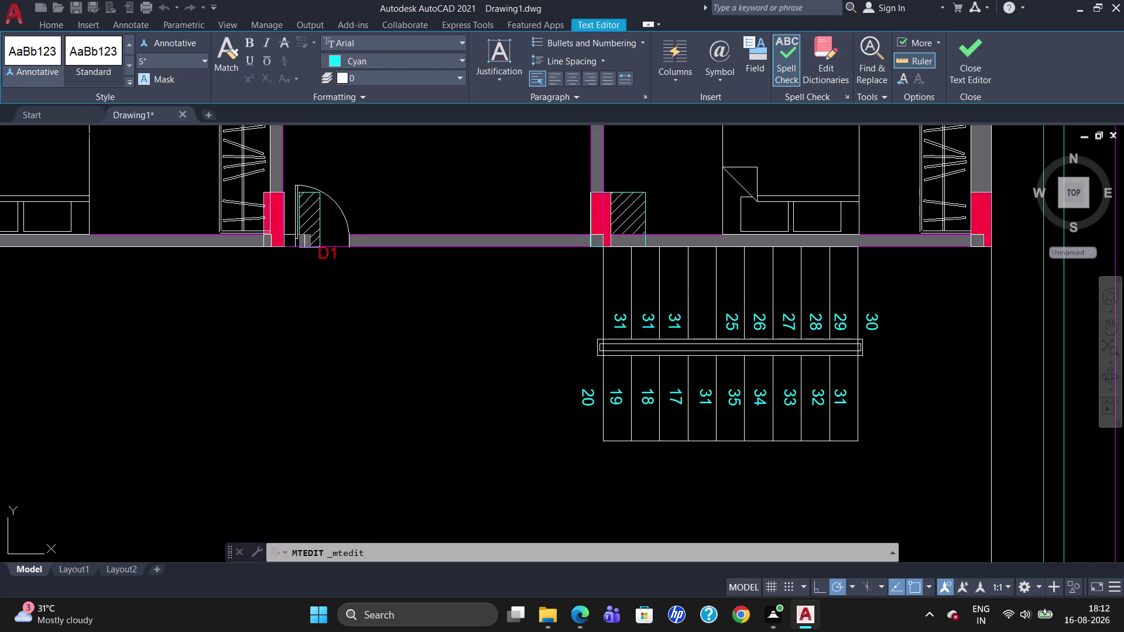
drag(676, 321, 681, 324)
double_click(679, 323)
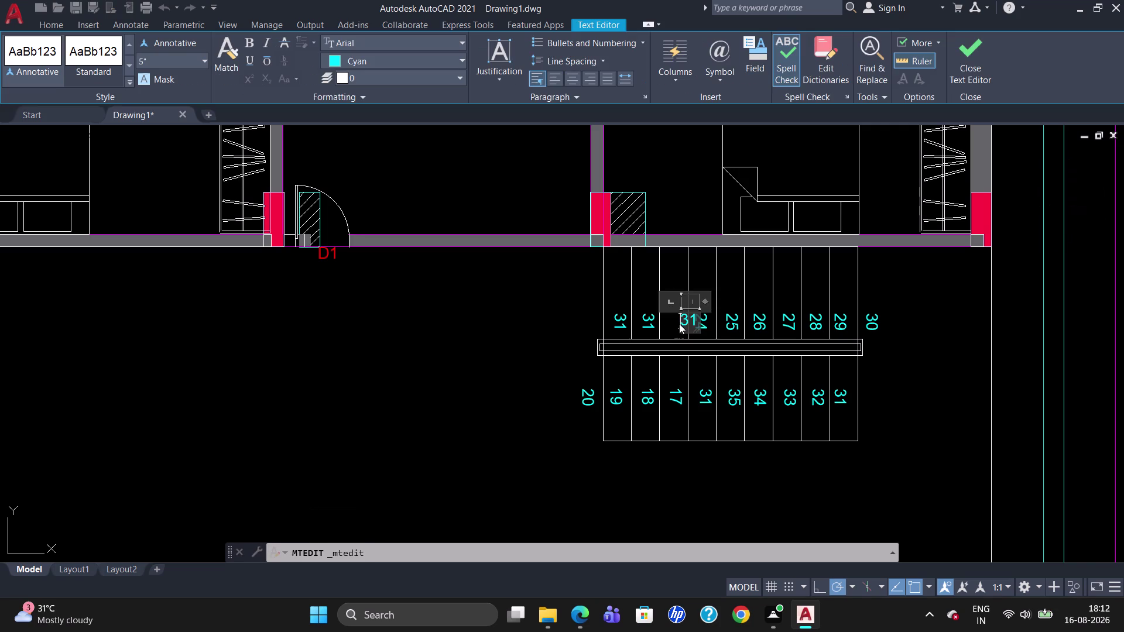
key(Right)
key(Right)
key(BackSpace)
key(BackSpace)
text(23)
triple_click(647, 318)
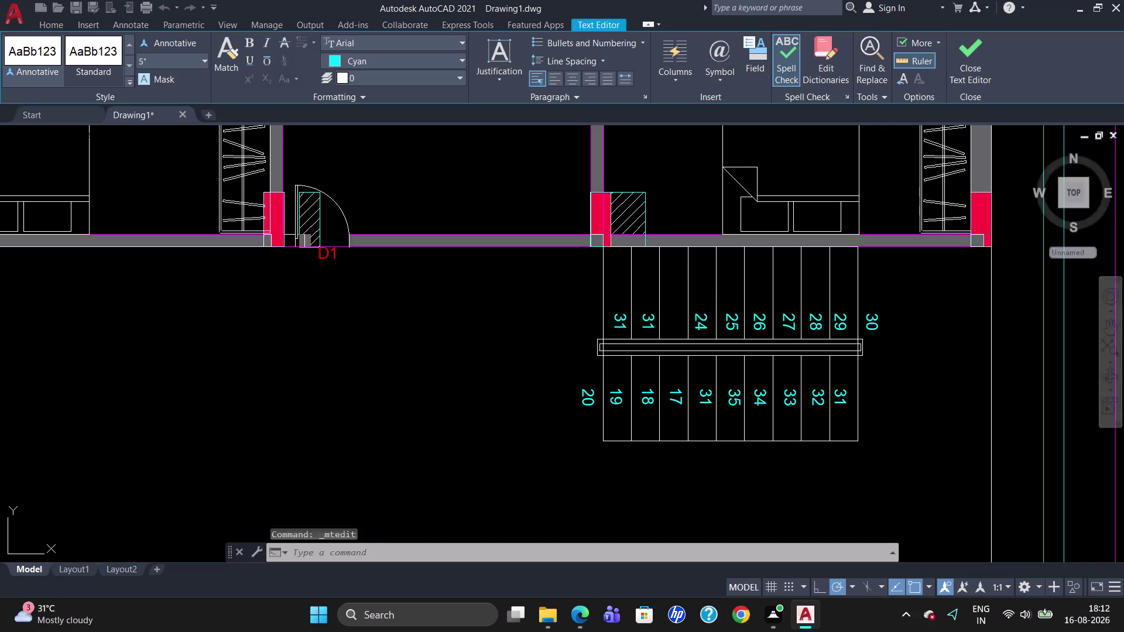
click(648, 318)
Replace the last two upper tread numbers with 22 and 21.
triple_click(652, 320)
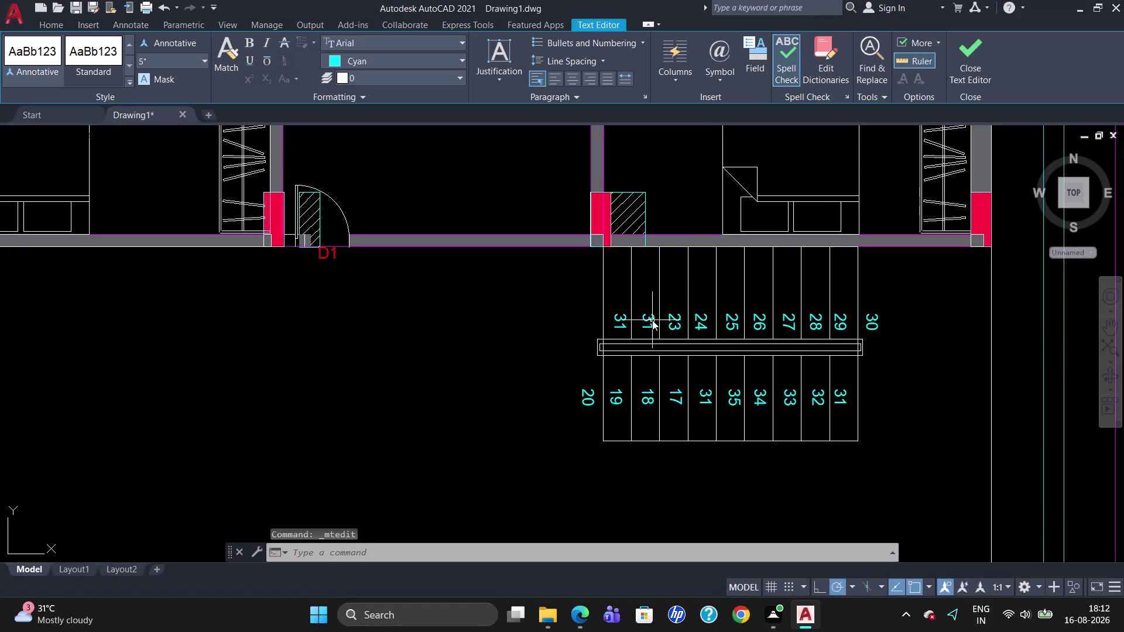
triple_click(647, 323)
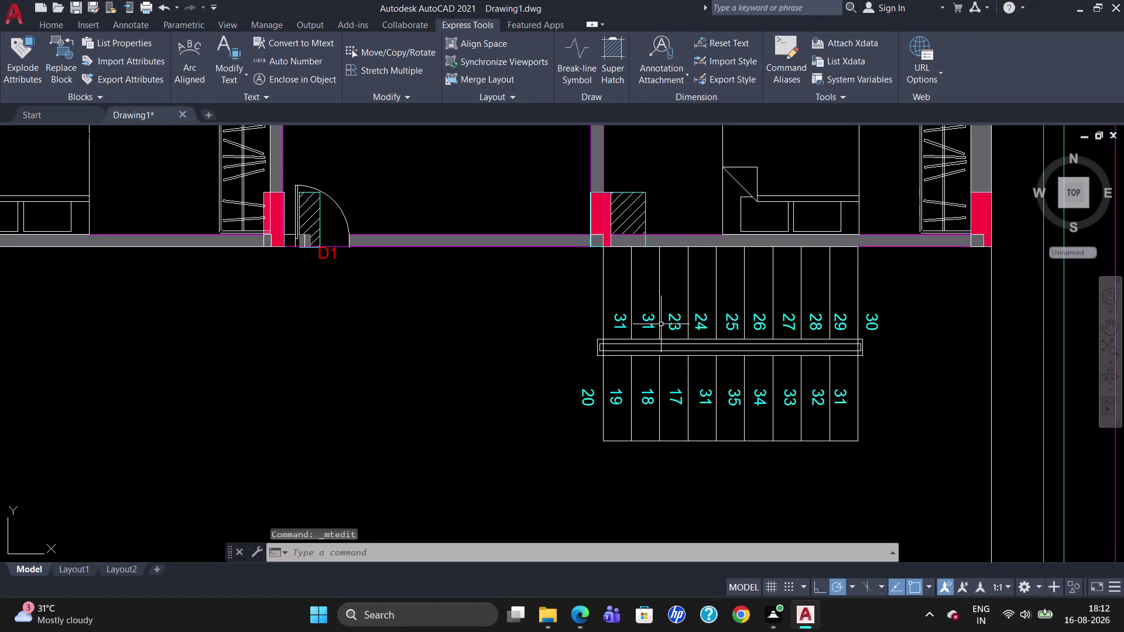
double_click(652, 322)
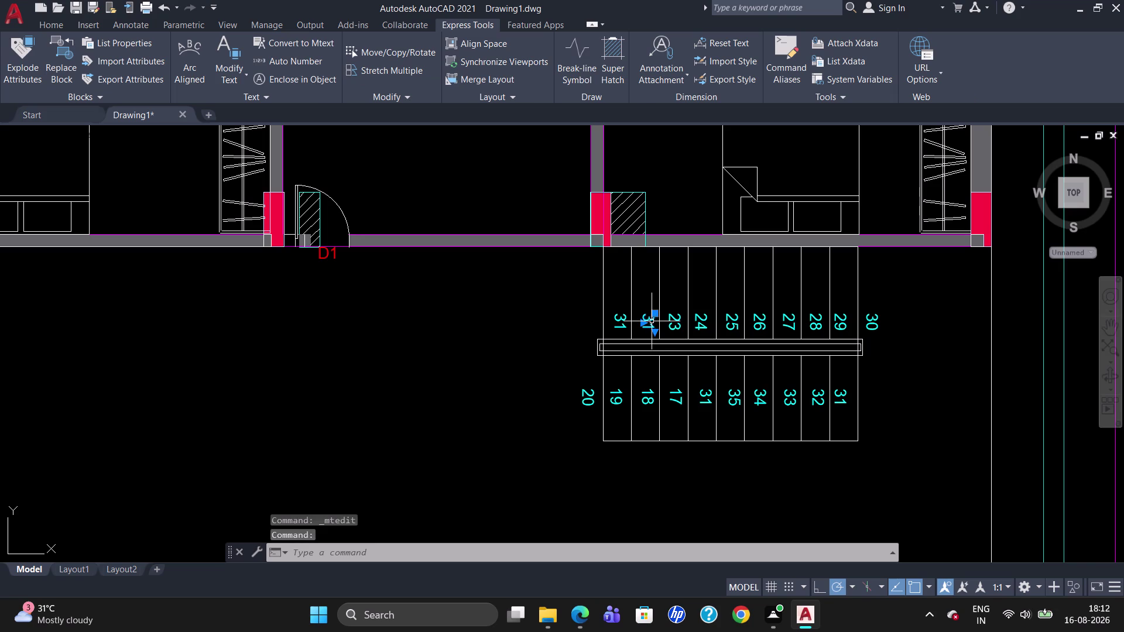
double_click(652, 320)
key(Right)
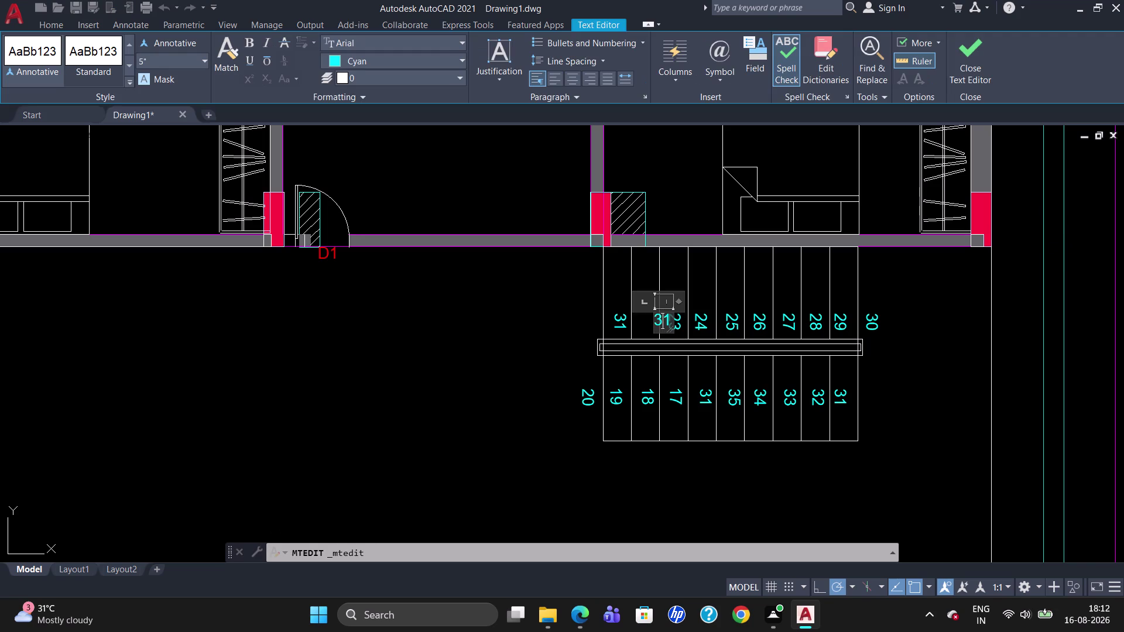
key(Right)
key(BackSpace)
key(BackSpace)
text(22)
triple_click(624, 321)
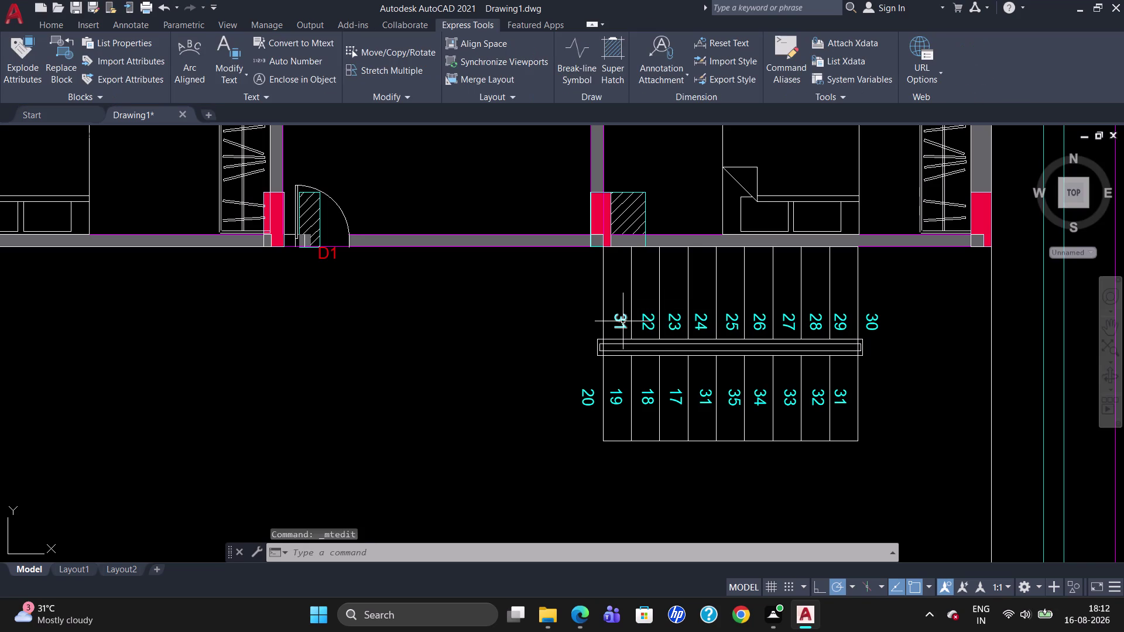
click(622, 321)
double_click(625, 322)
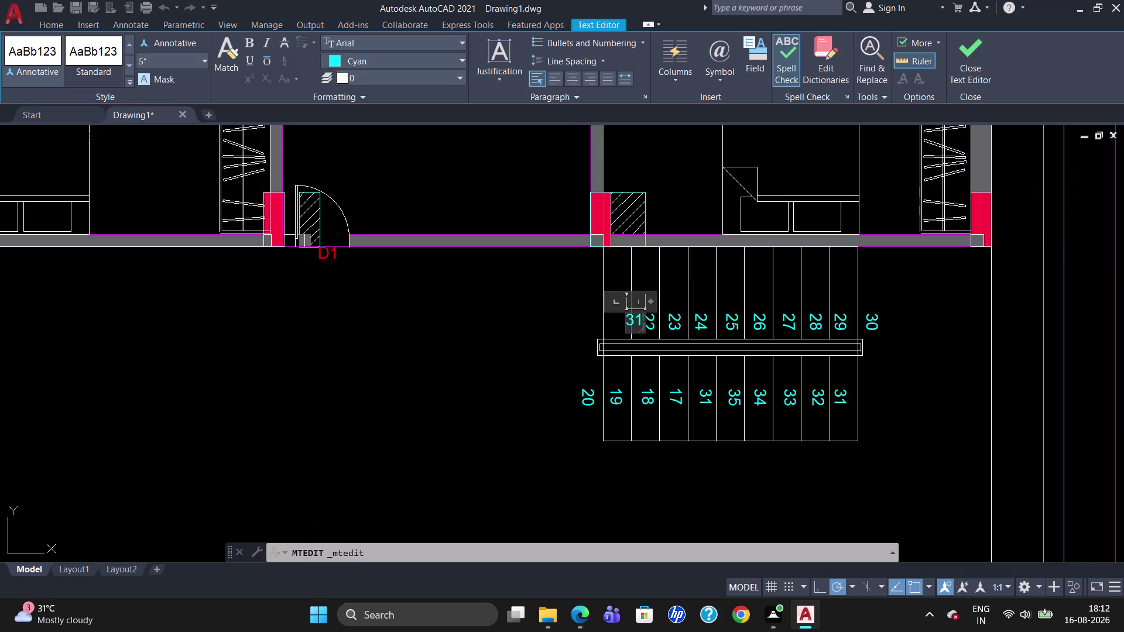
key(Right)
key(Right)
key(BackSpace)
key(BackSpace)
text(21)
click(569, 341)
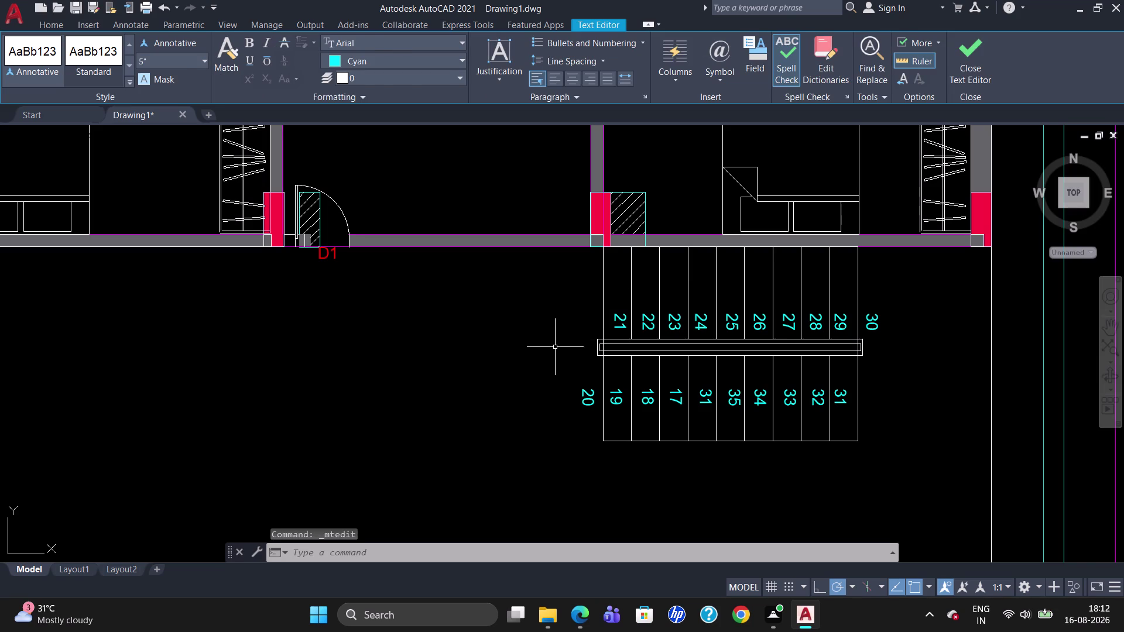
click(301, 78)
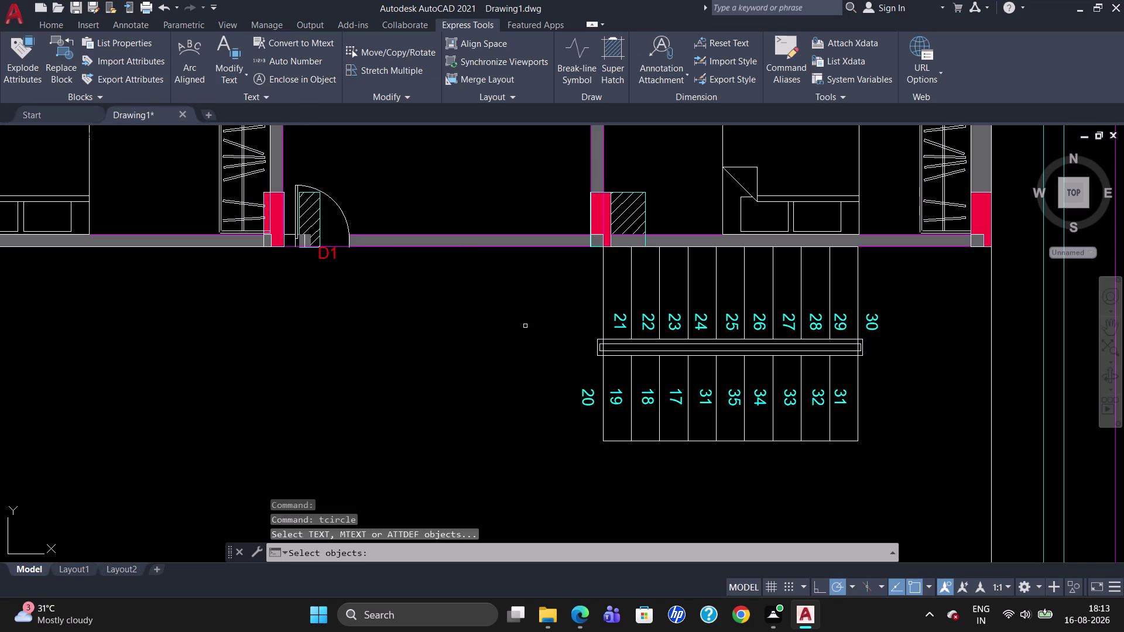
Select the tread number labels in the lower and upper rows to enclose.
click(583, 395)
click(615, 403)
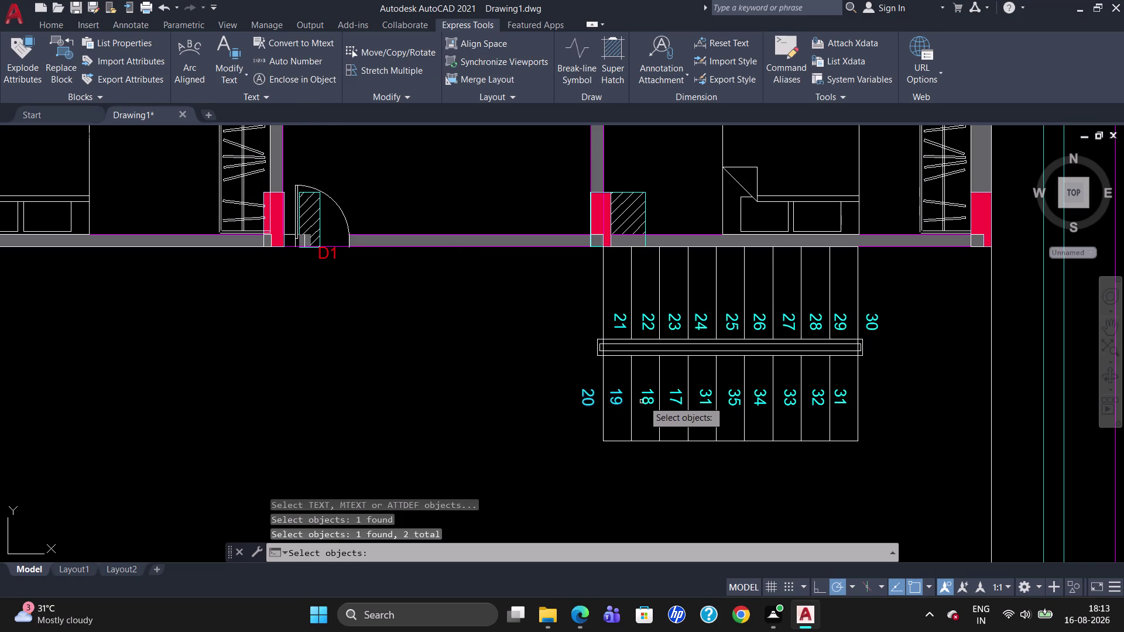
click(653, 398)
click(675, 393)
click(709, 395)
click(733, 398)
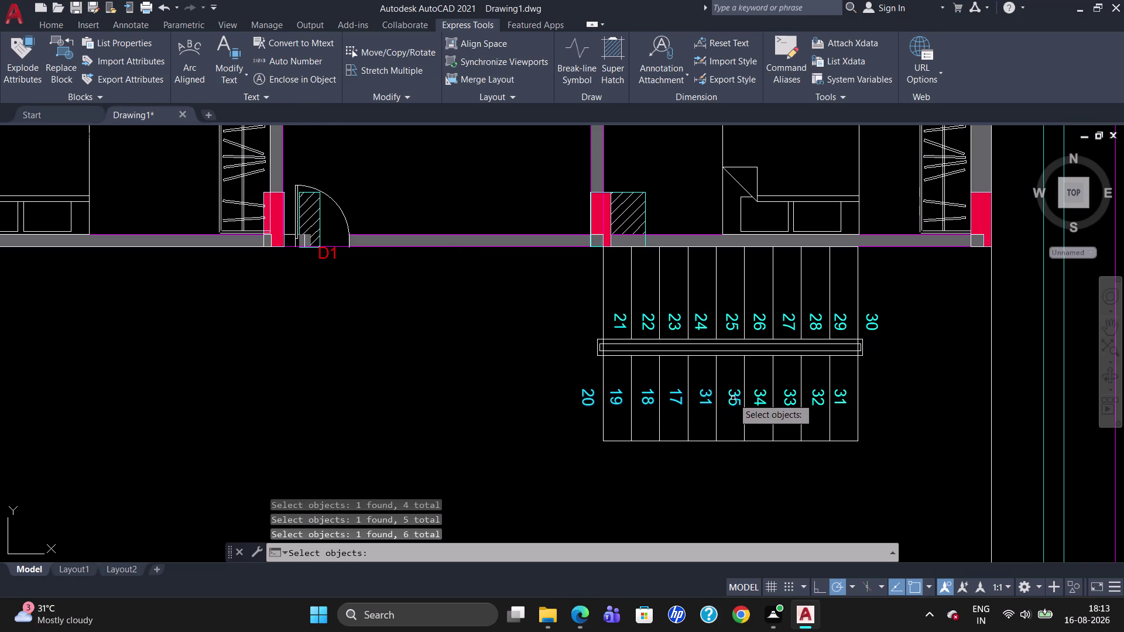
click(762, 401)
click(790, 394)
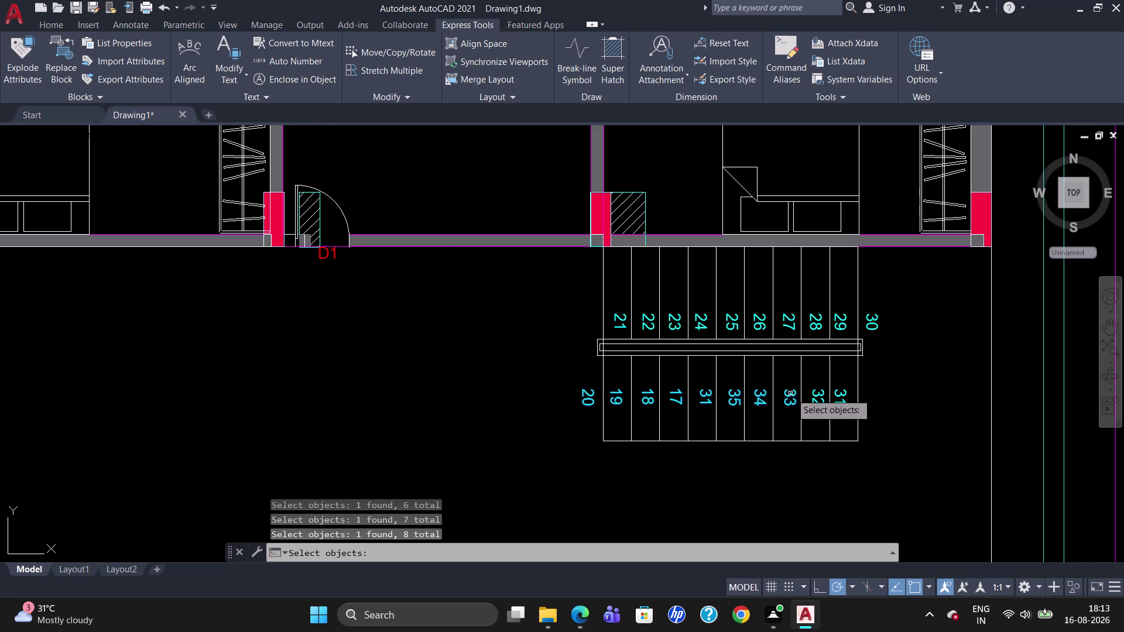
click(822, 389)
click(845, 395)
click(876, 326)
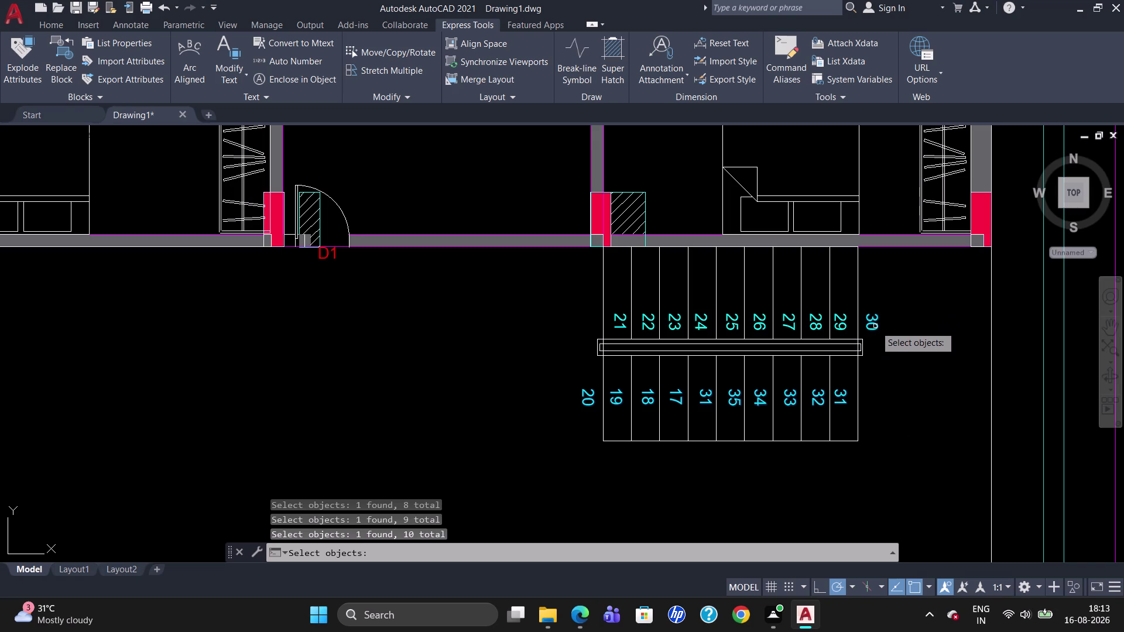
click(845, 324)
click(813, 326)
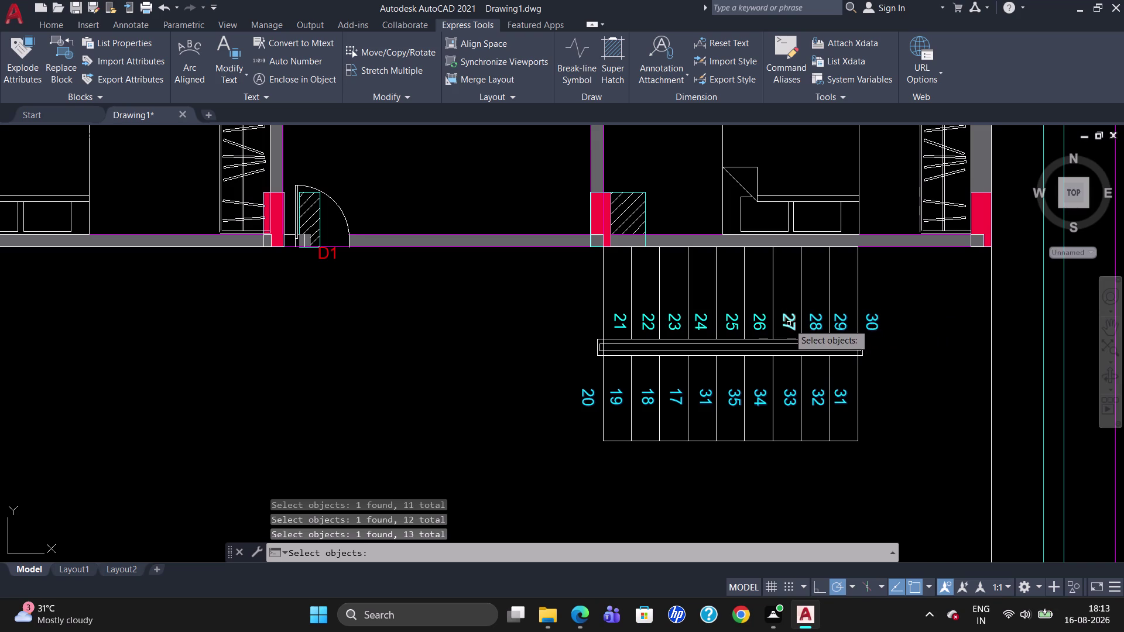
click(788, 322)
click(757, 323)
click(736, 329)
click(707, 329)
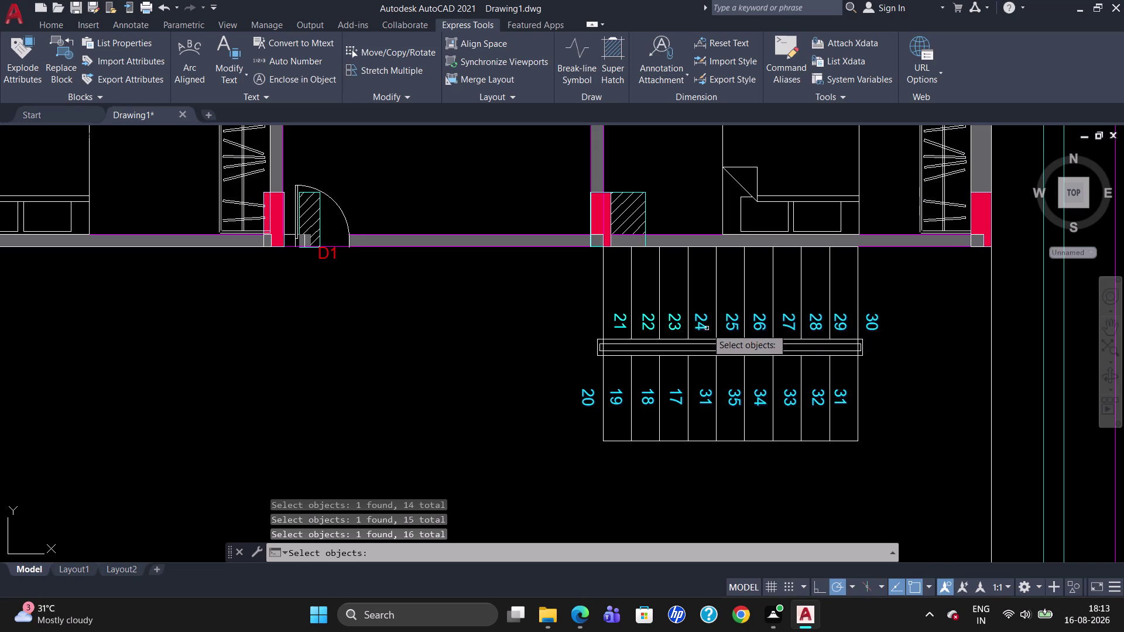
click(683, 321)
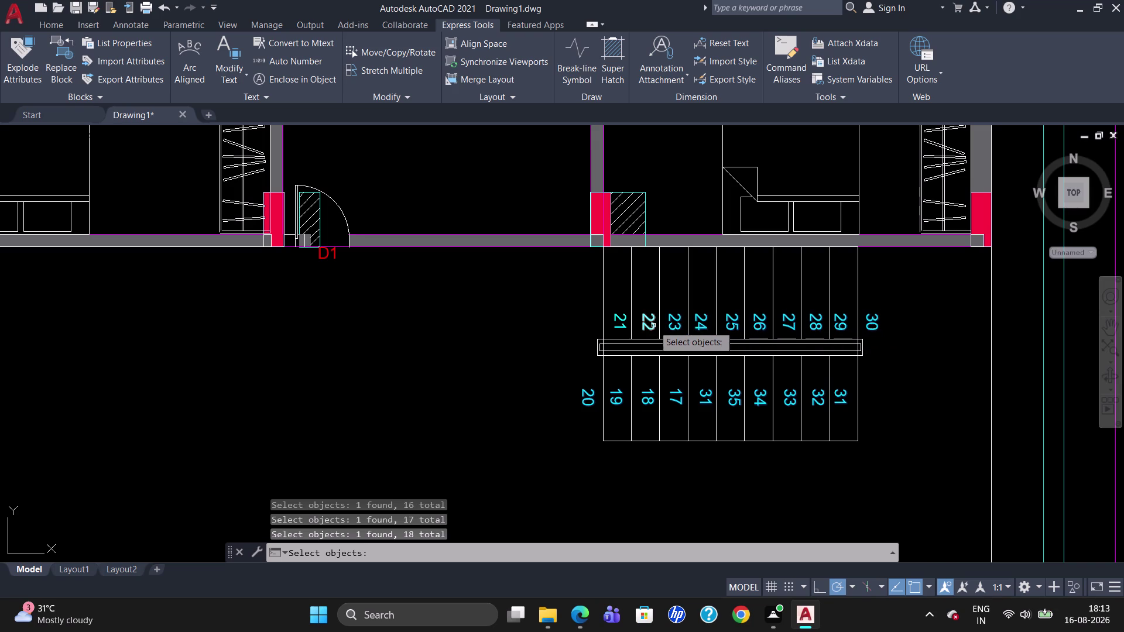
click(654, 326)
click(626, 325)
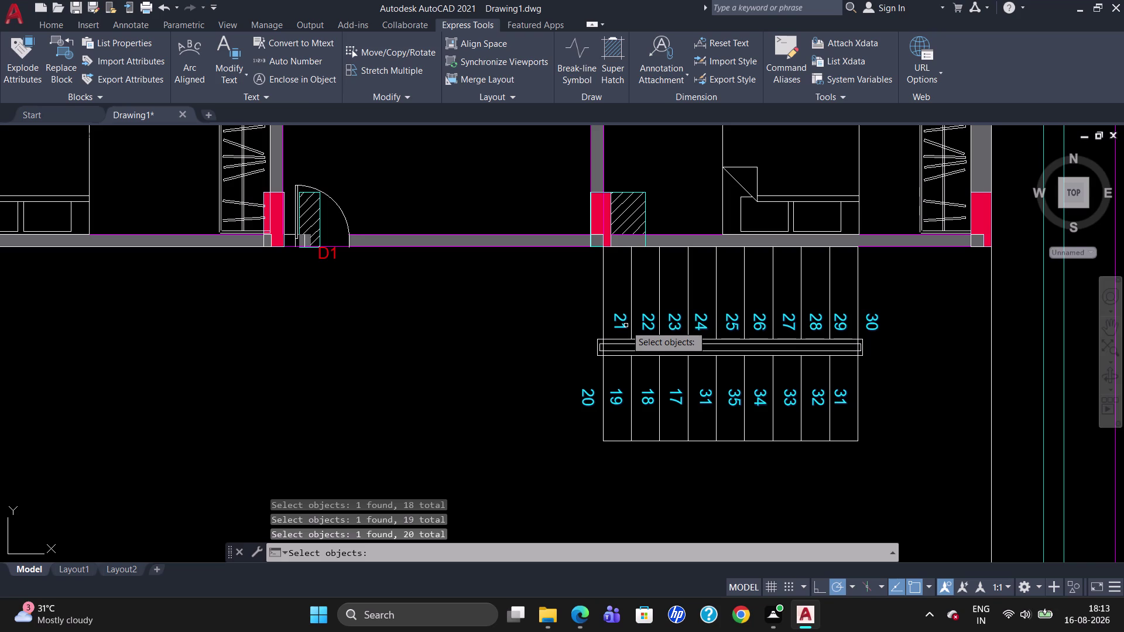
key(Return)
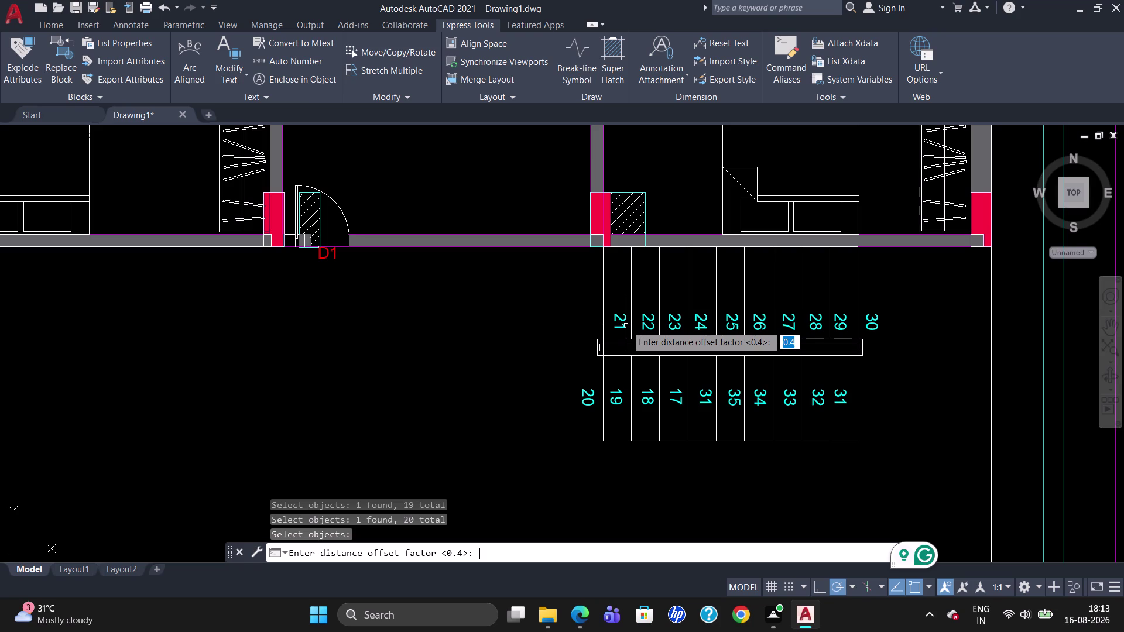
Enclose the selected labels in variable-size circles with offset factor 0.3.
text(0.3)
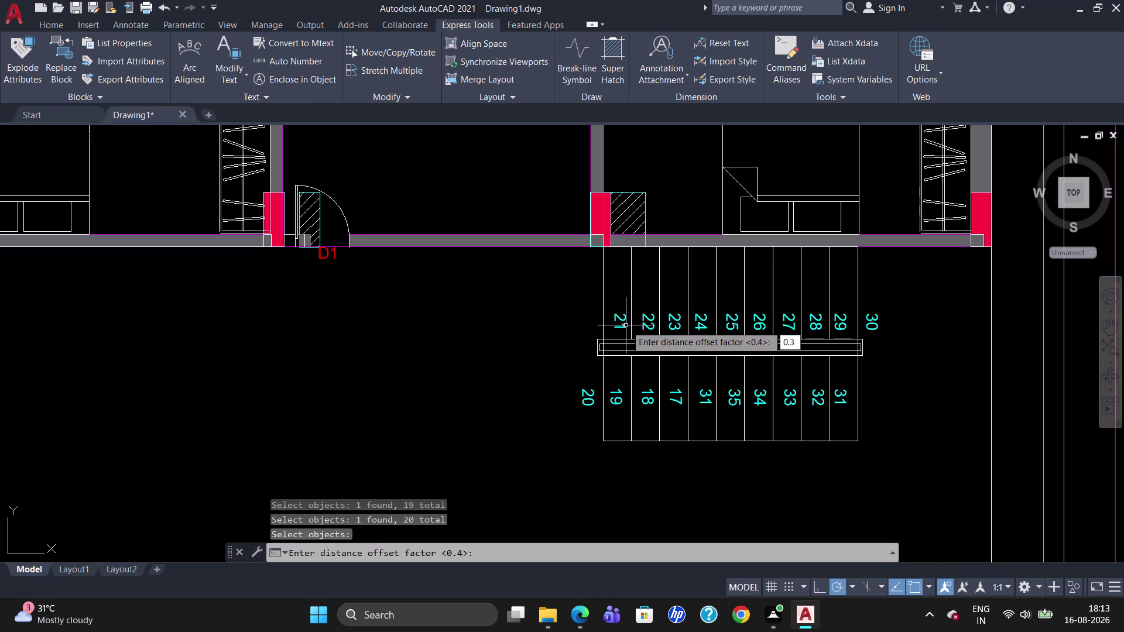
key(Return)
drag(645, 356, 626, 326)
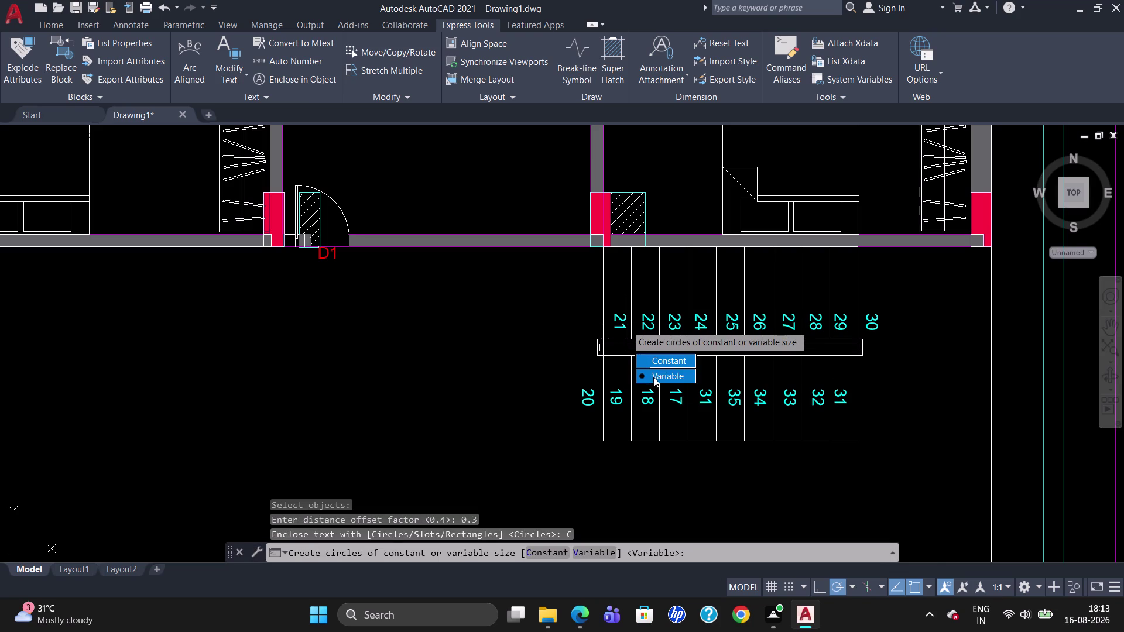
drag(654, 377, 626, 326)
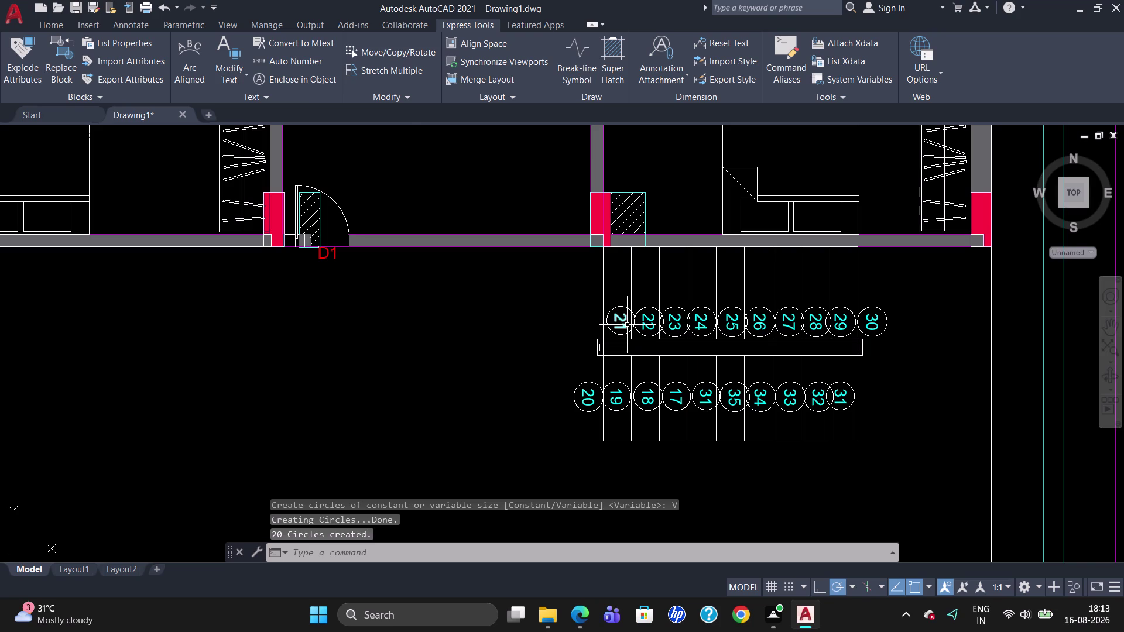
scroll(down, 3)
scroll(up, 3)
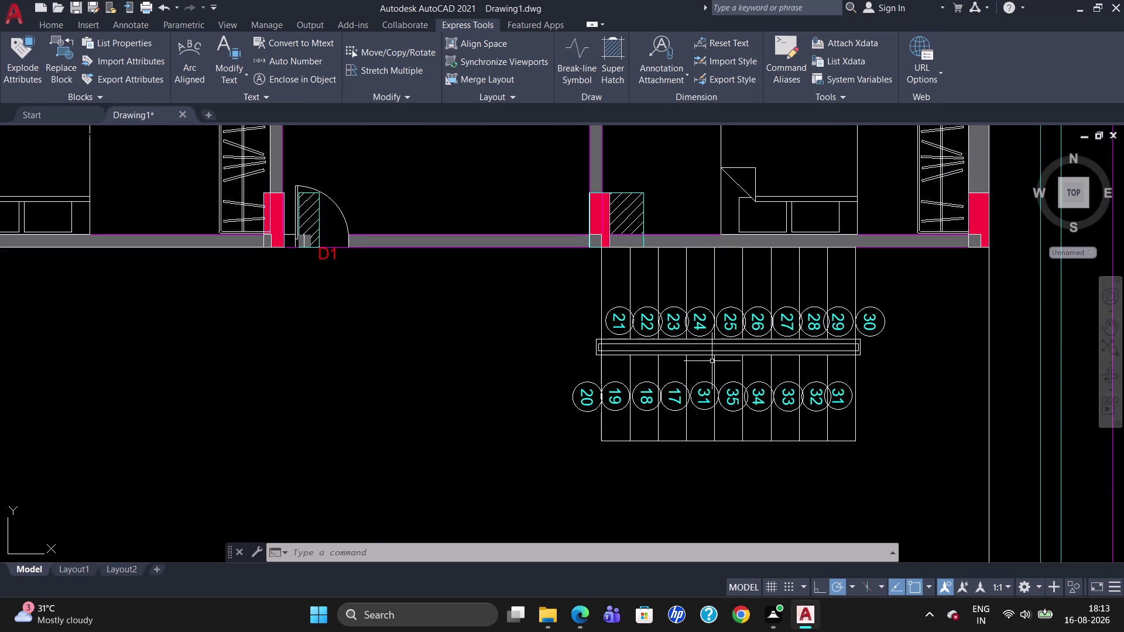
Erase the stray 31 label beside tread 17 along with its circle.
click(702, 398)
click(707, 383)
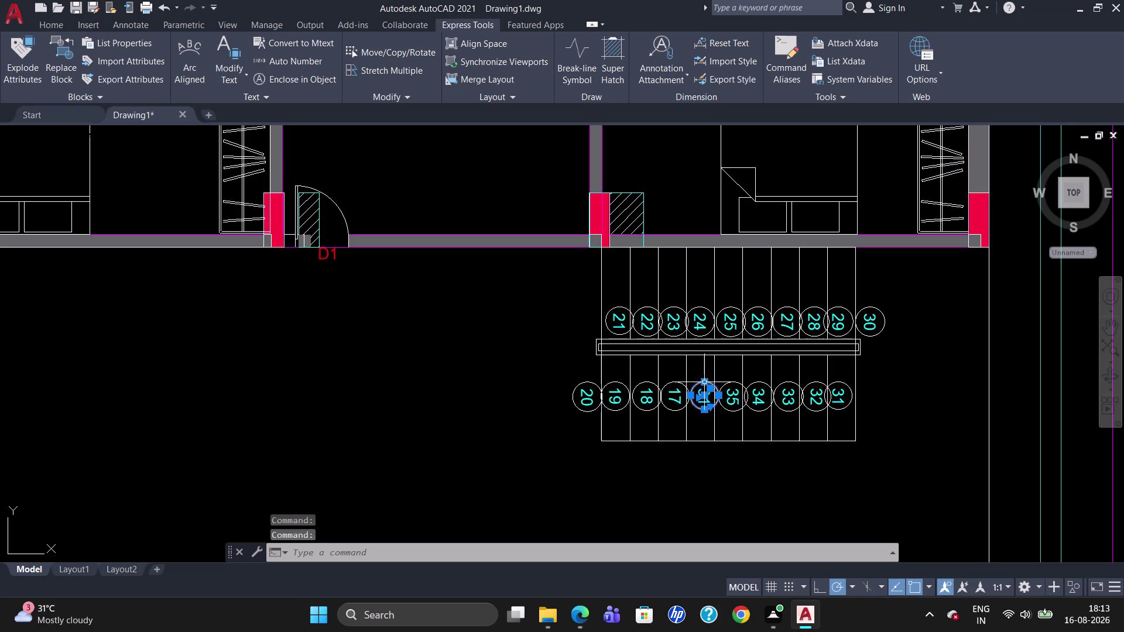
key(Delete)
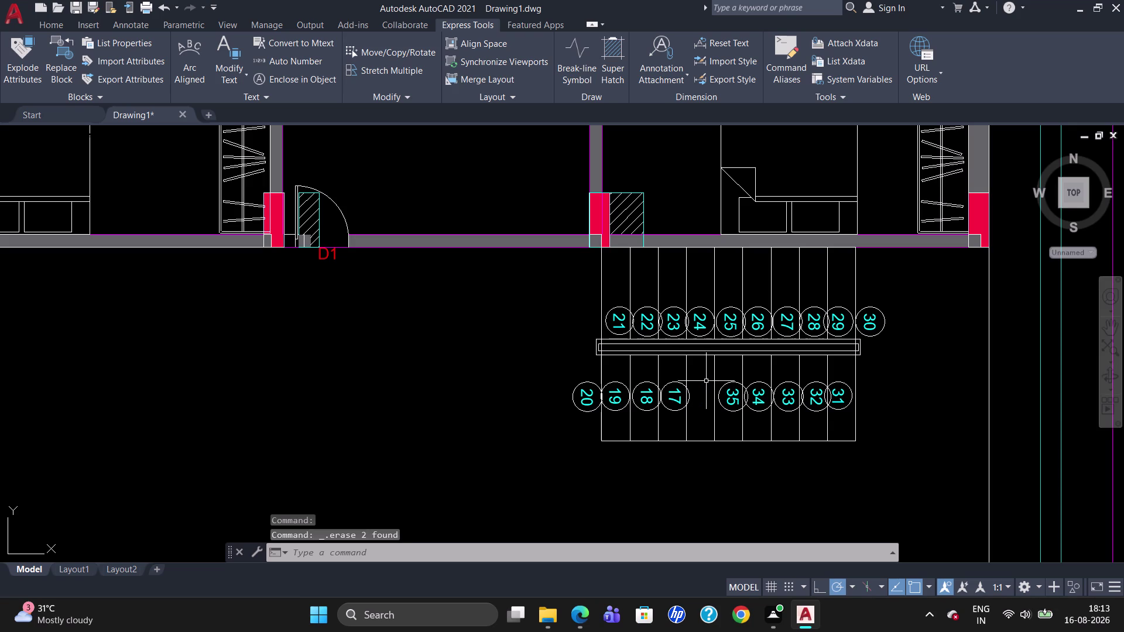
scroll(up, 3)
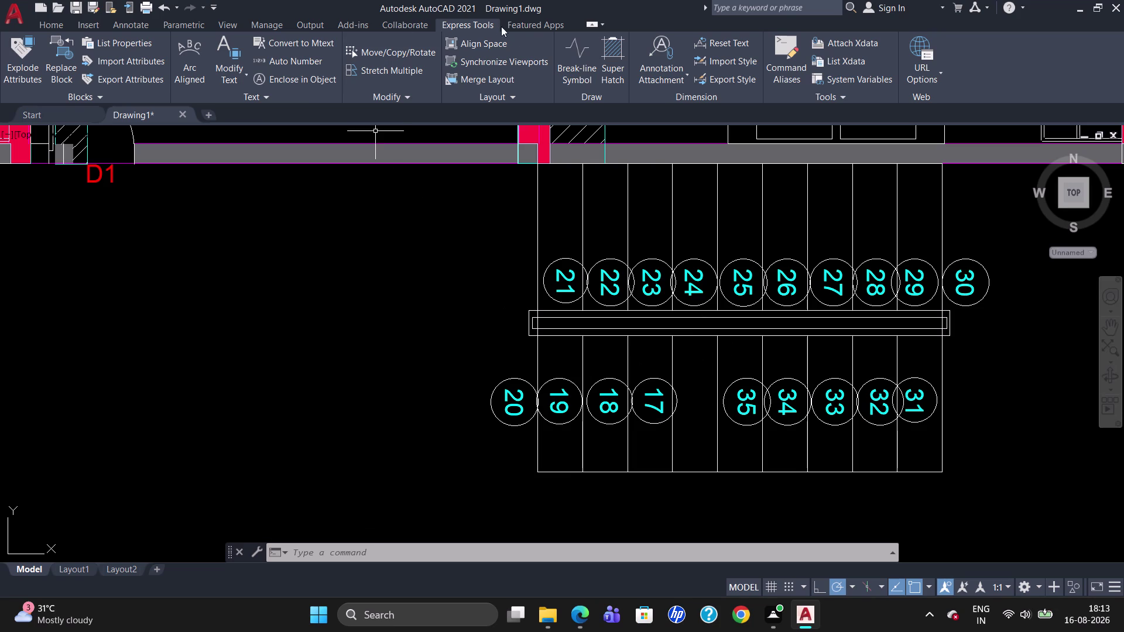
click(573, 56)
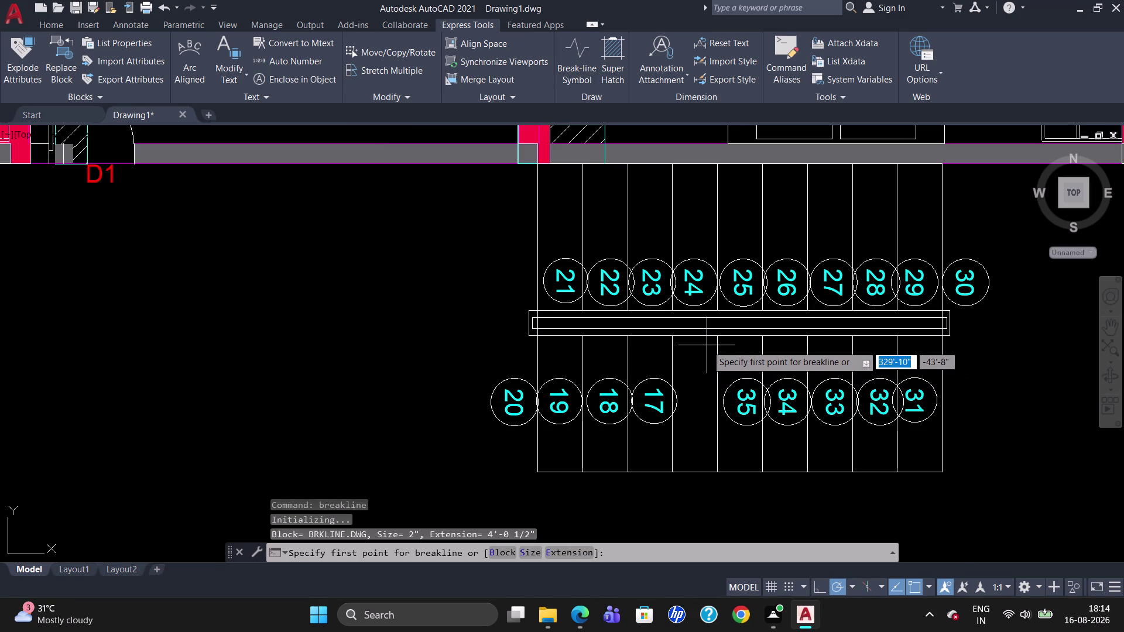
Draw a diagonal break line between treads 17 and 35, with the zigzag symbol placed on it.
click(673, 471)
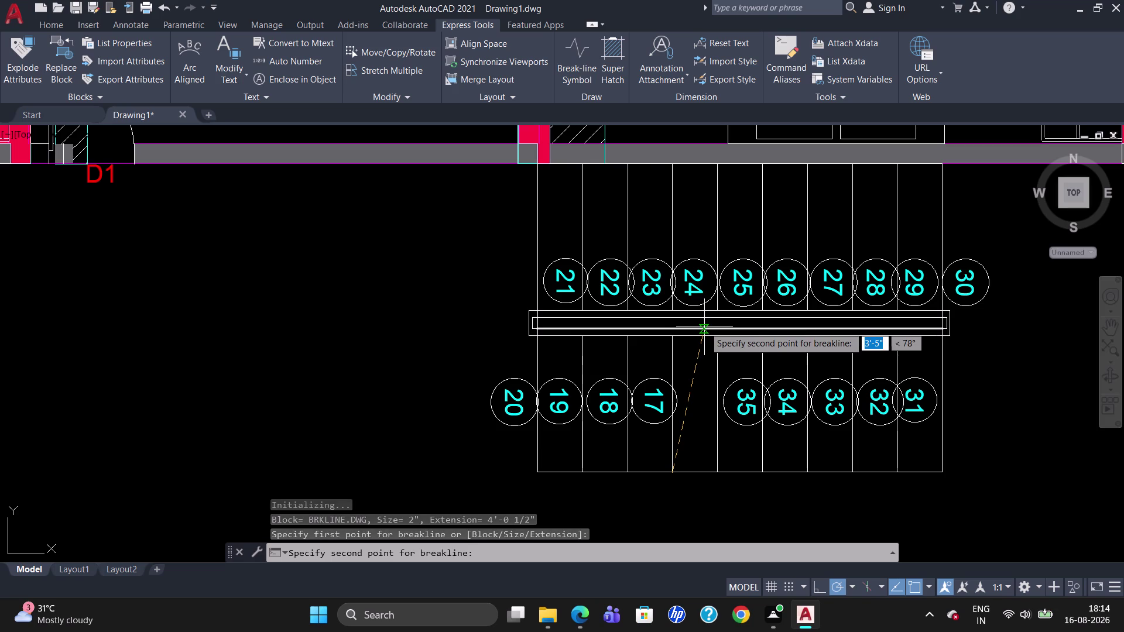
scroll(up, 3)
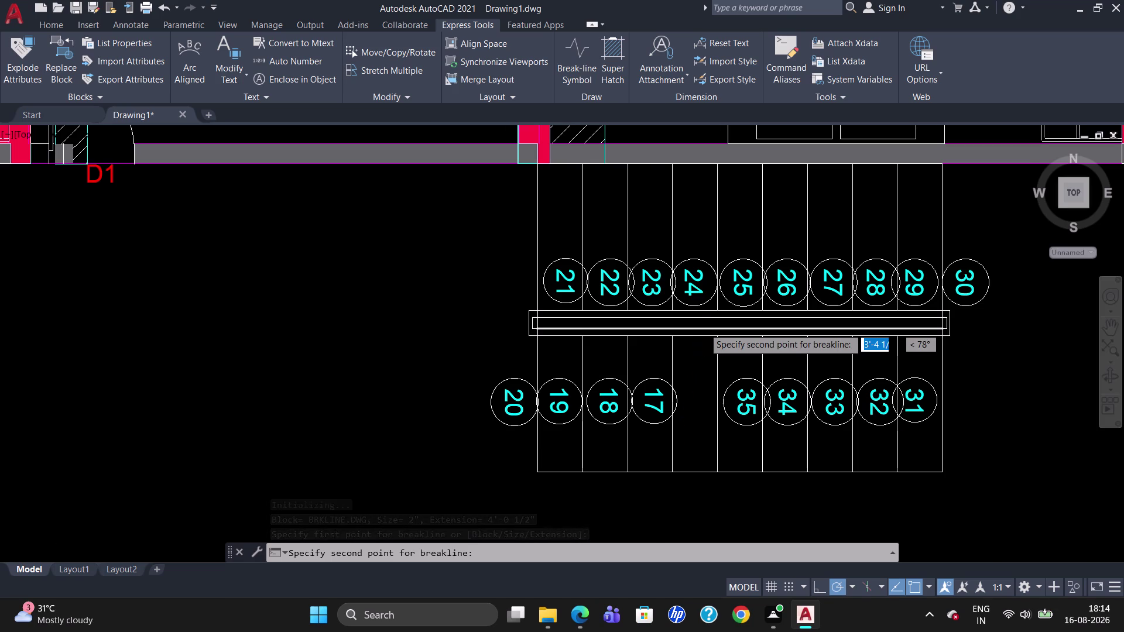
click(703, 328)
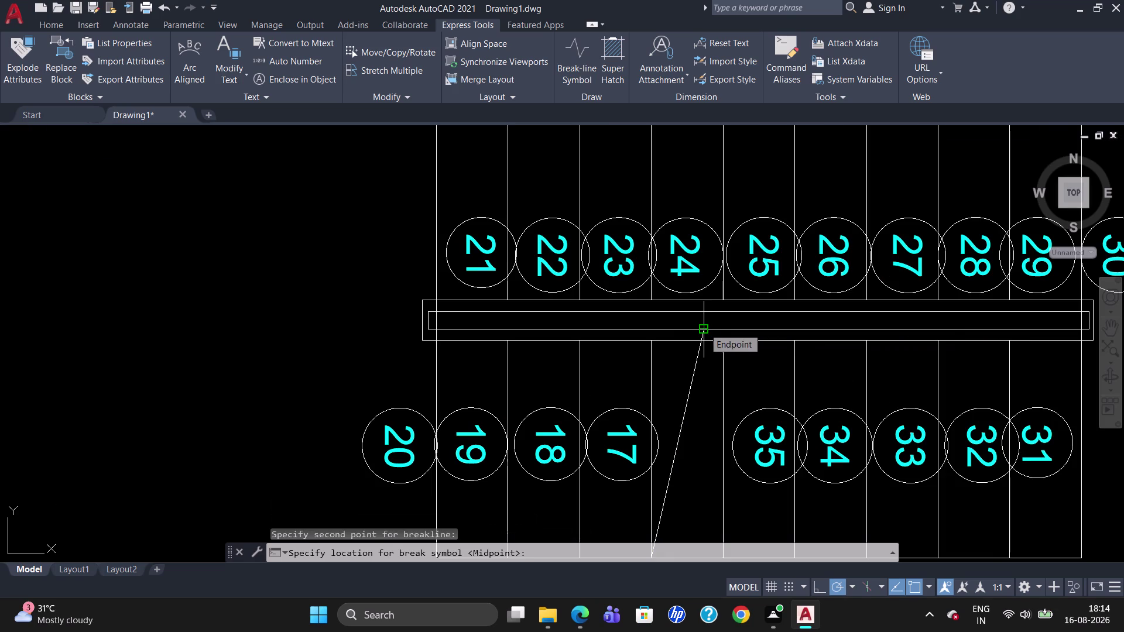
scroll(down, 3)
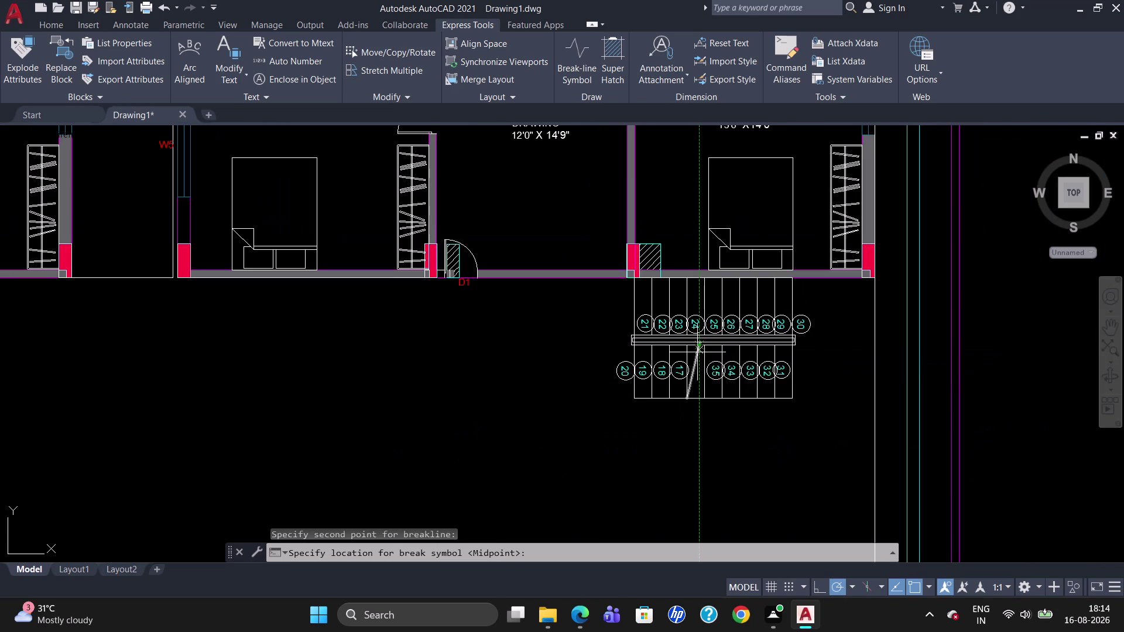
click(693, 368)
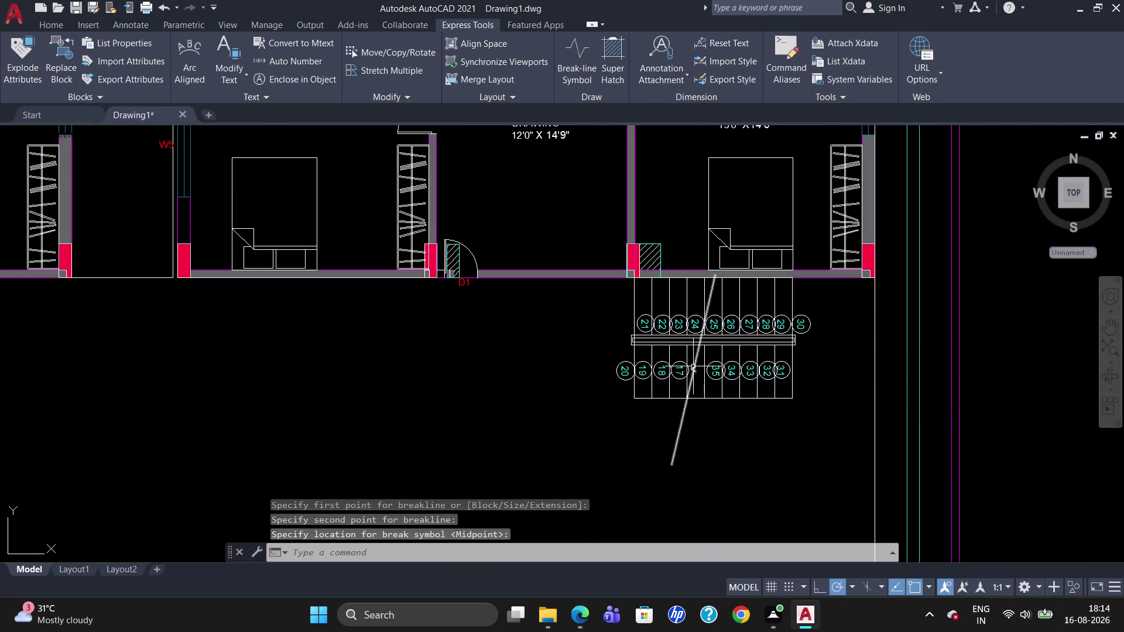
scroll(down, 3)
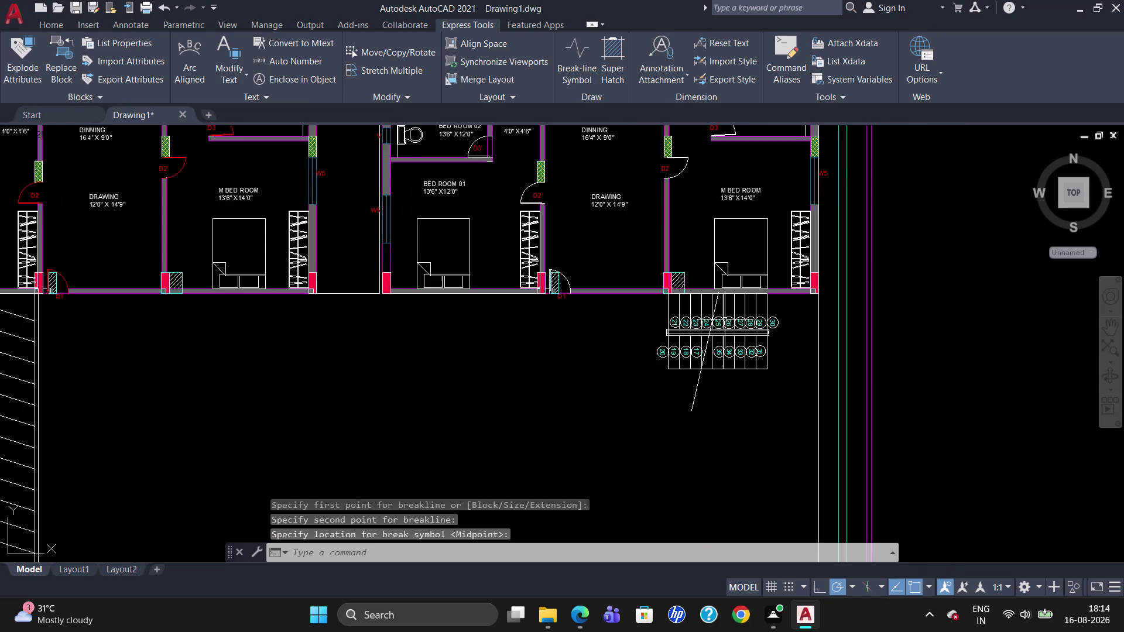
scroll(up, 3)
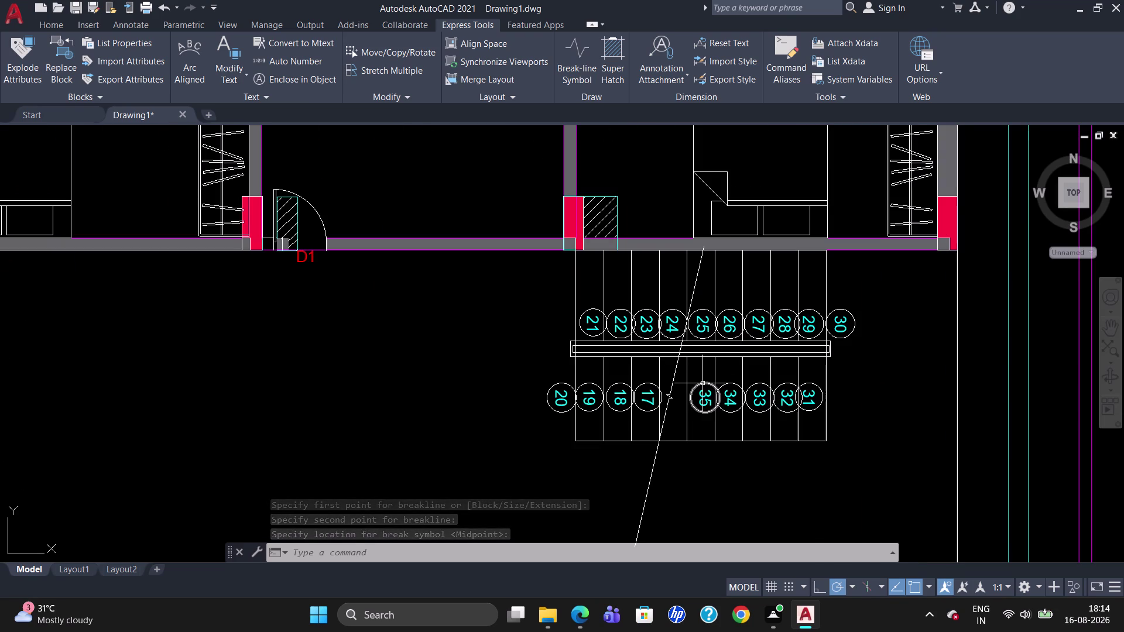
scroll(up, 3)
click(672, 370)
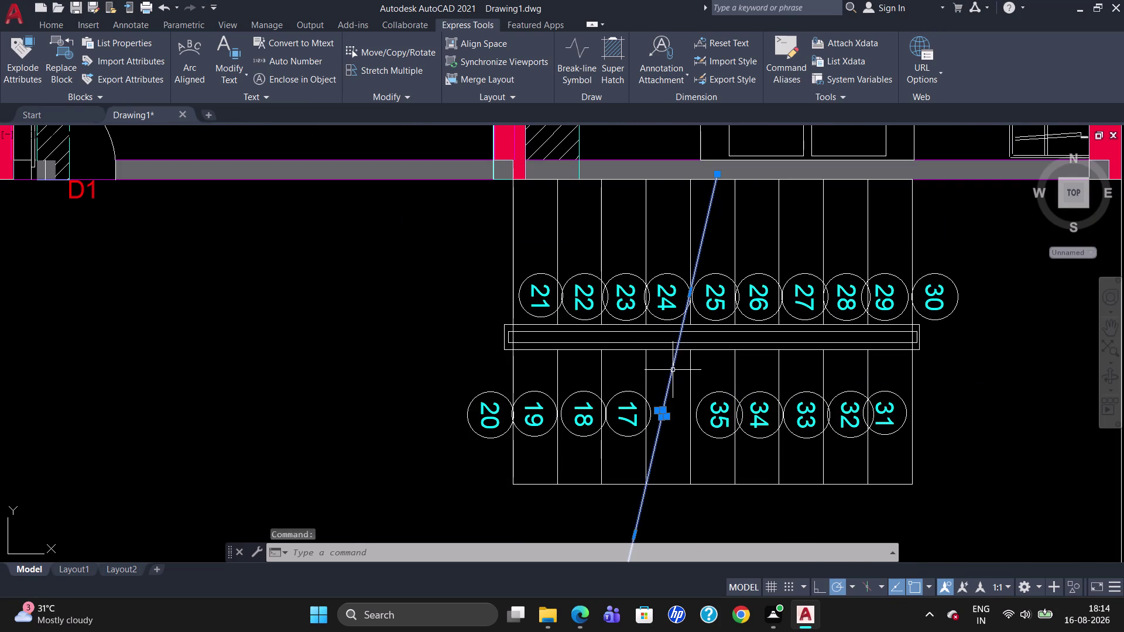
key(Escape)
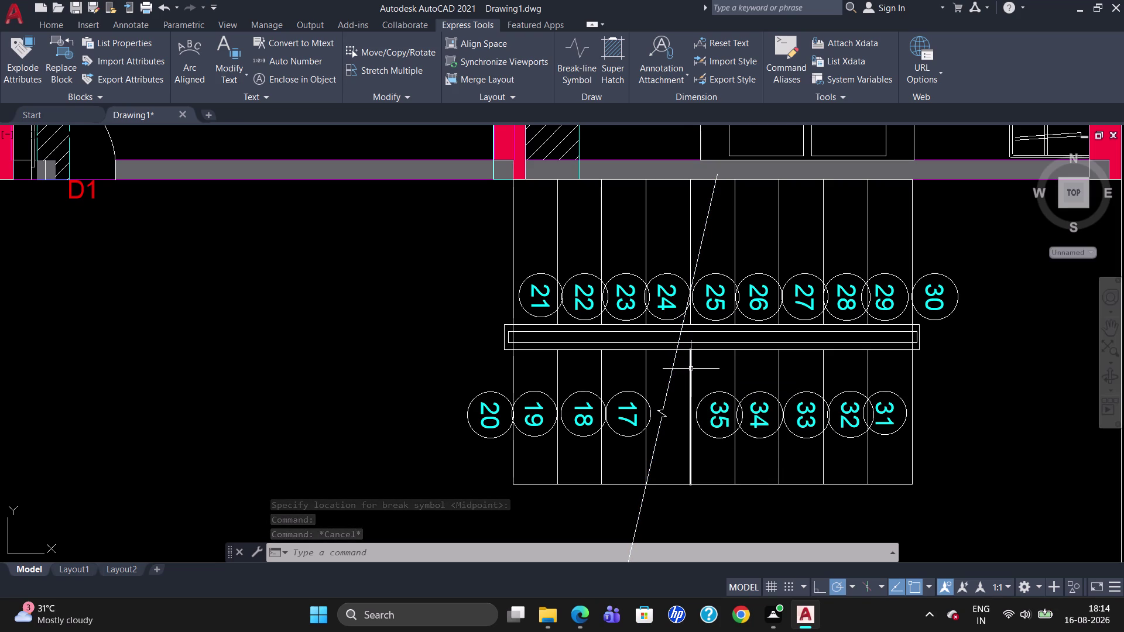
key(o)
key(Return)
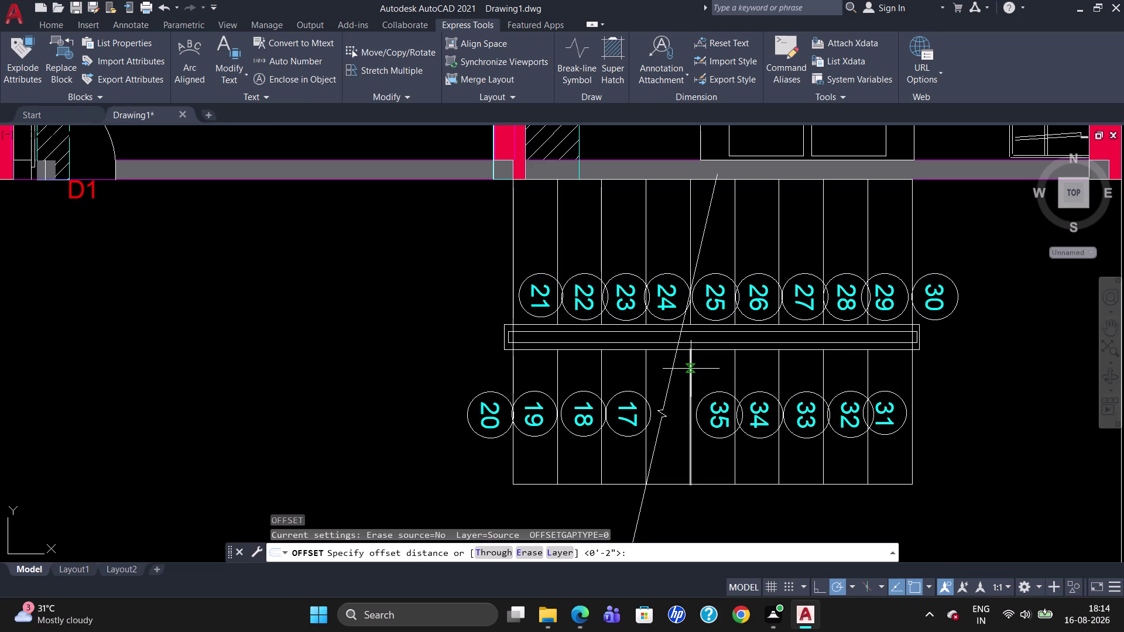
key(5)
key(shift+quotedbl)
key(Return)
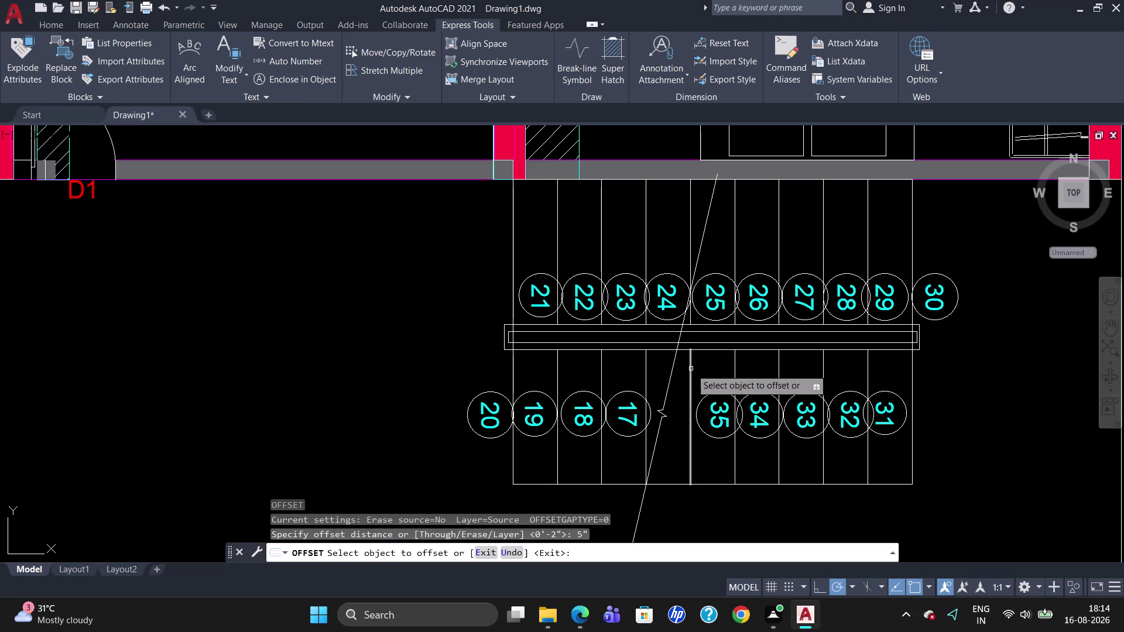
click(673, 374)
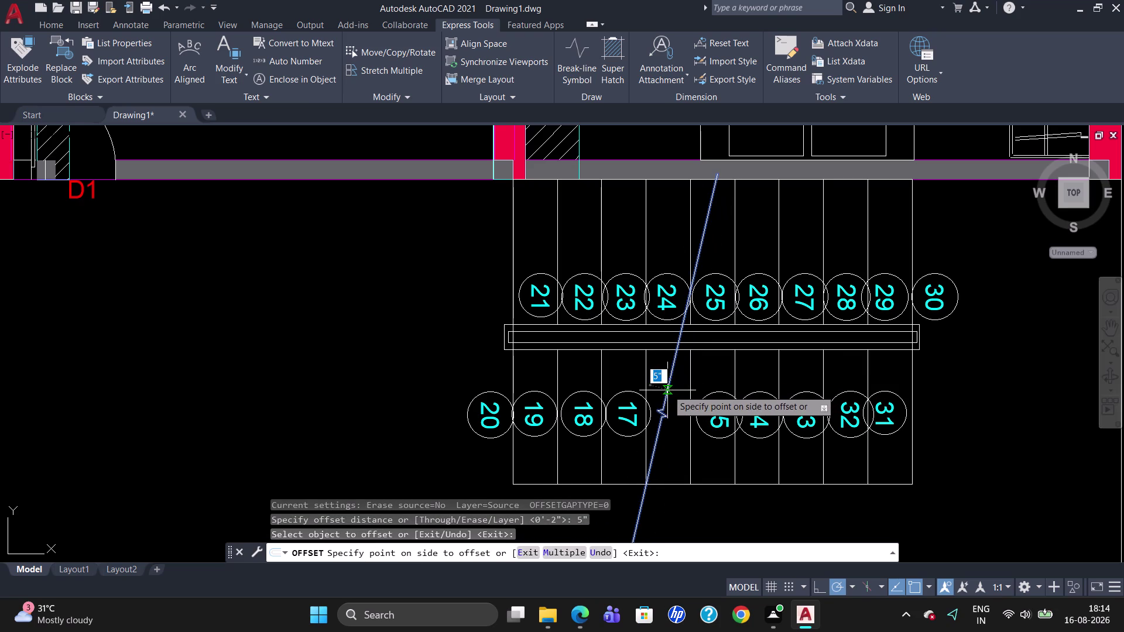
click(668, 391)
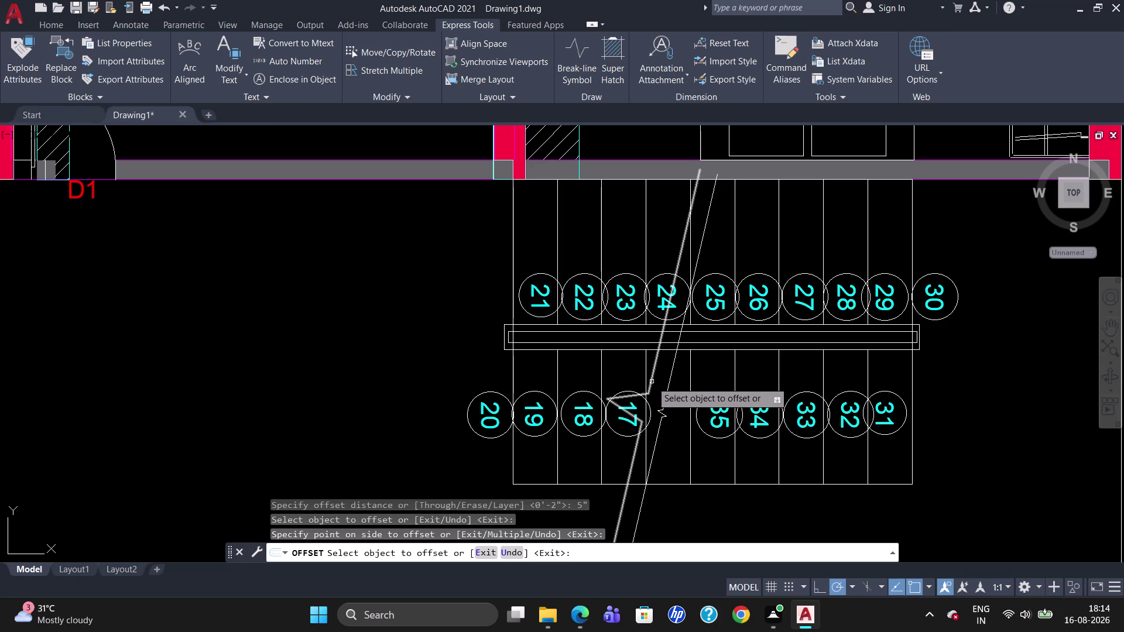
key(Escape)
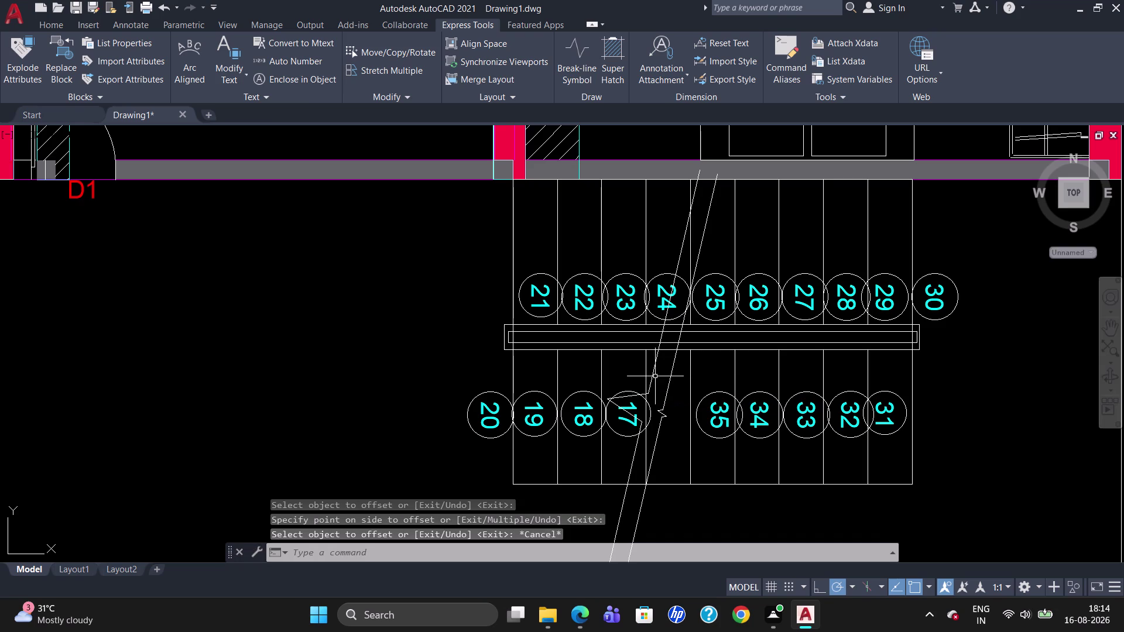
click(655, 371)
key(Delete)
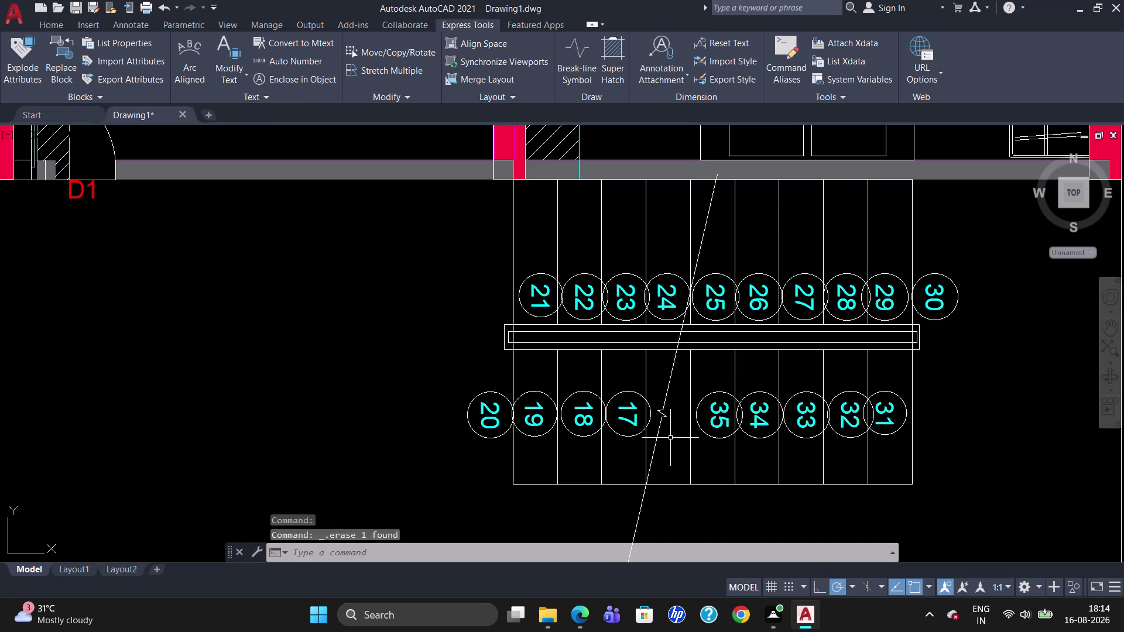
text(TR)
key(Return)
Trim the break line's ends above the landing and below the stair, plus leftover pieces.
key(Return)
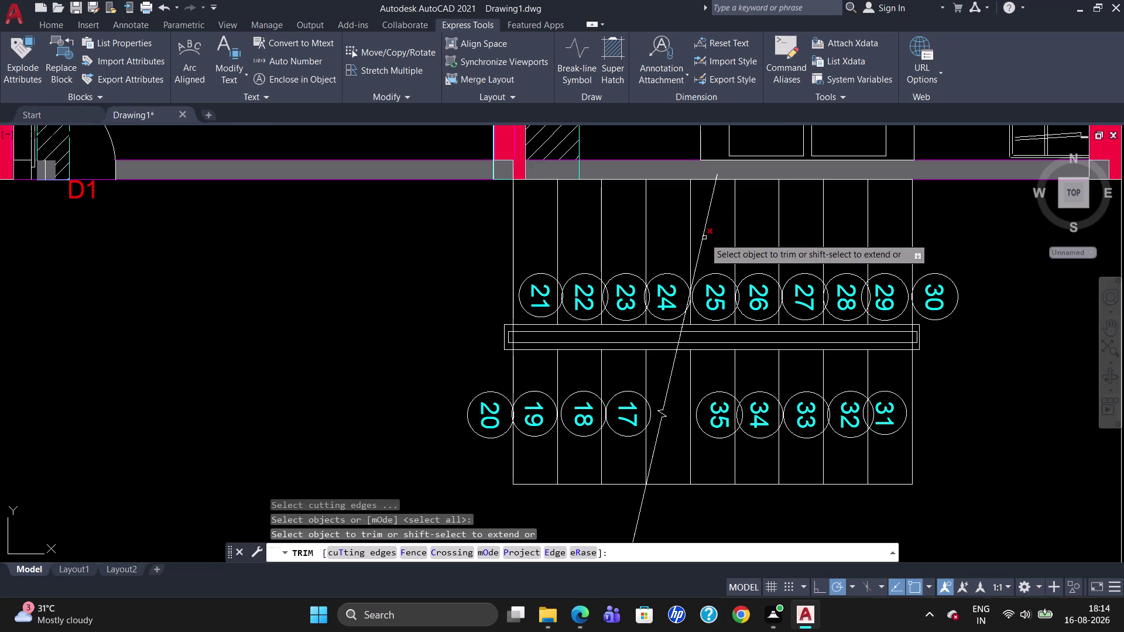
click(702, 239)
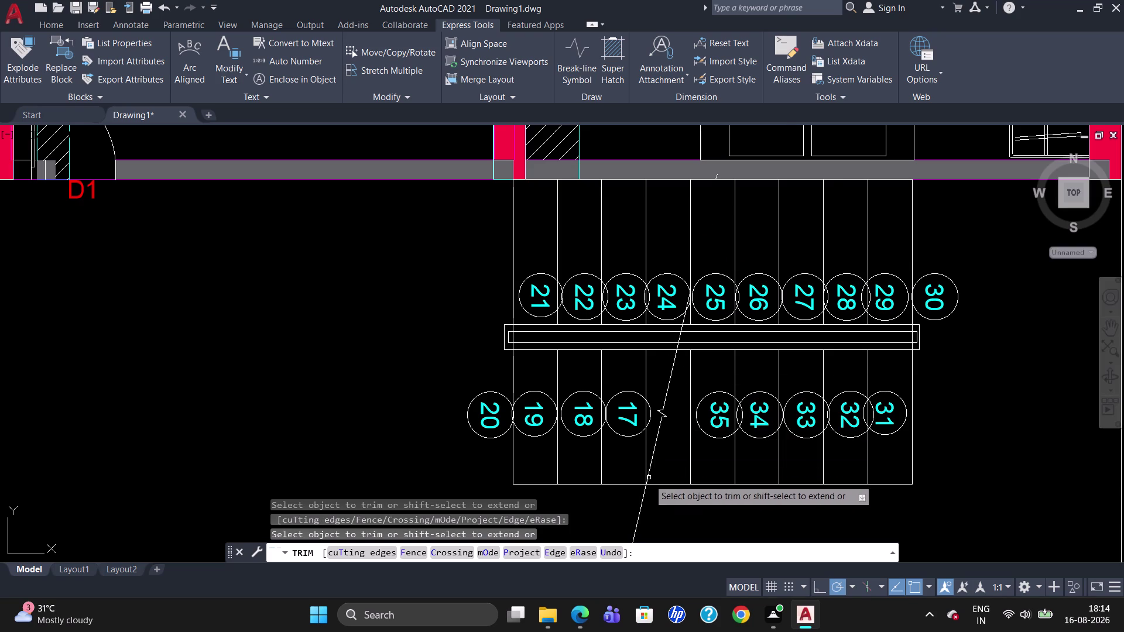
click(642, 502)
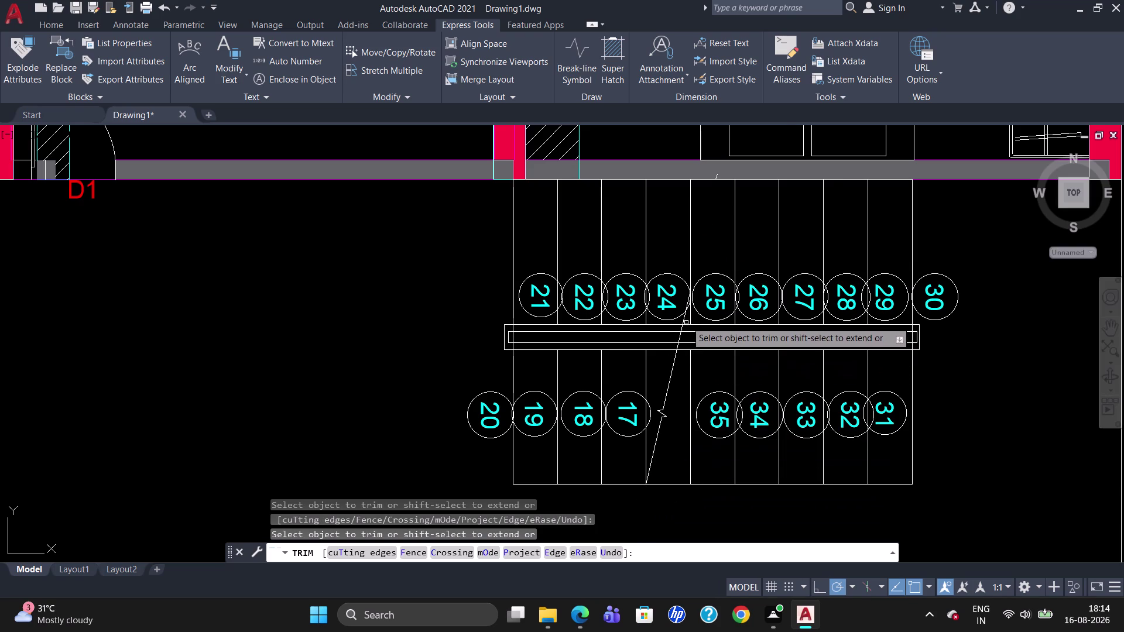
click(684, 319)
scroll(up, 3)
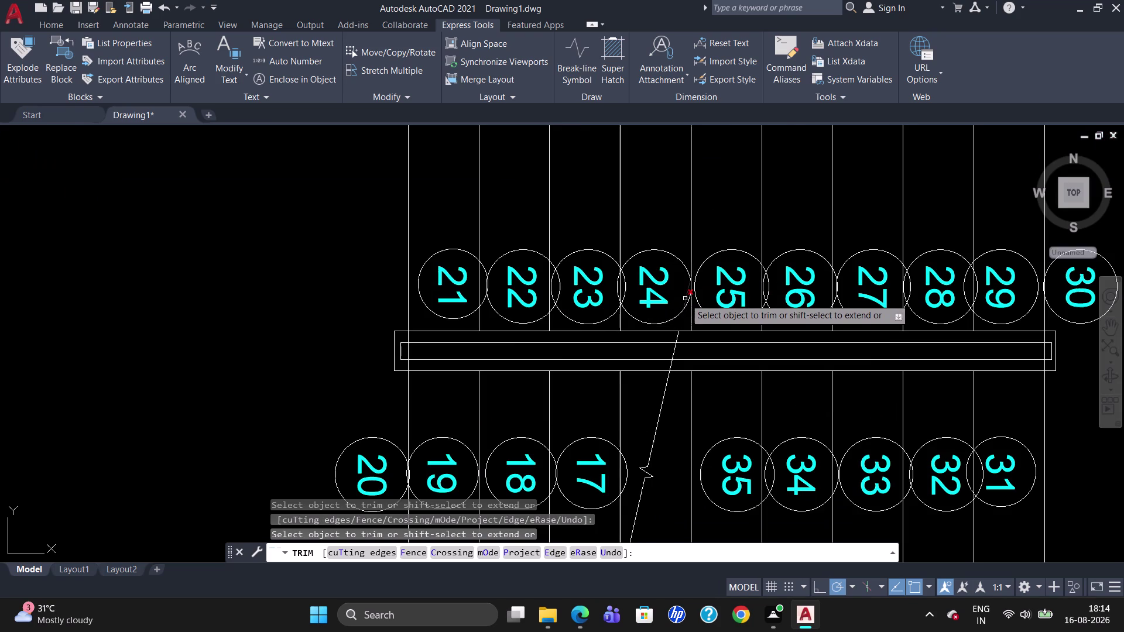
click(685, 299)
scroll(down, 3)
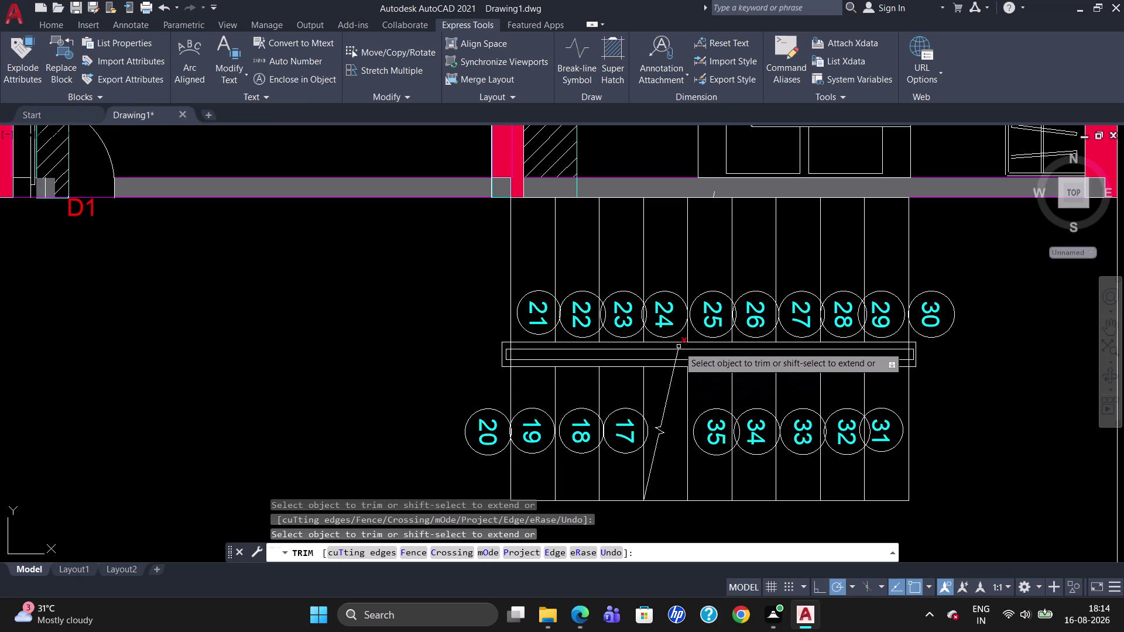
click(678, 346)
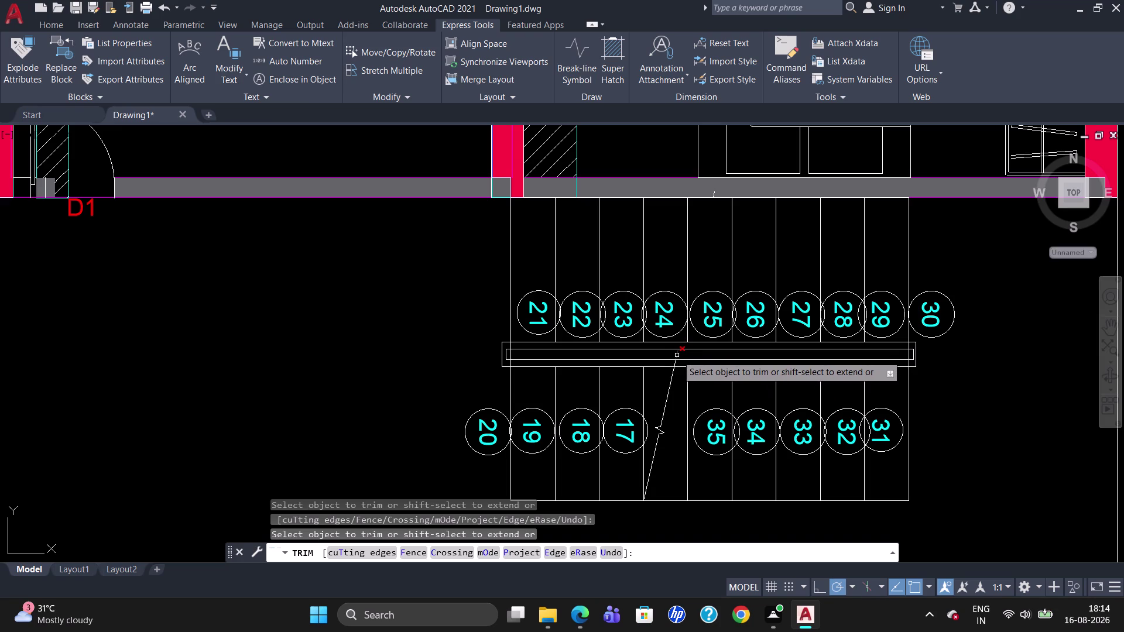
click(677, 354)
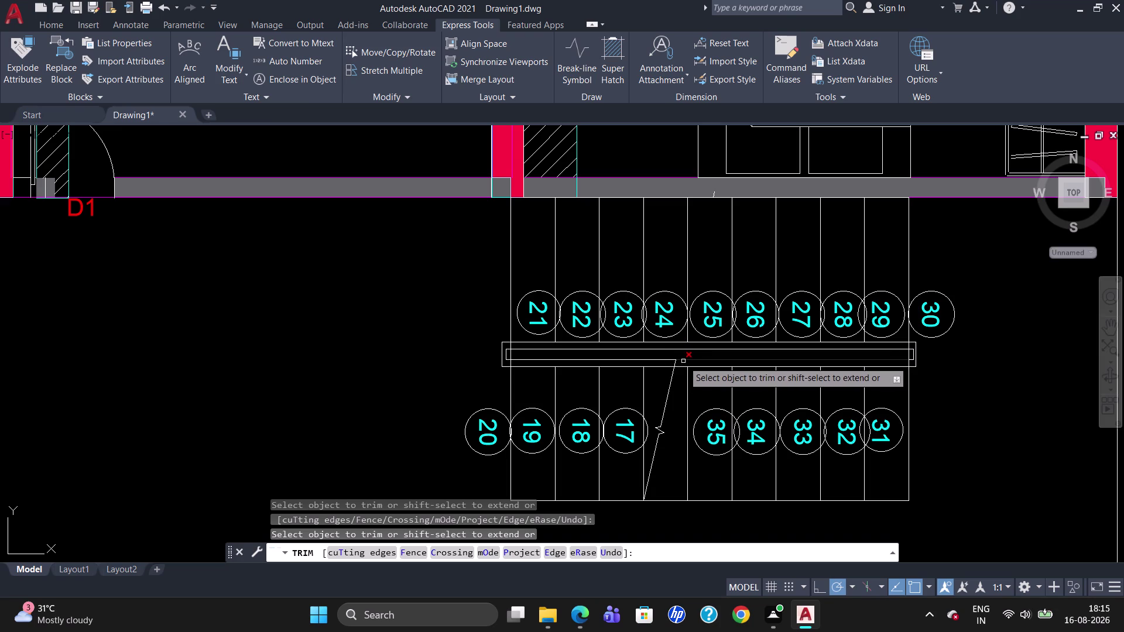
key(Escape)
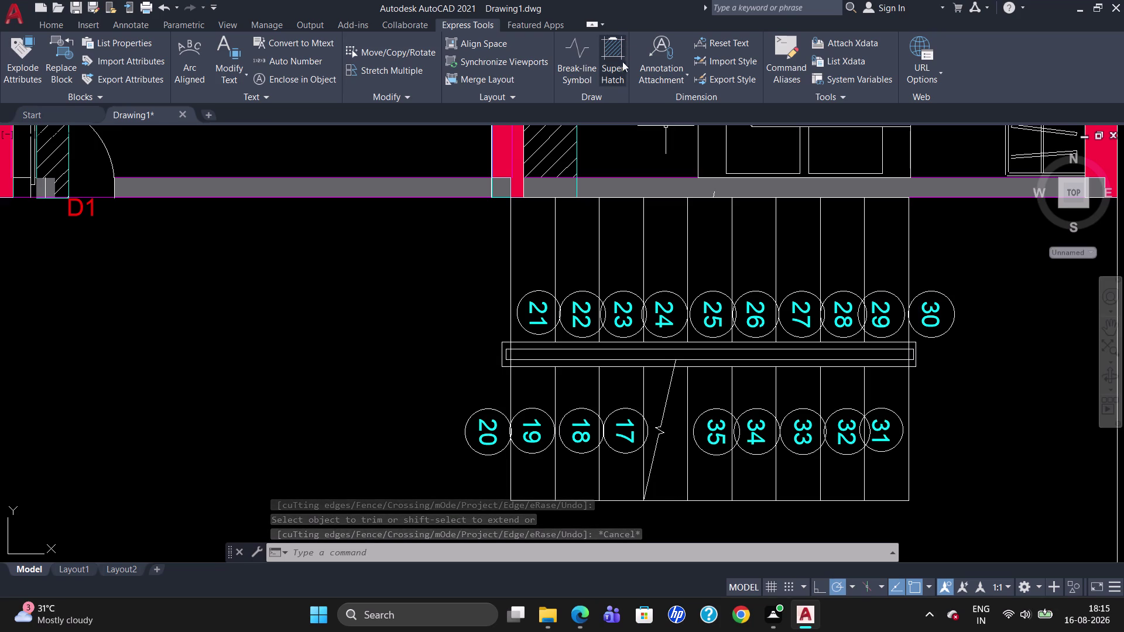
Draw a second break line from the landing down past the stairs, with its symbol beside tread 17.
click(583, 81)
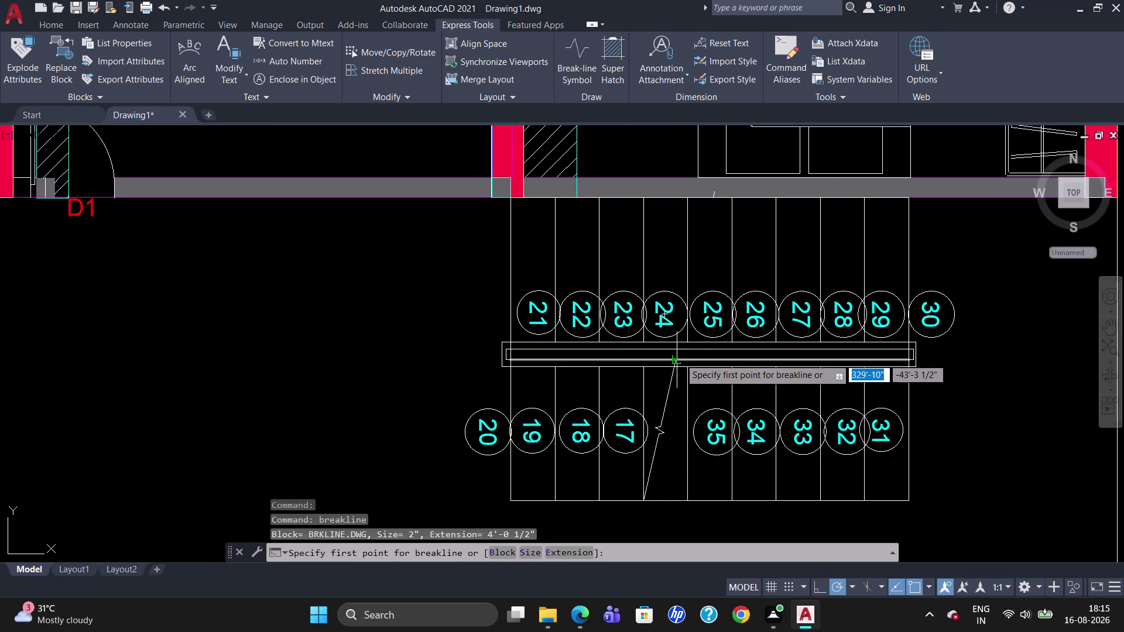
click(682, 361)
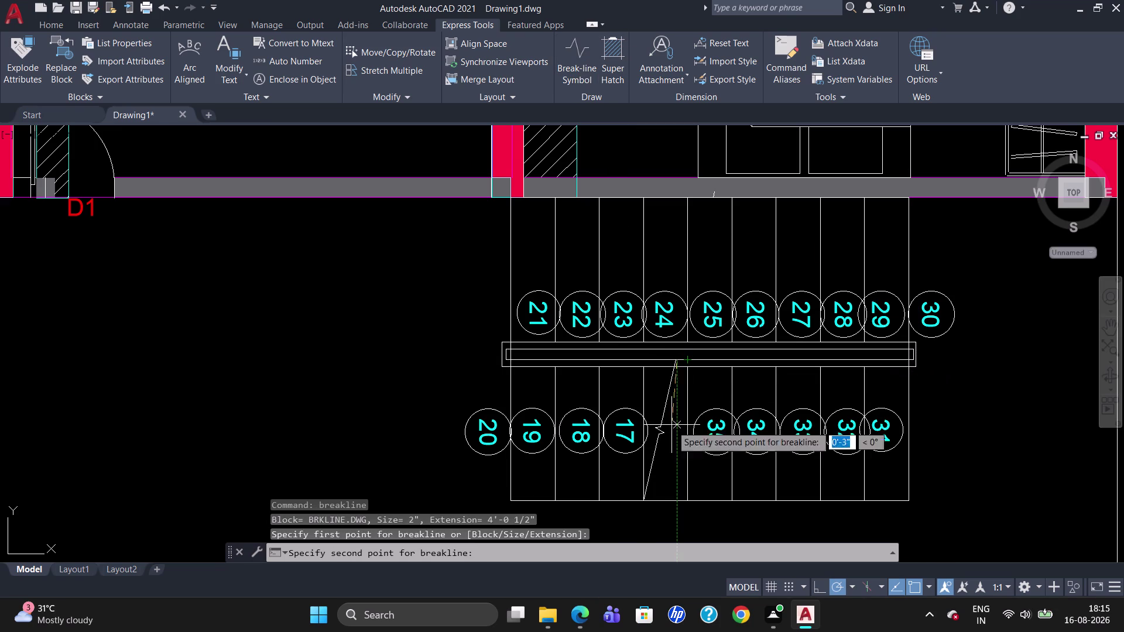
click(650, 498)
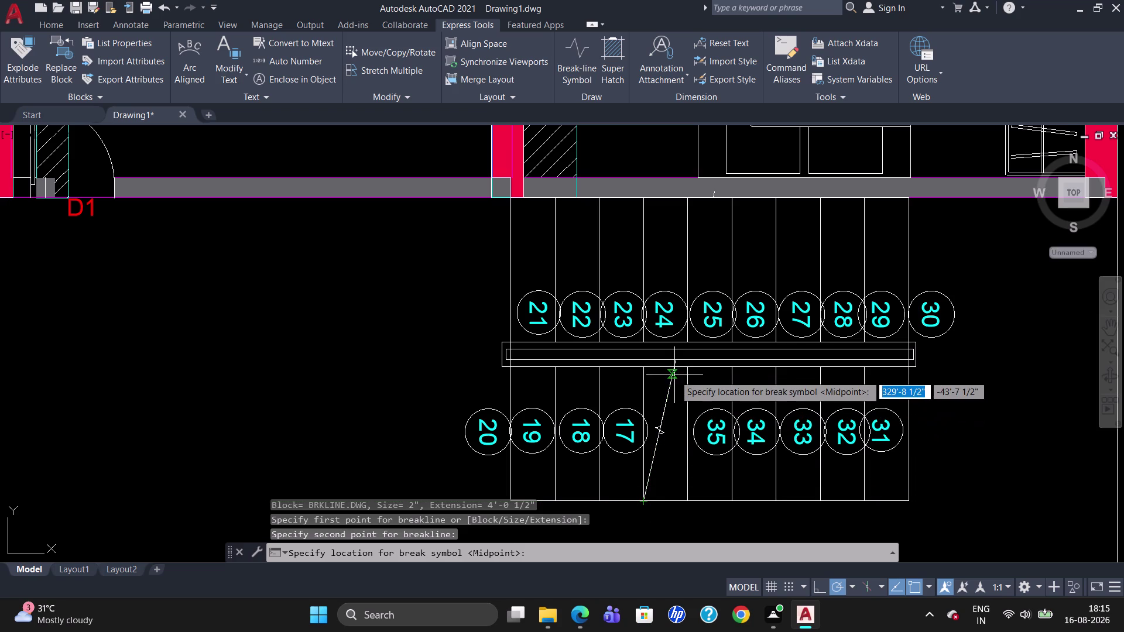
click(658, 432)
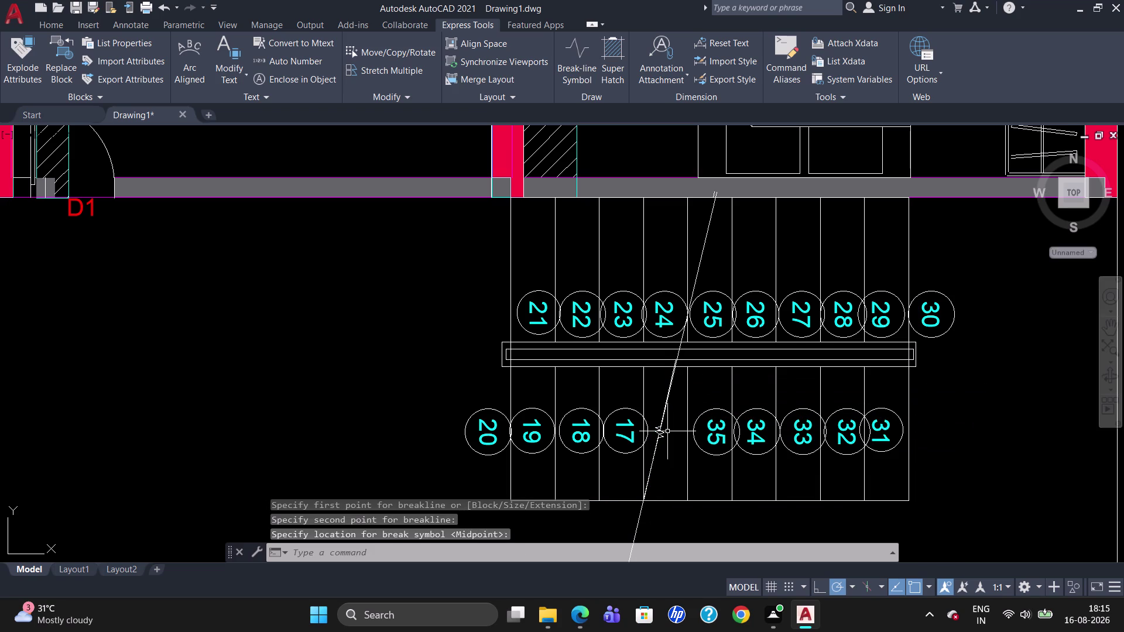
click(668, 432)
key(Escape)
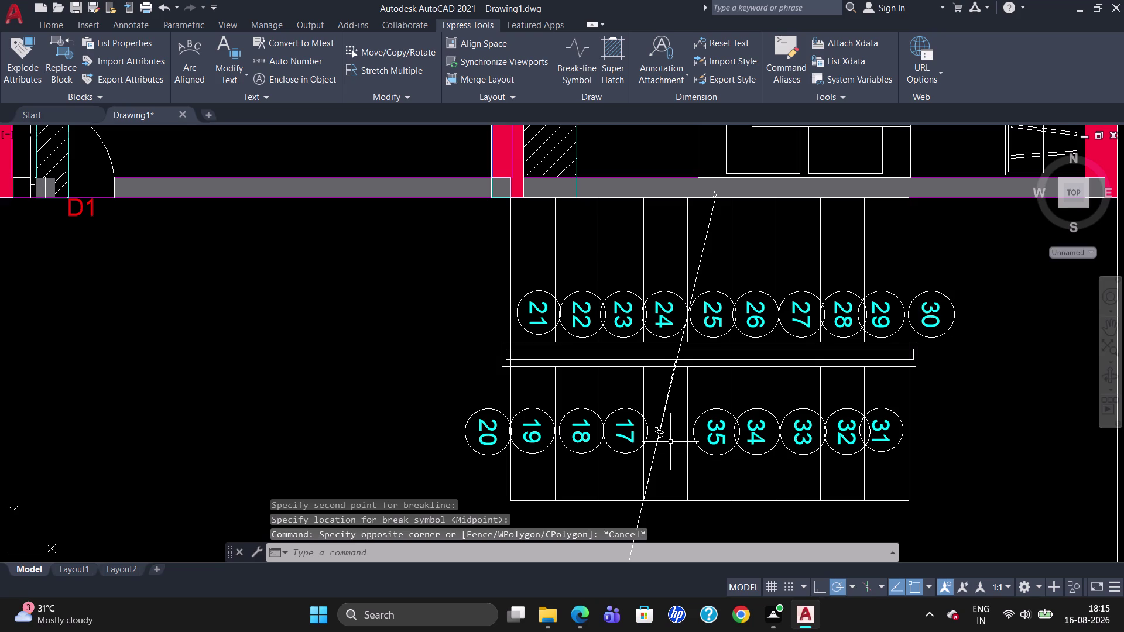
Select the duplicate break line and delete it.
click(662, 436)
key(Delete)
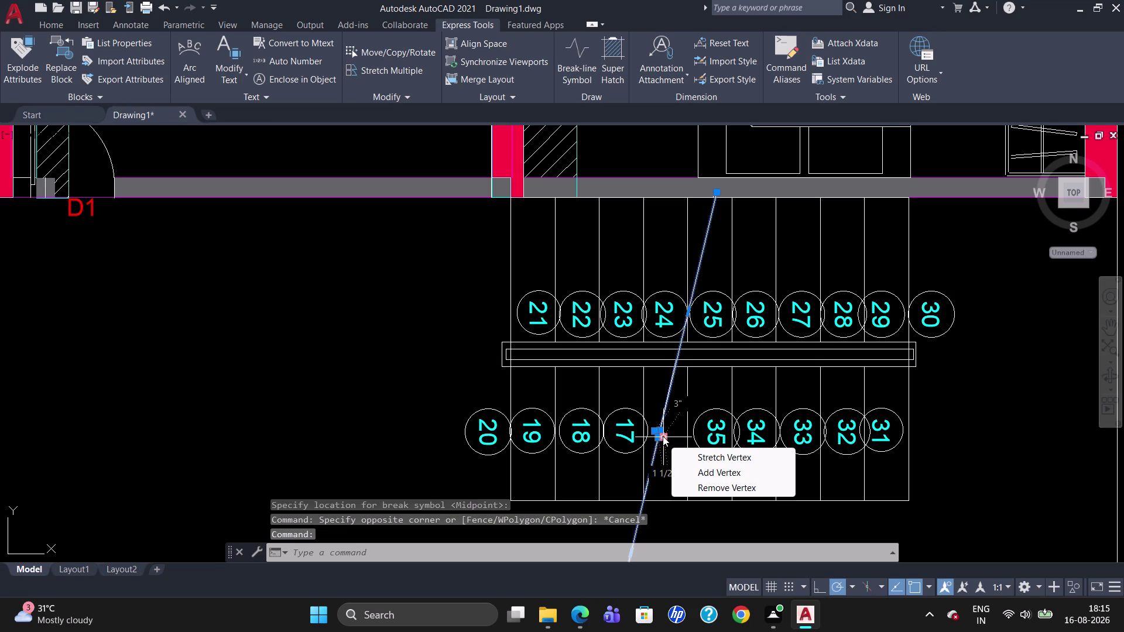
key(Delete)
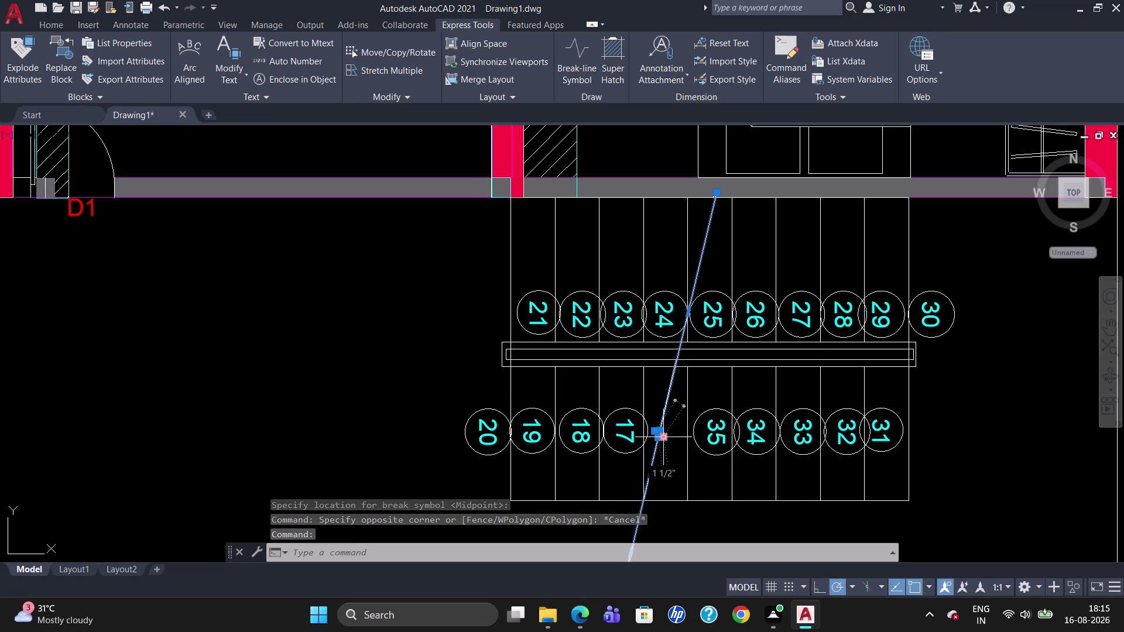
key(Delete)
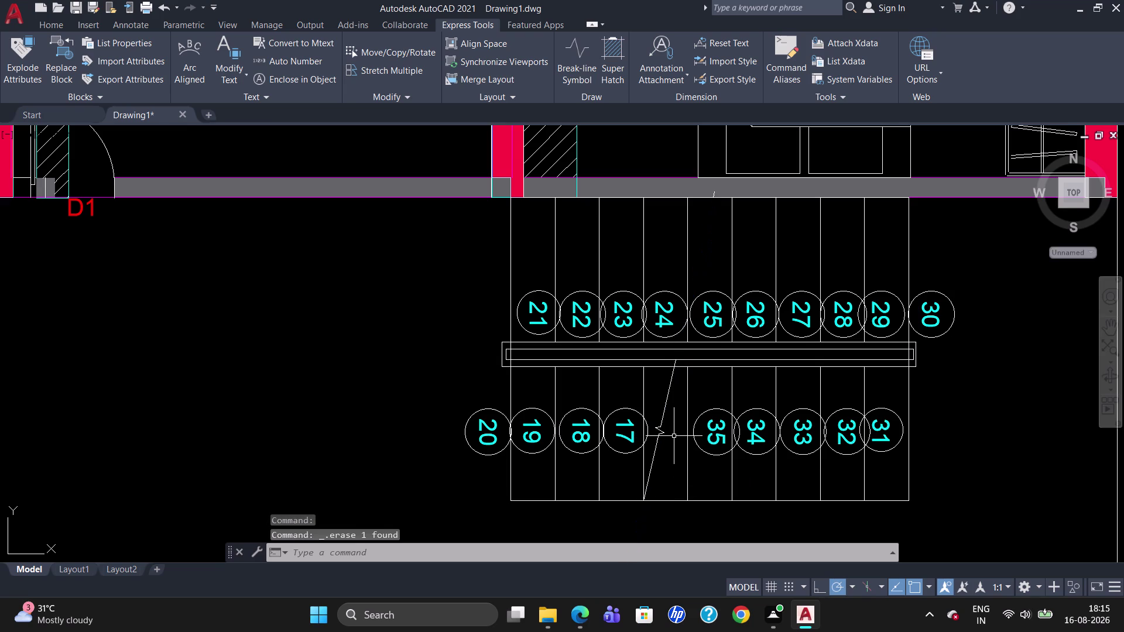
scroll(up, 3)
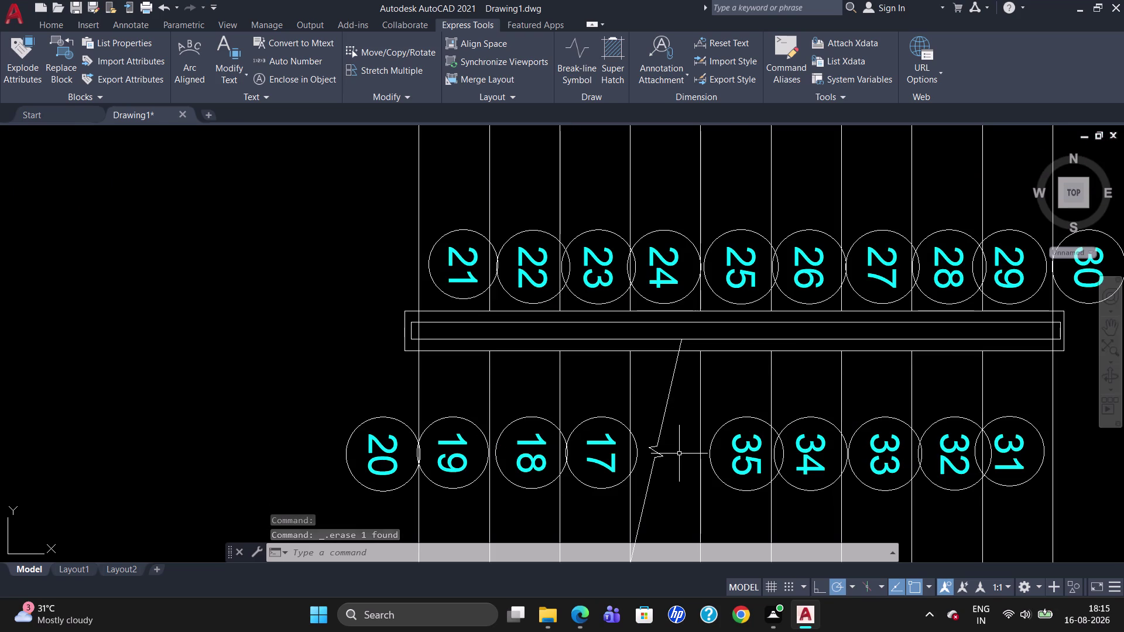
Place a break-line symbol from the landing to below the stairs, zigzag between treads 17 and 35.
scroll(down, 3)
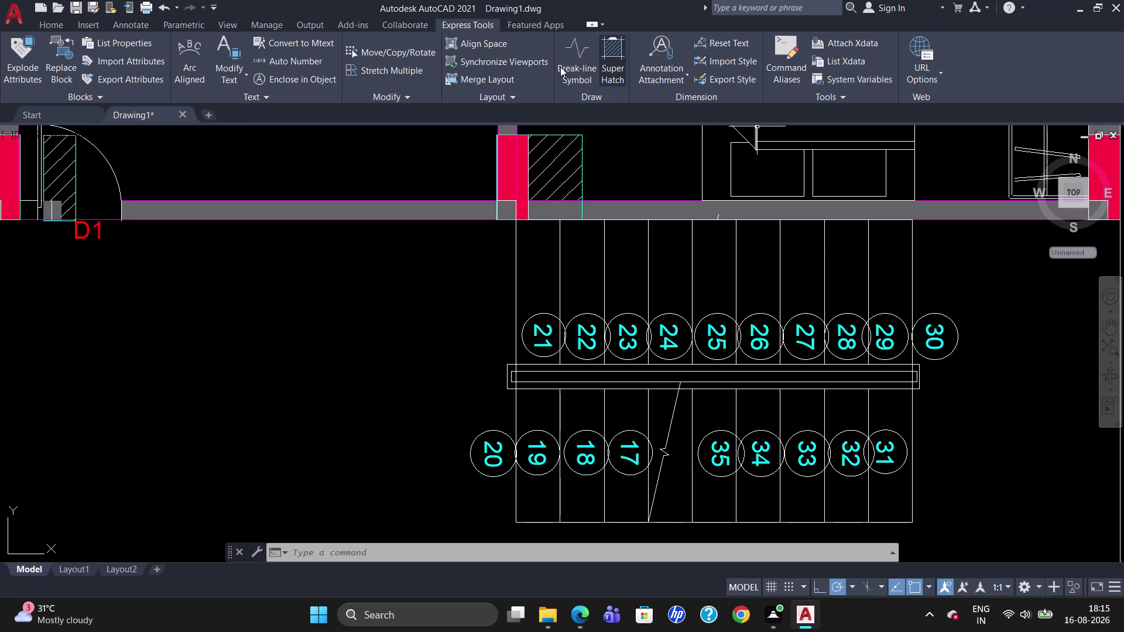
click(572, 48)
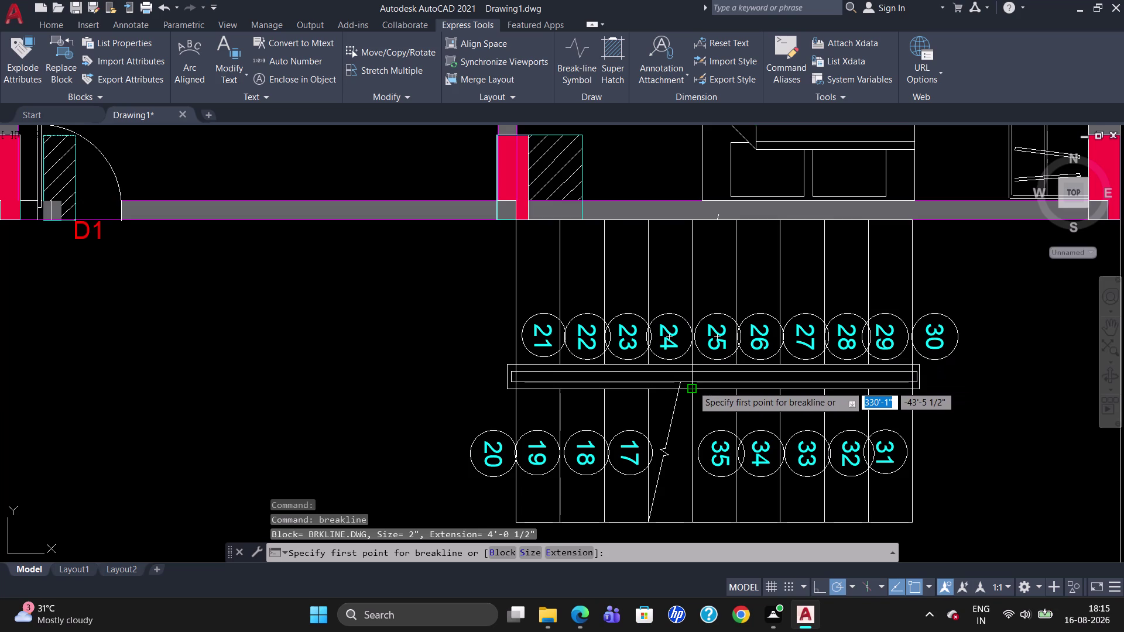
scroll(up, 3)
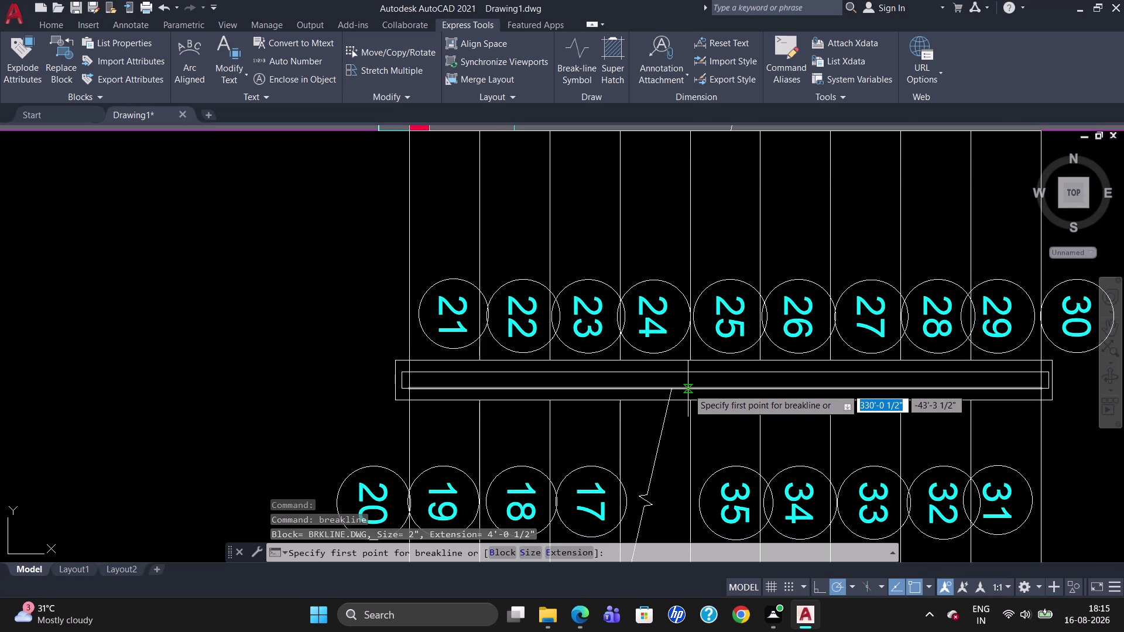
click(687, 389)
scroll(down, 3)
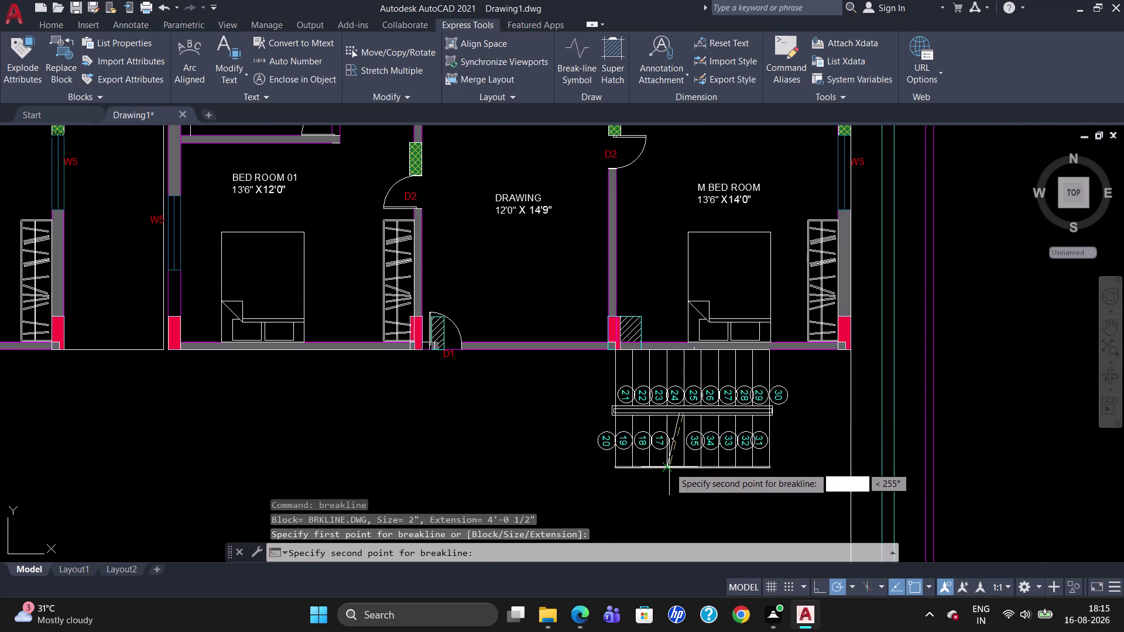
scroll(up, 3)
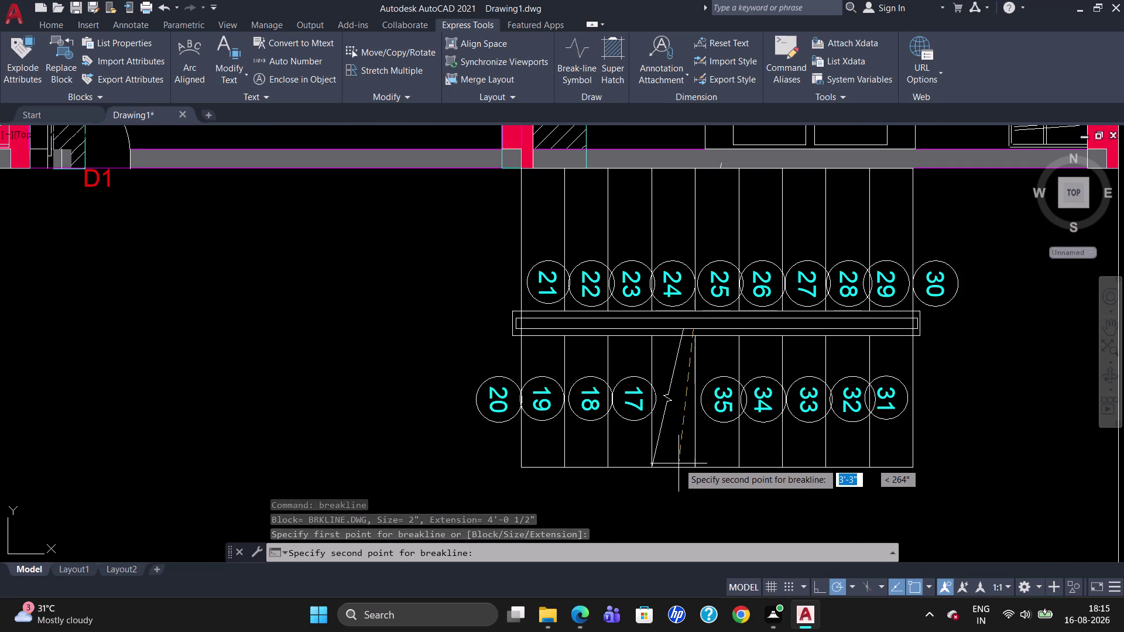
click(665, 465)
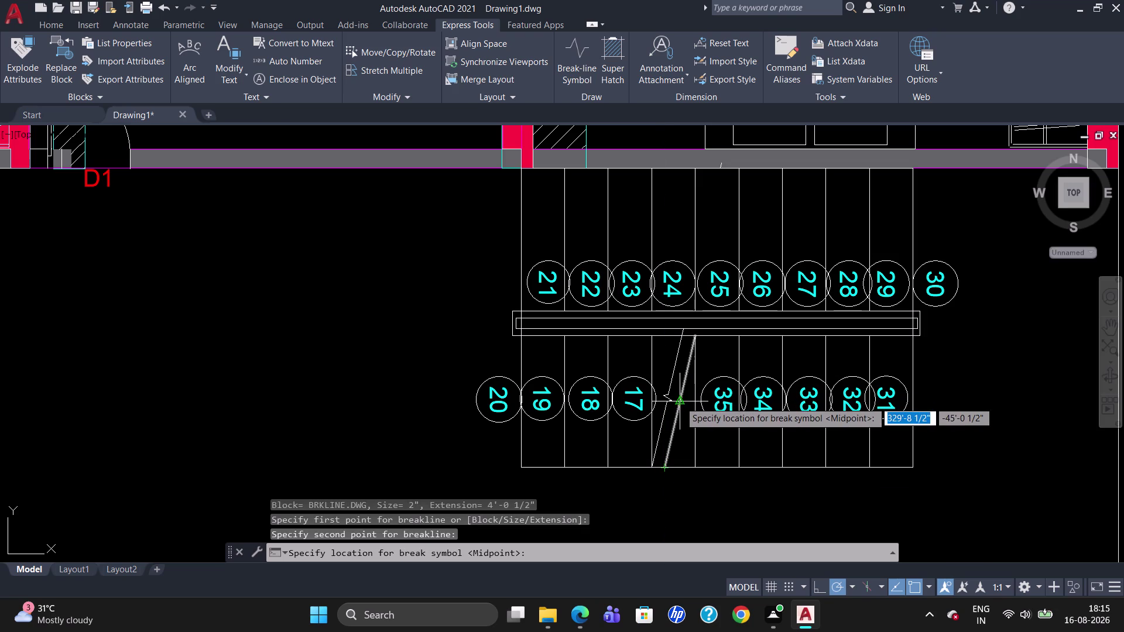
click(679, 401)
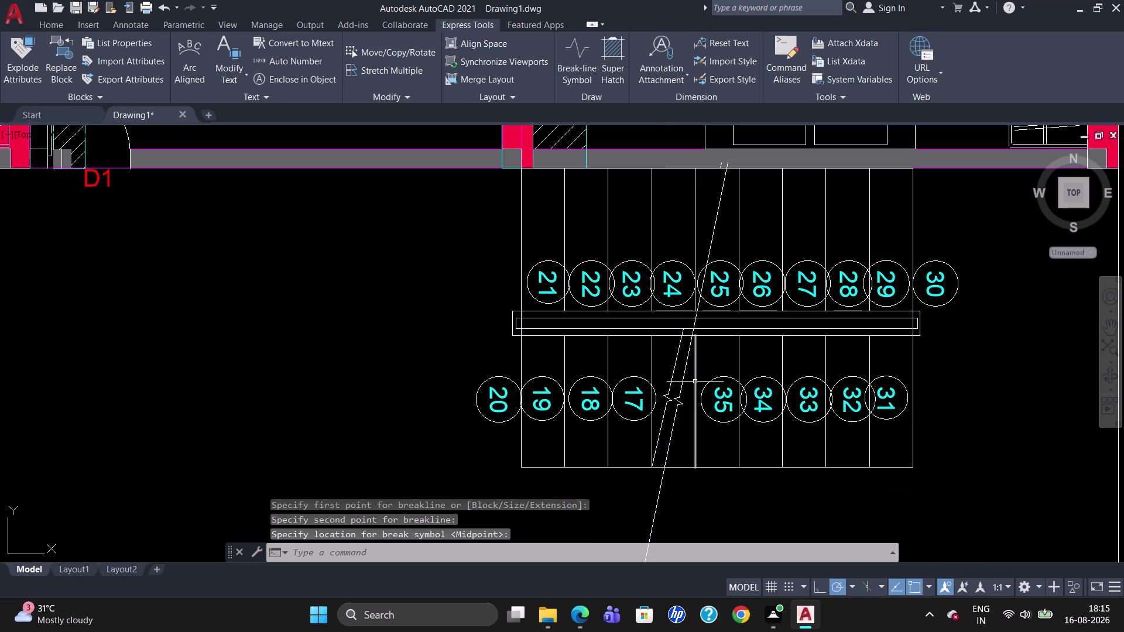
key(Escape)
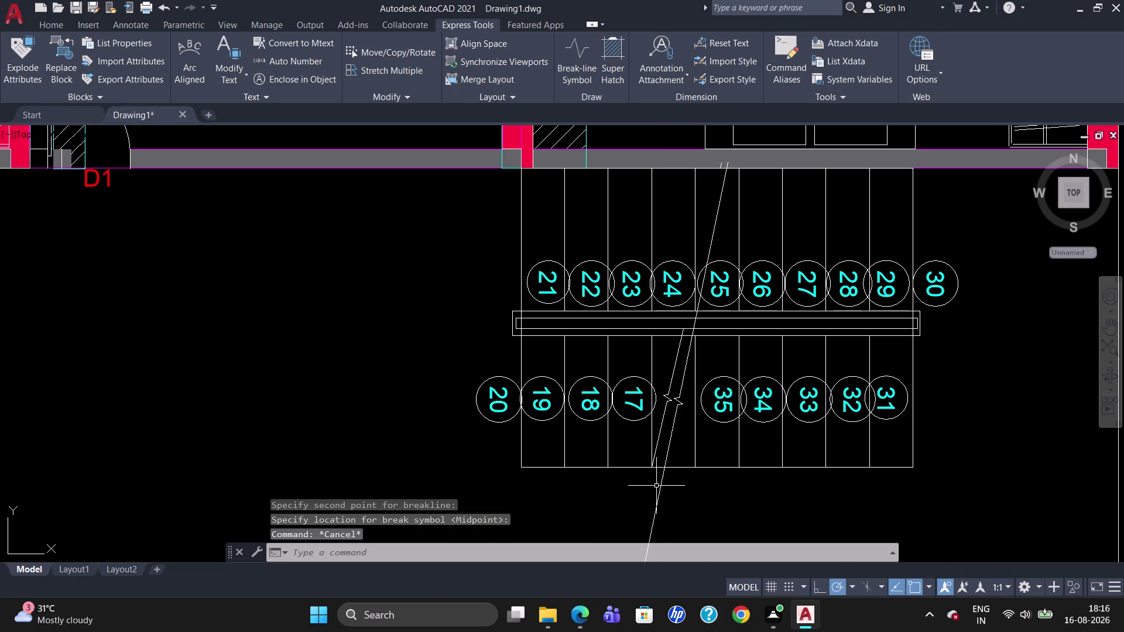
Trim the break line's excess above the landing and below the stairs.
text(TR)
key(Return)
key(Return)
click(715, 234)
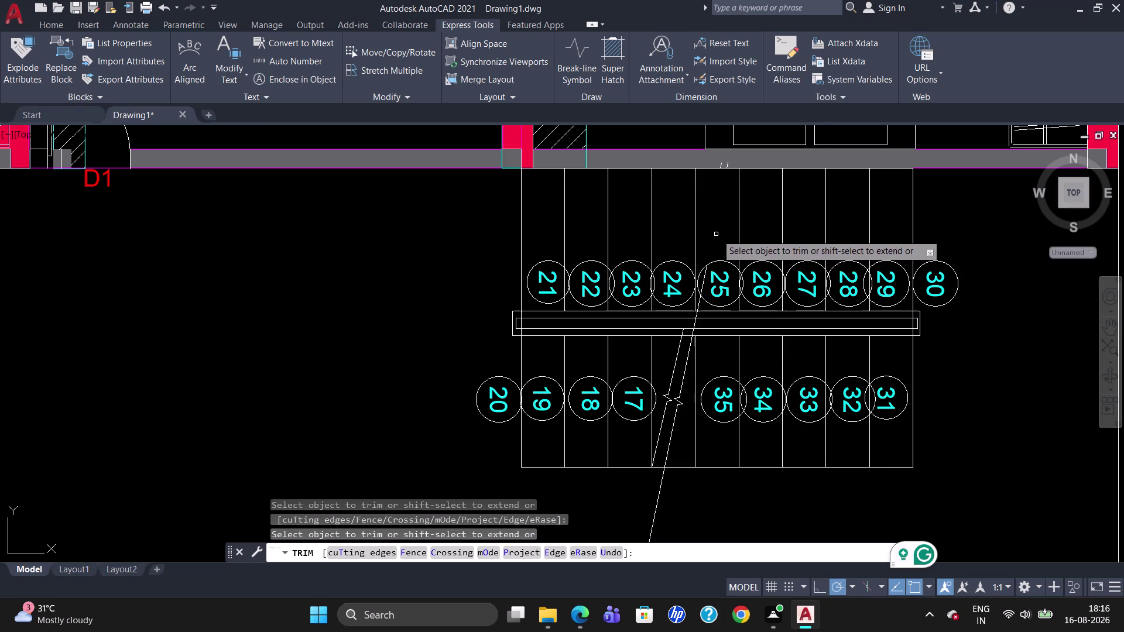
click(658, 503)
click(689, 330)
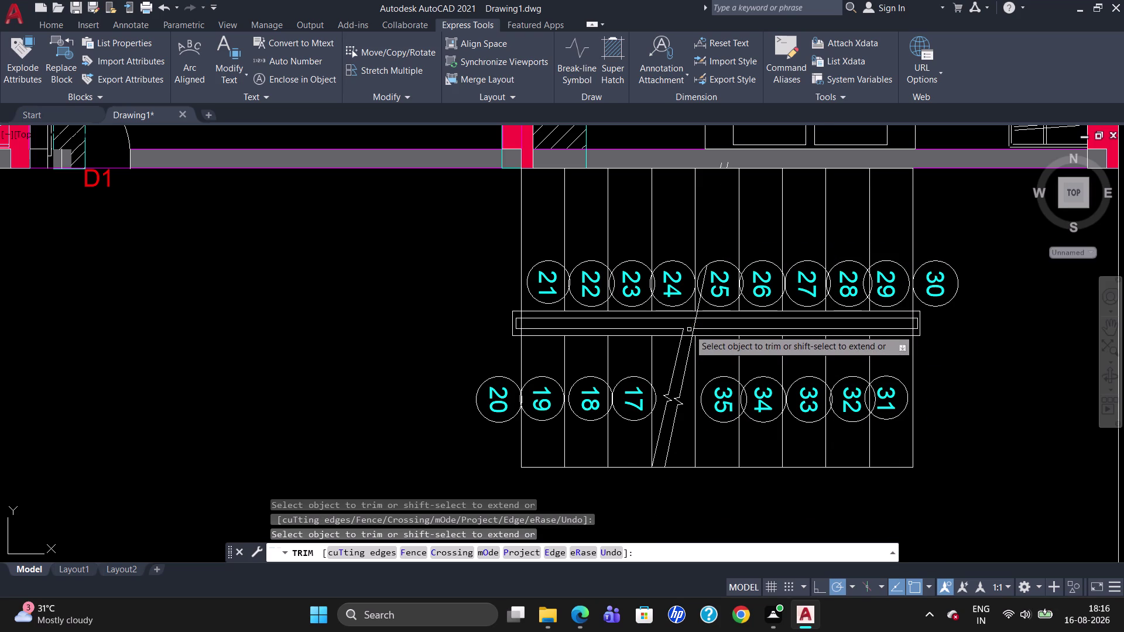
click(686, 338)
click(694, 324)
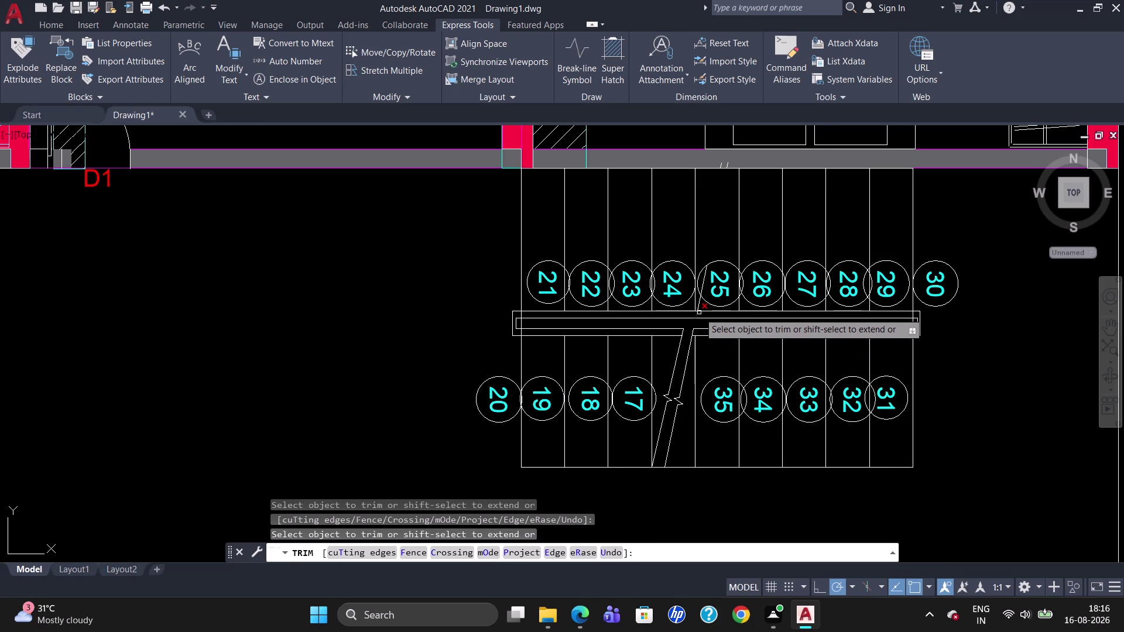
click(699, 314)
click(699, 306)
click(703, 292)
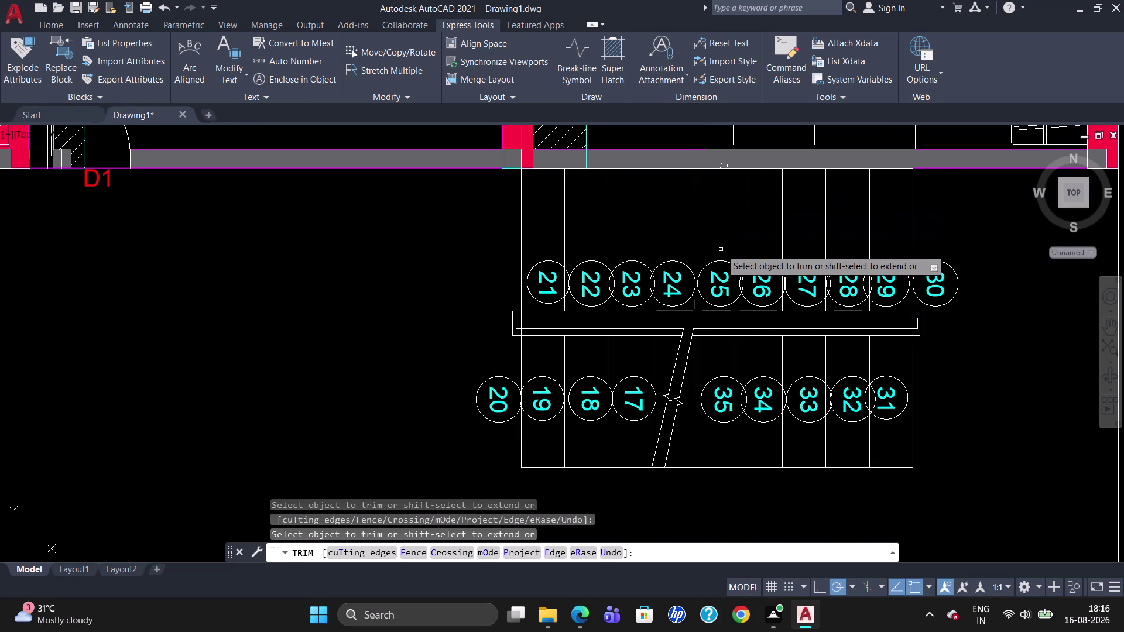
key(Escape)
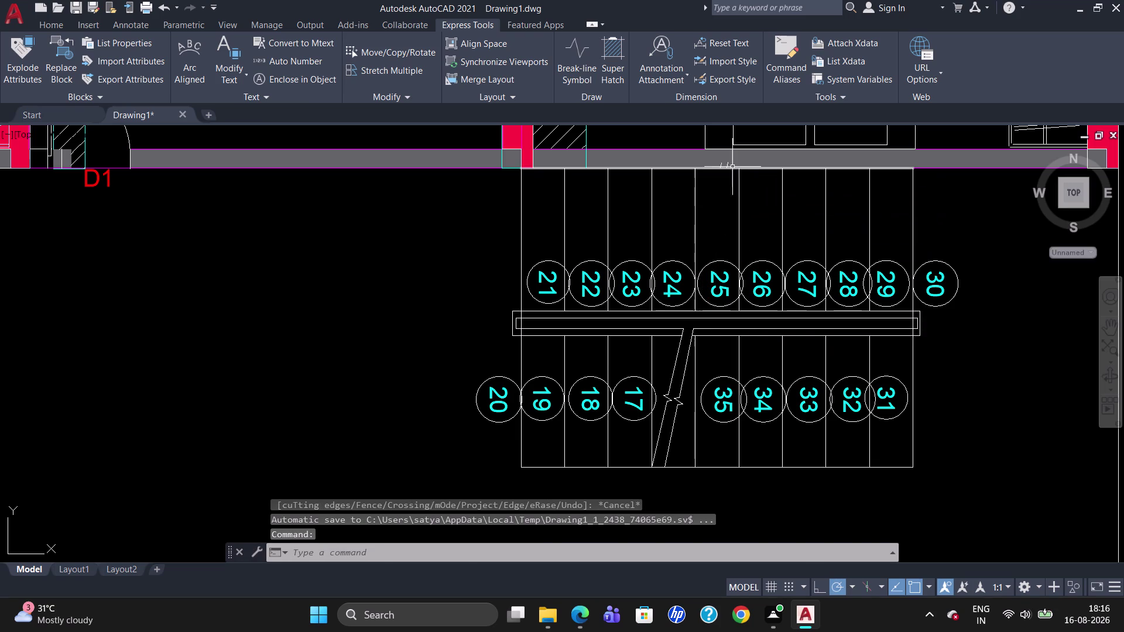
Delete the two leftover fragments near the wall.
scroll(up, 3)
click(727, 158)
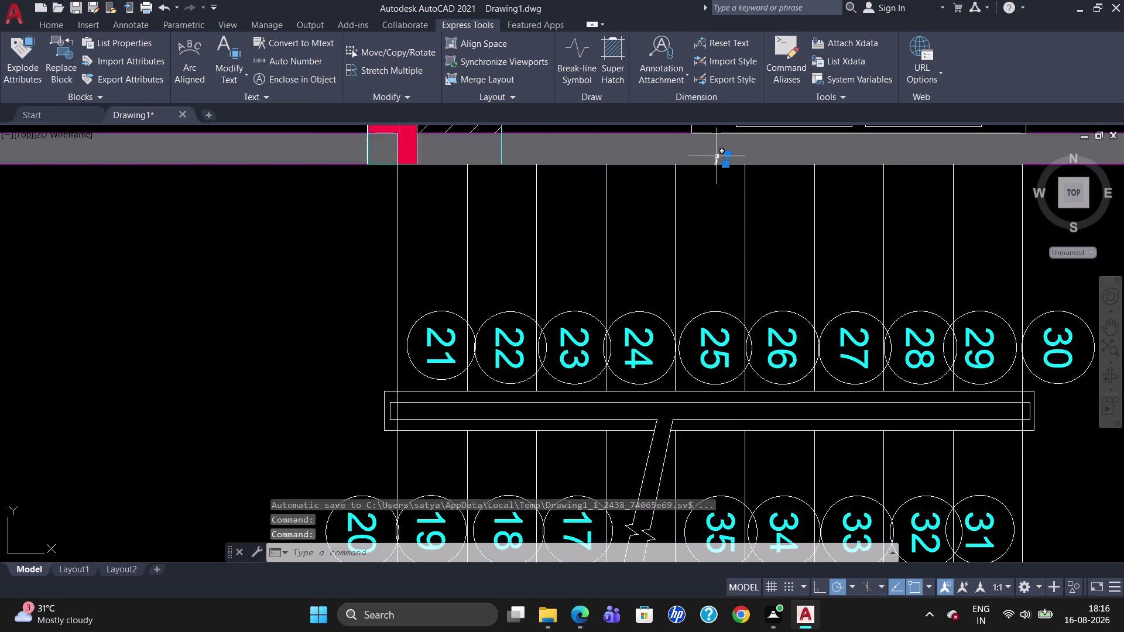
click(718, 157)
key(Delete)
scroll(down, 3)
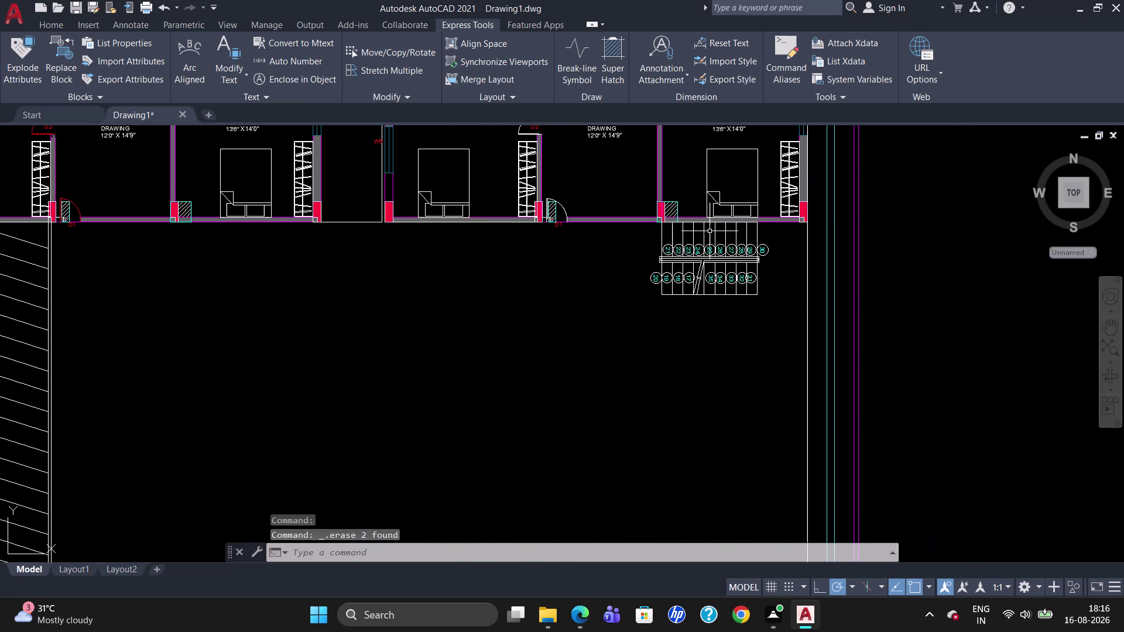
Zoom in on the staircase and start the LINE command with L.
scroll(up, 3)
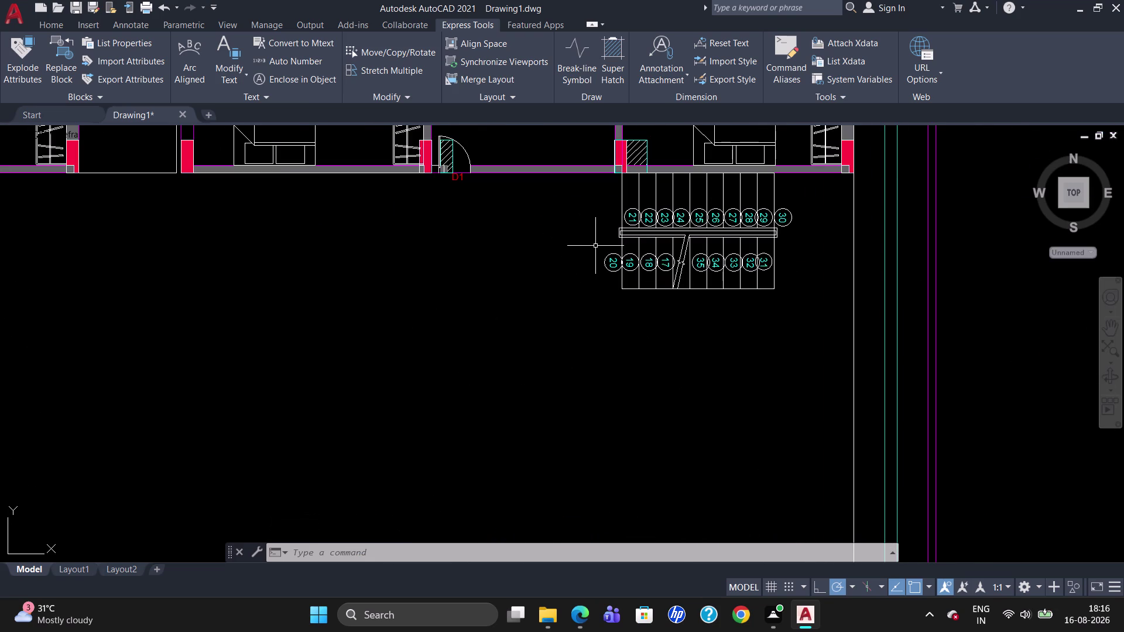
scroll(up, 3)
scroll(down, 3)
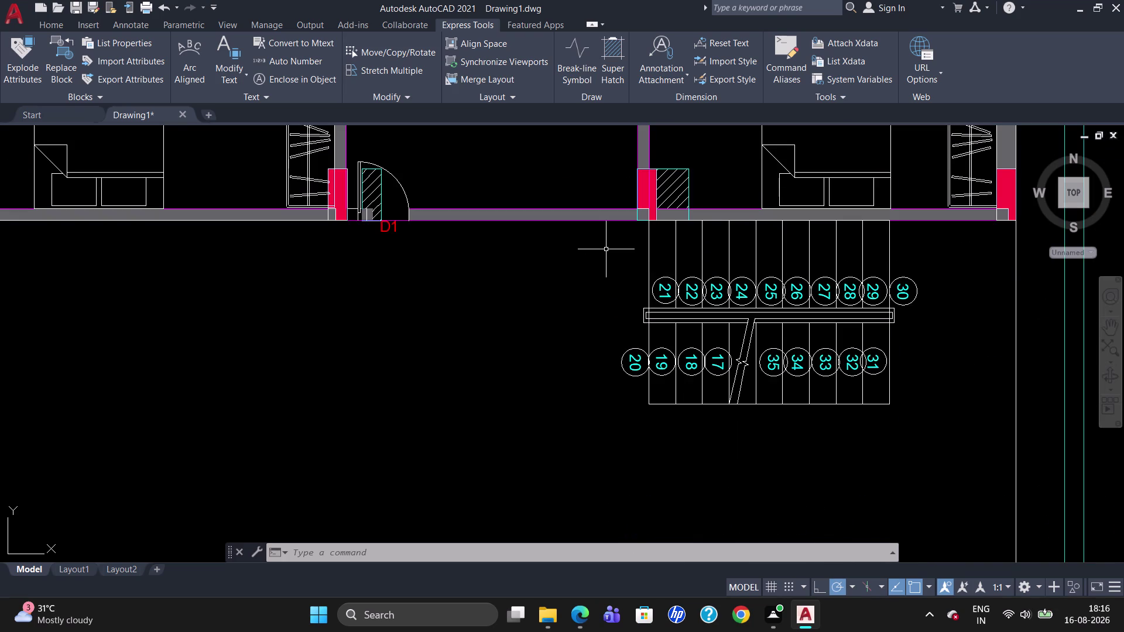
key(l)
key(Return)
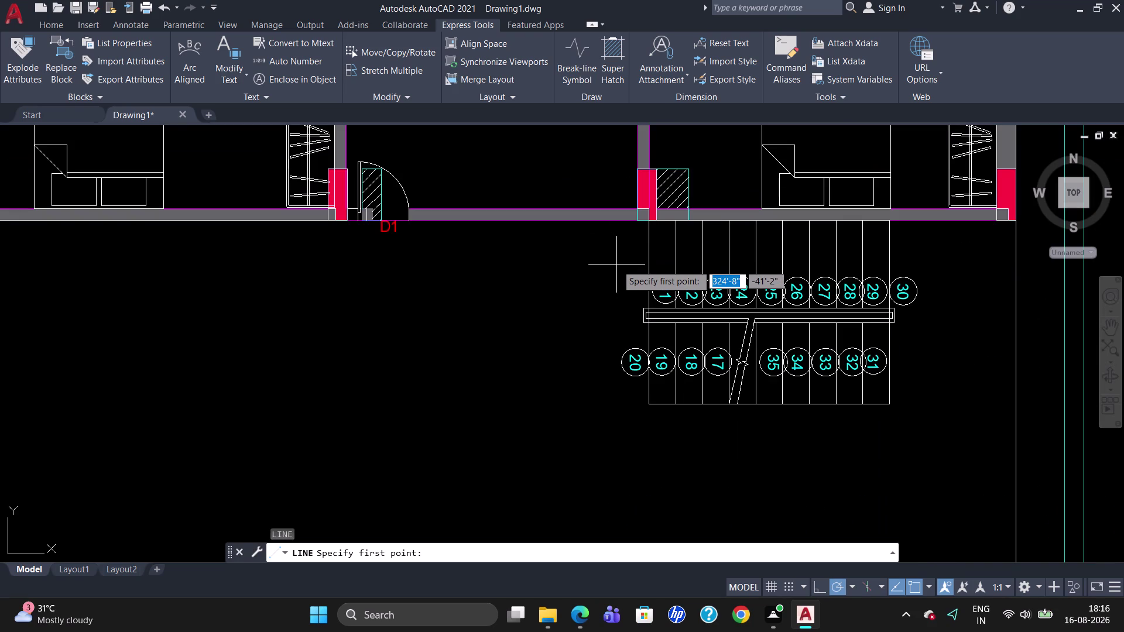
Draw two horizontal lines, one above circles 21–22 and one below the landing over treads 19–17.
click(616, 264)
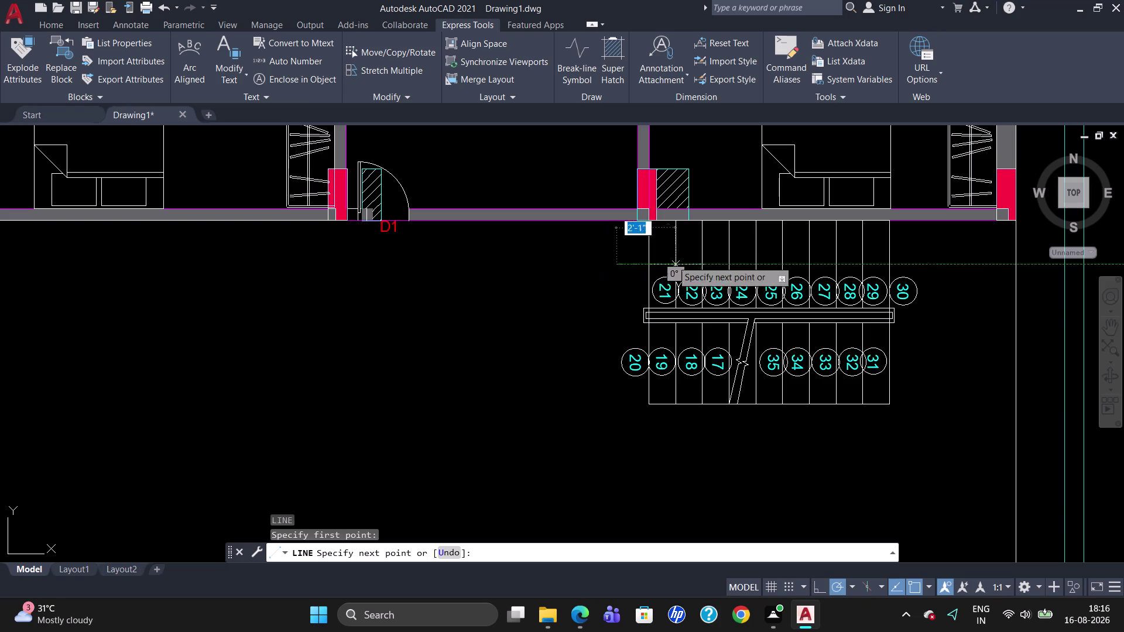
click(707, 261)
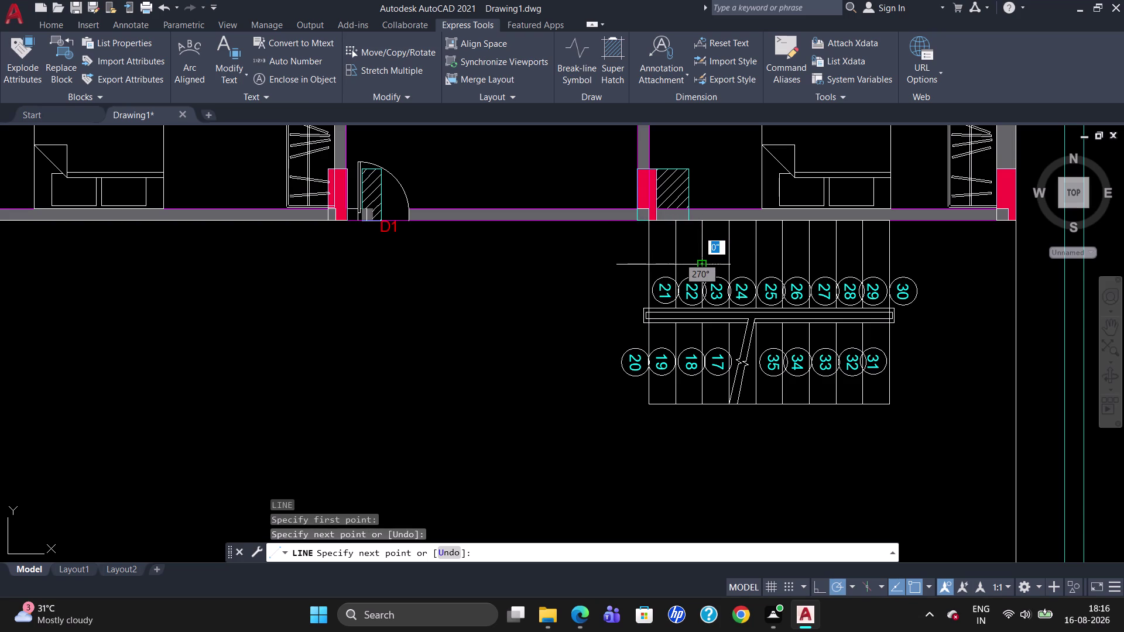
key(Escape)
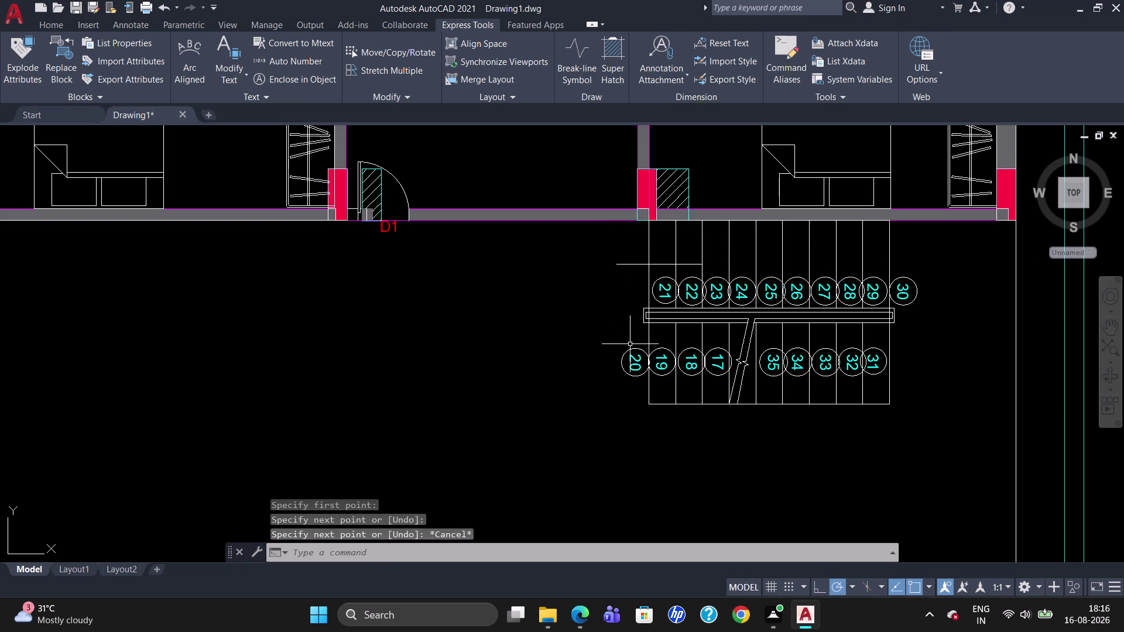
key(l)
key(Return)
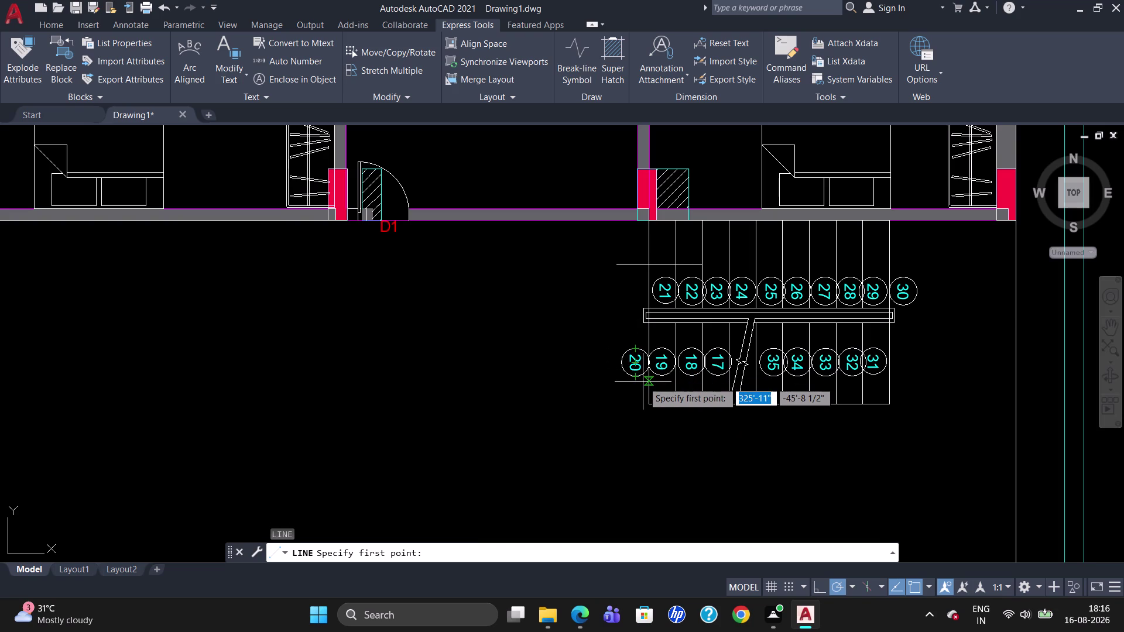
click(653, 338)
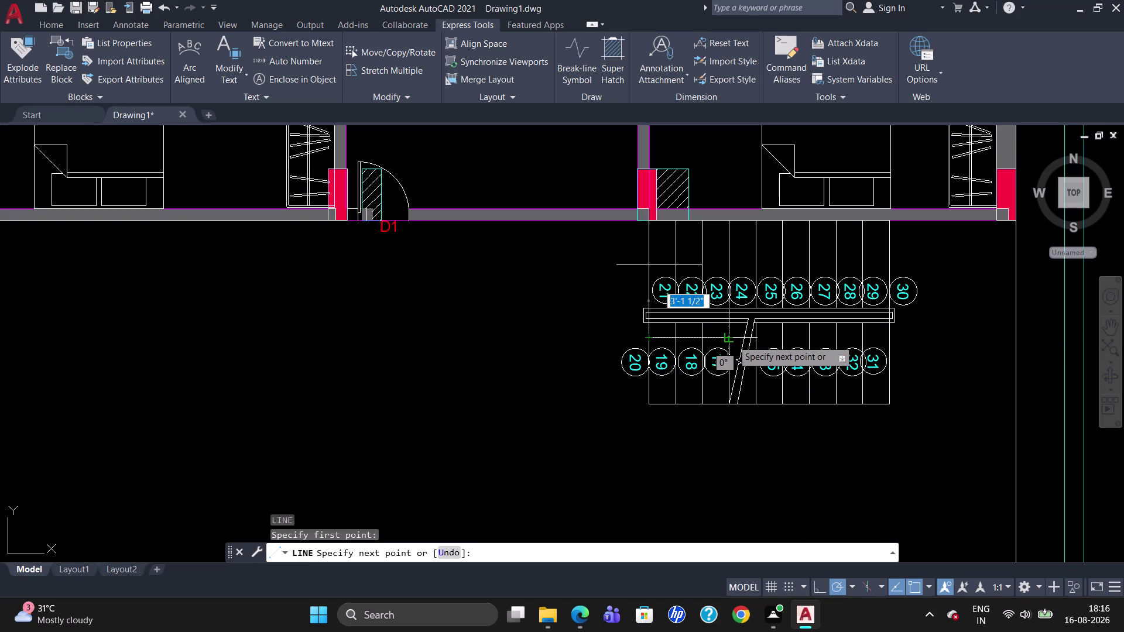
click(732, 340)
key(Escape)
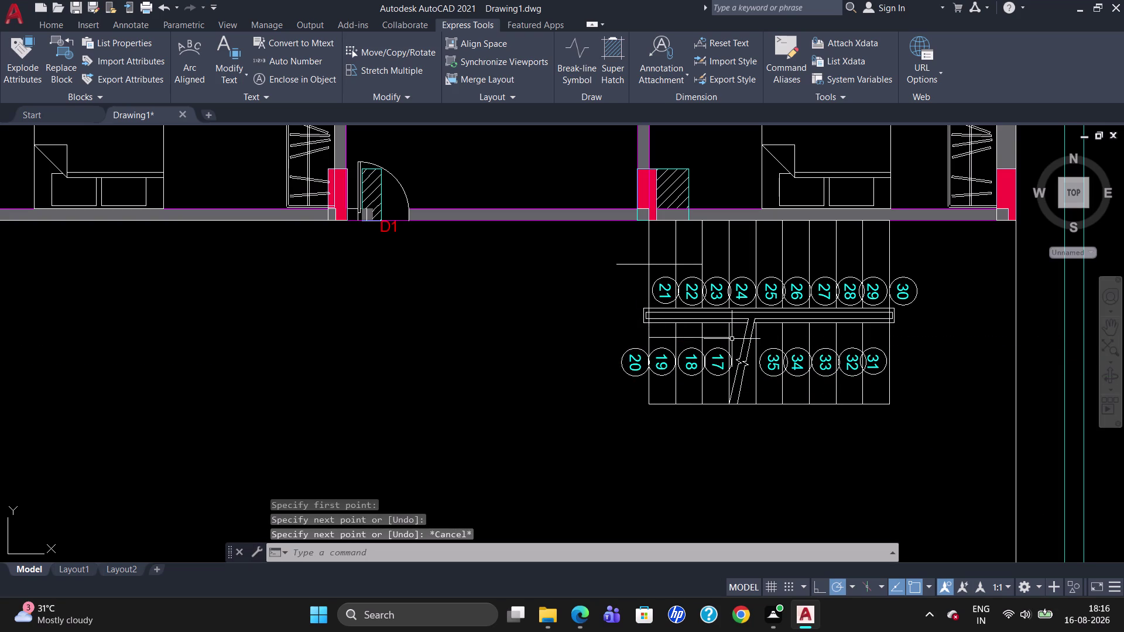
Trim the upper line's overhang outside the stair.
text(TR)
key(Return)
key(Return)
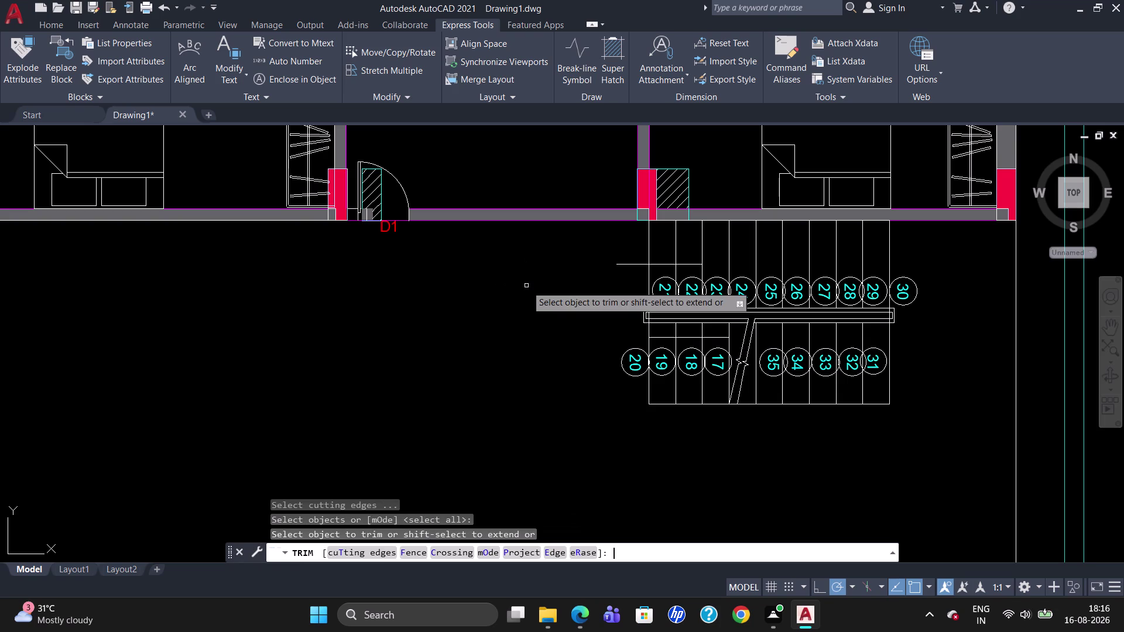
click(625, 266)
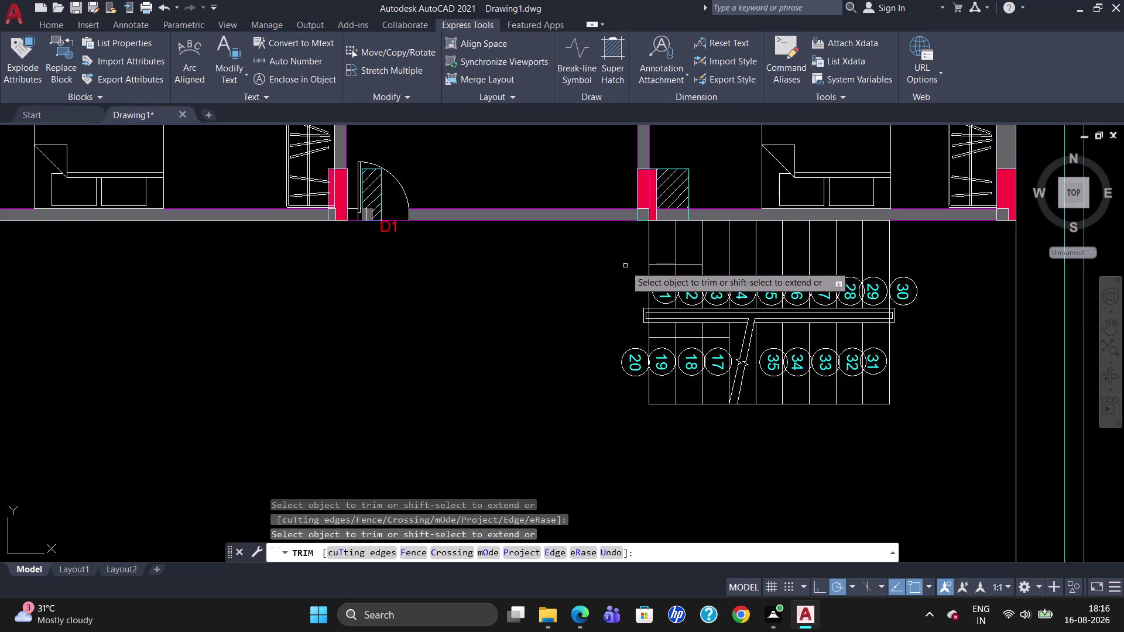
key(Escape)
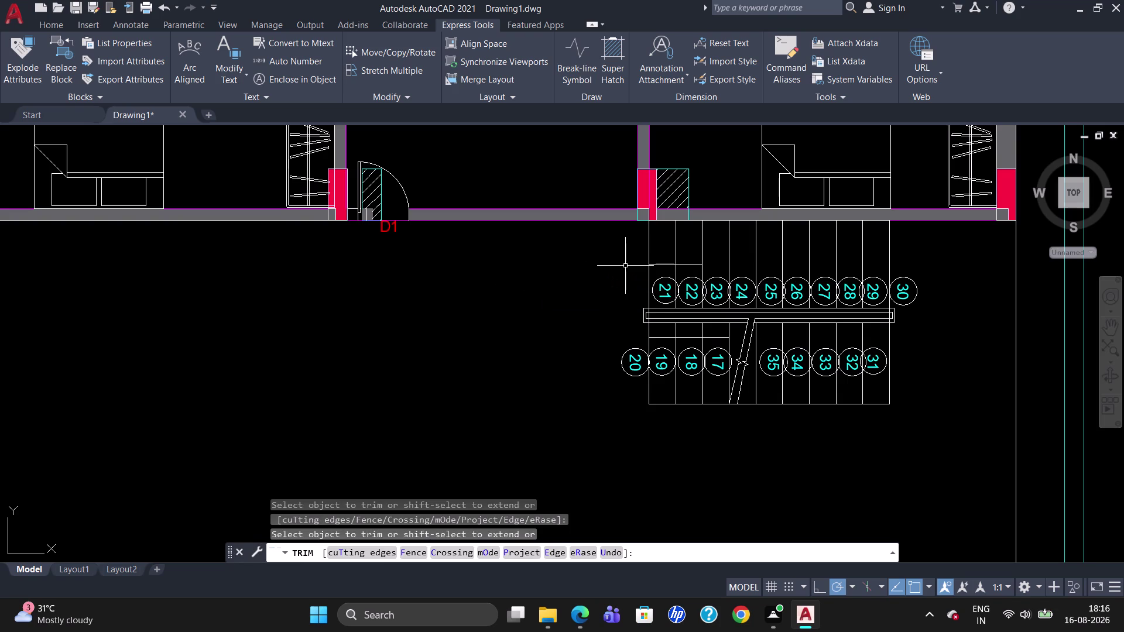
key(l)
key(Return)
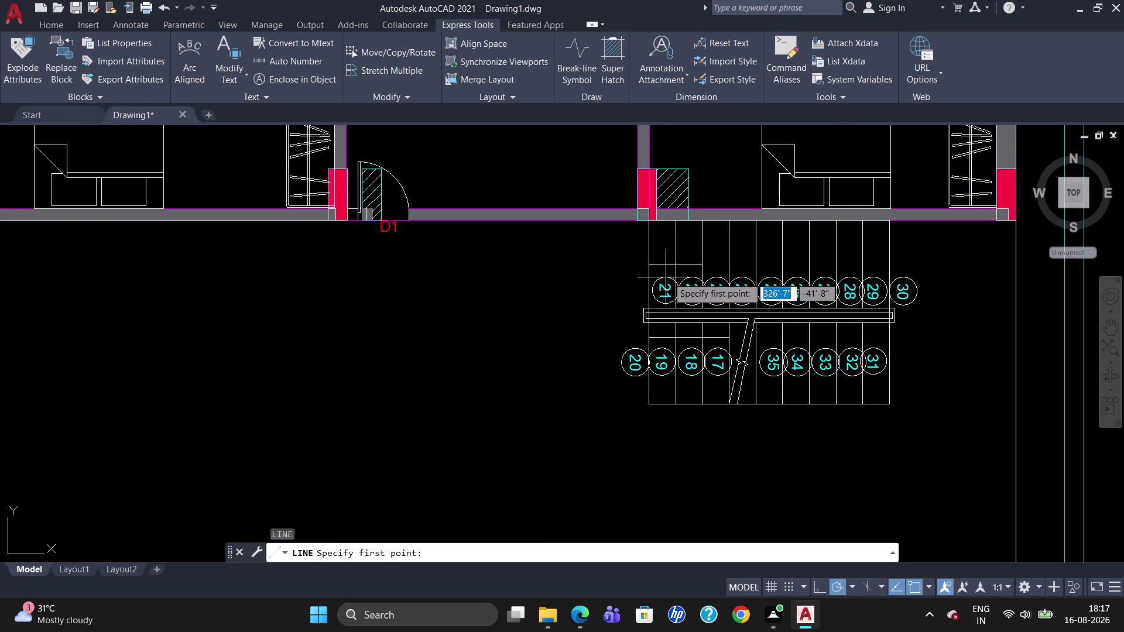
Draw an arrowhead stroke near treads 21–22 after abandoning an unfinished first attempt.
scroll(up, 3)
click(719, 257)
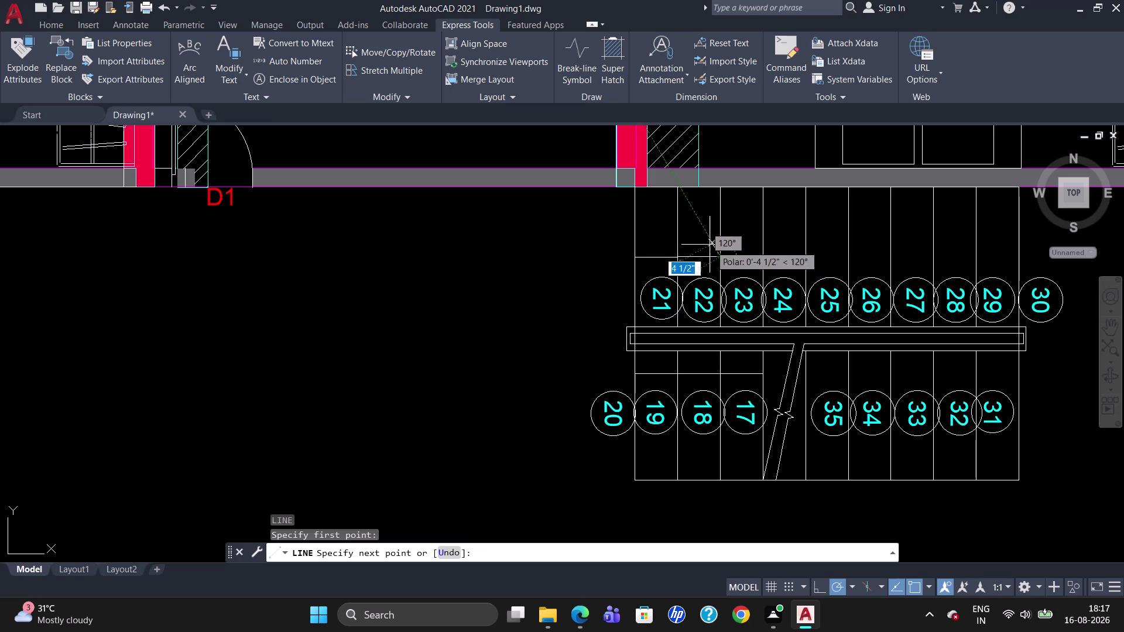
click(708, 243)
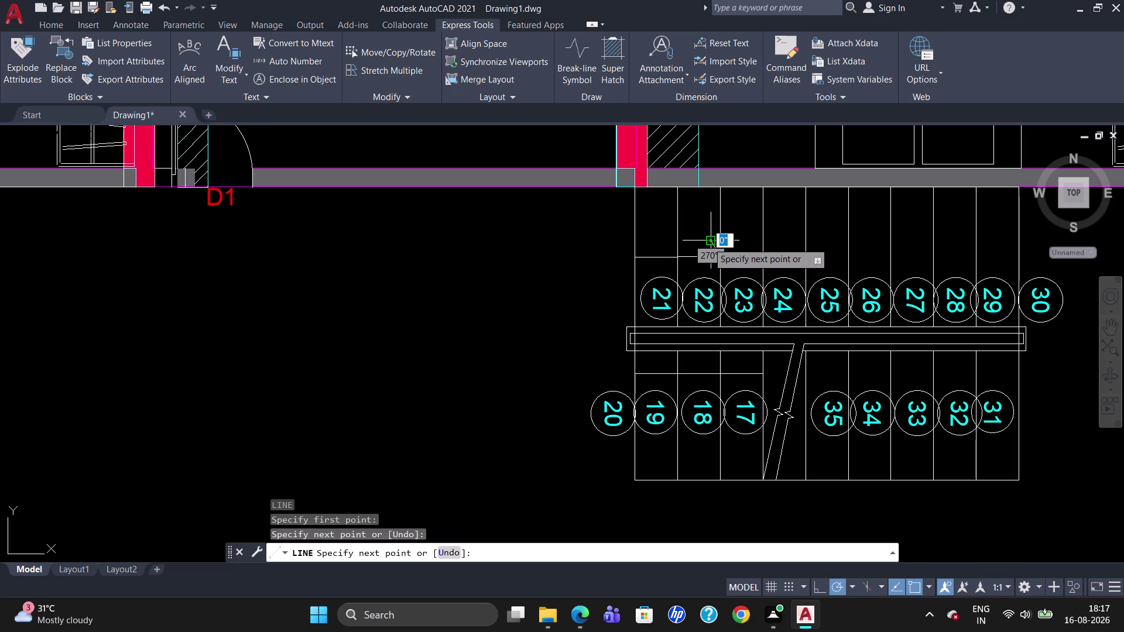
key(Escape)
key(l)
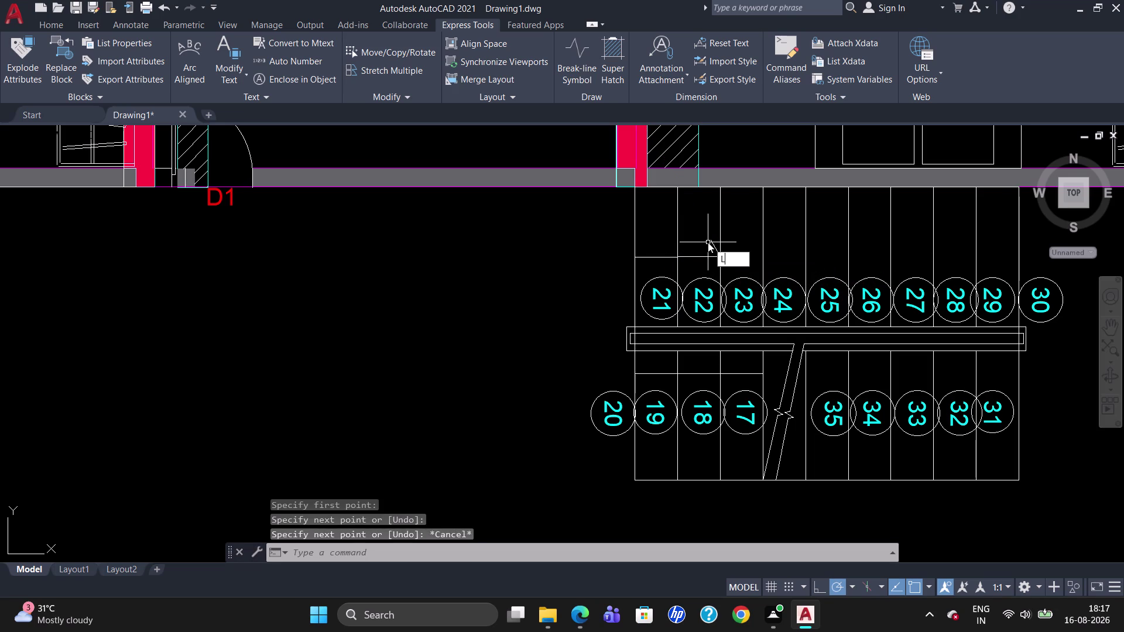
key(Return)
click(725, 261)
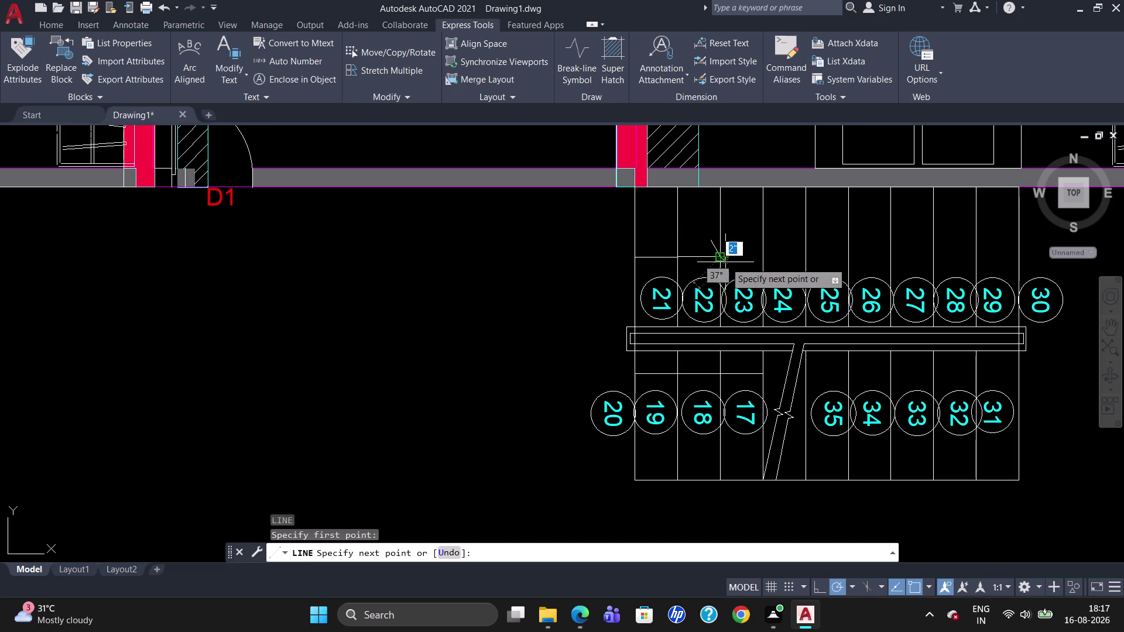
click(713, 271)
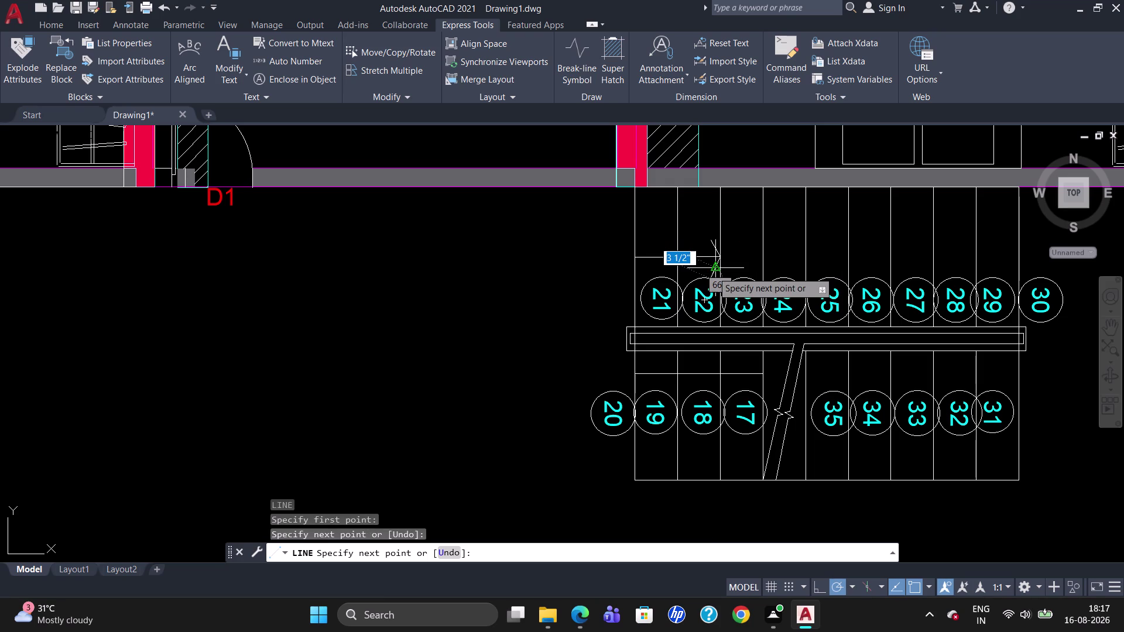
key(Escape)
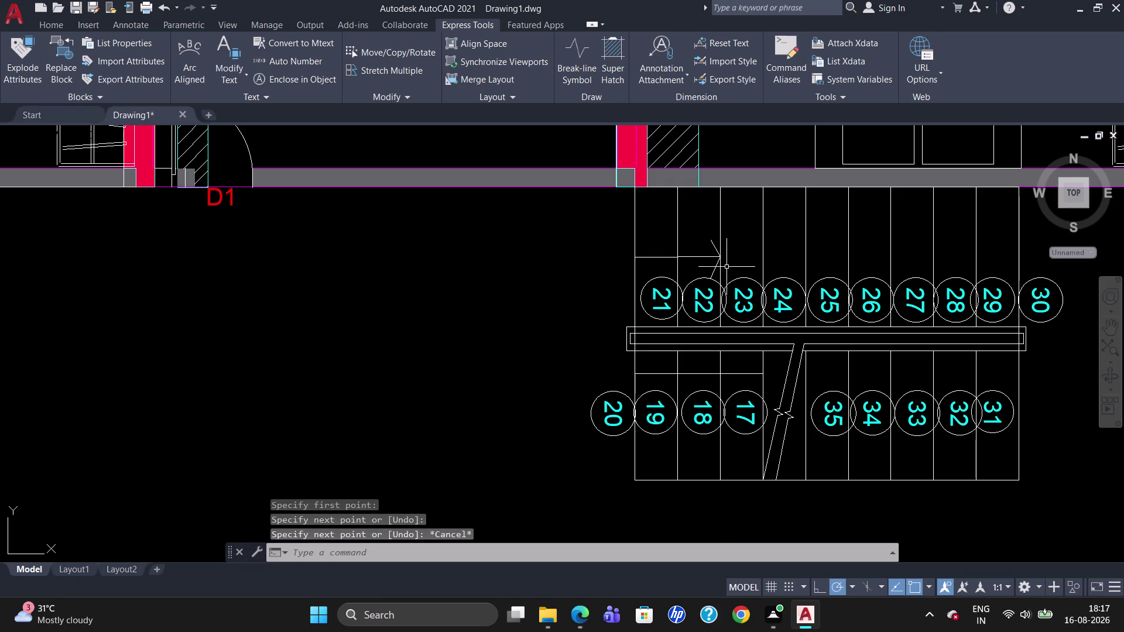
Delete the misdrawn stroke and redraw the angled stroke at the upper walking line's end.
scroll(up, 3)
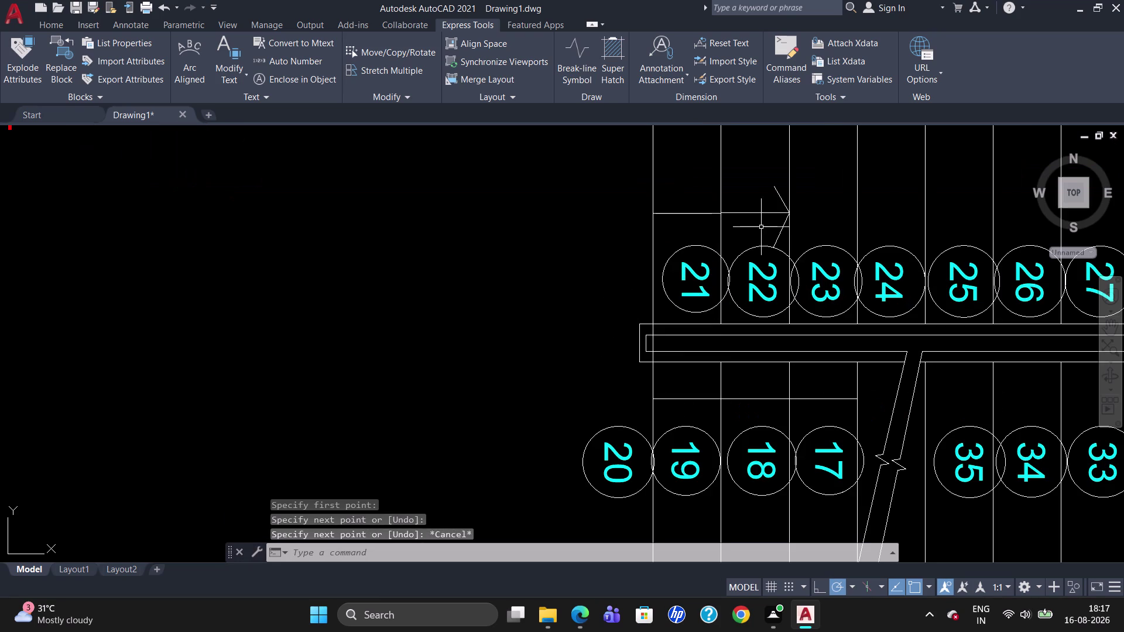
click(781, 231)
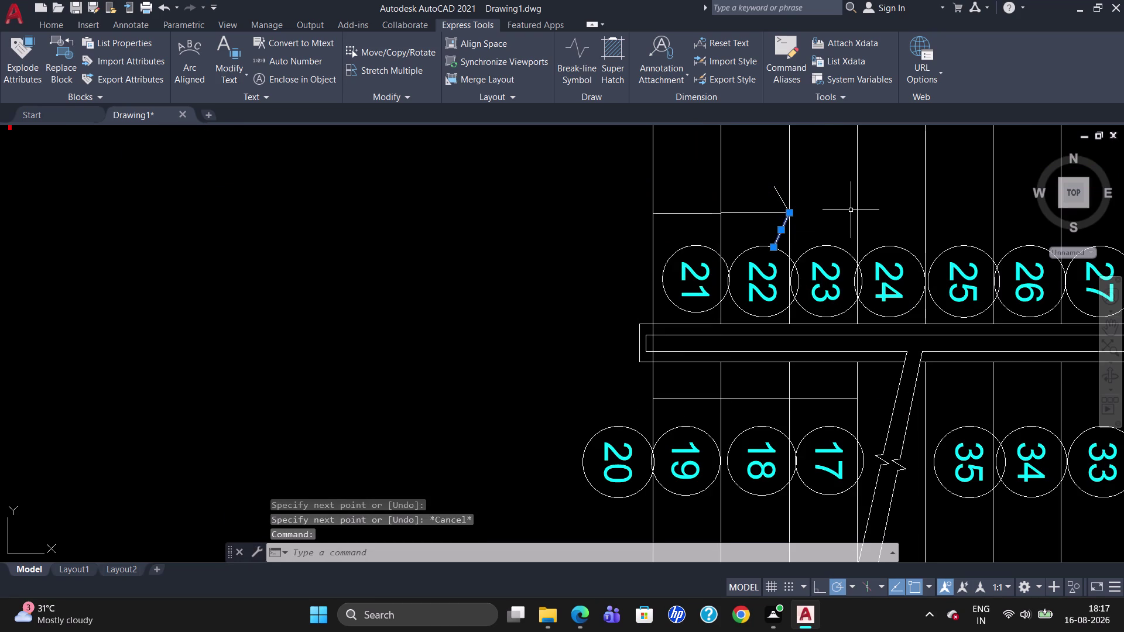
key(Delete)
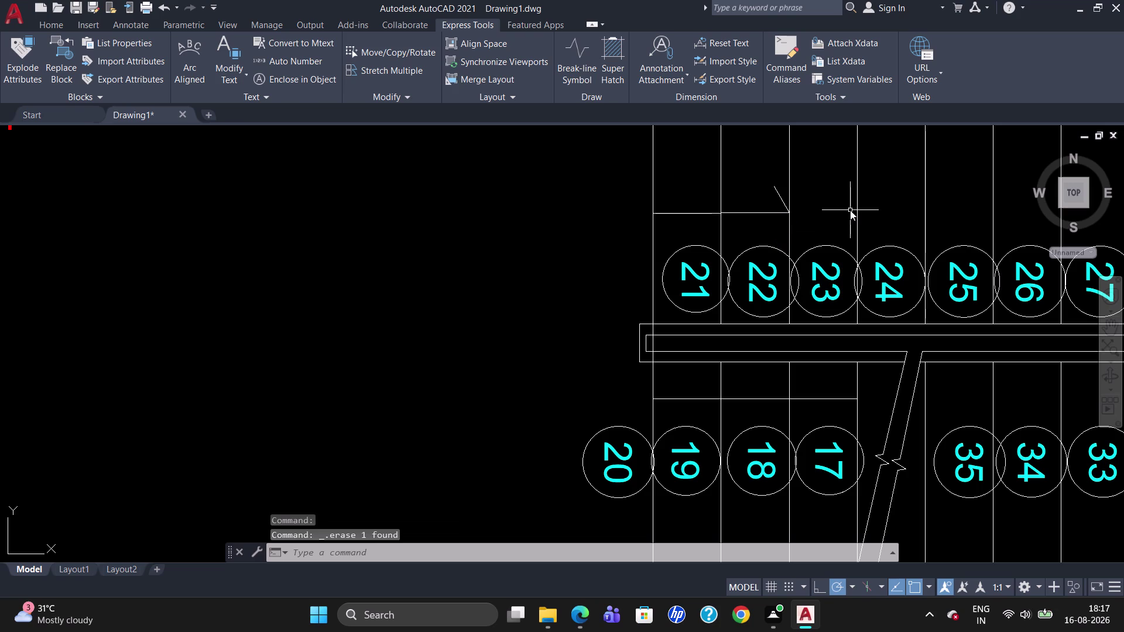
key(l)
key(Return)
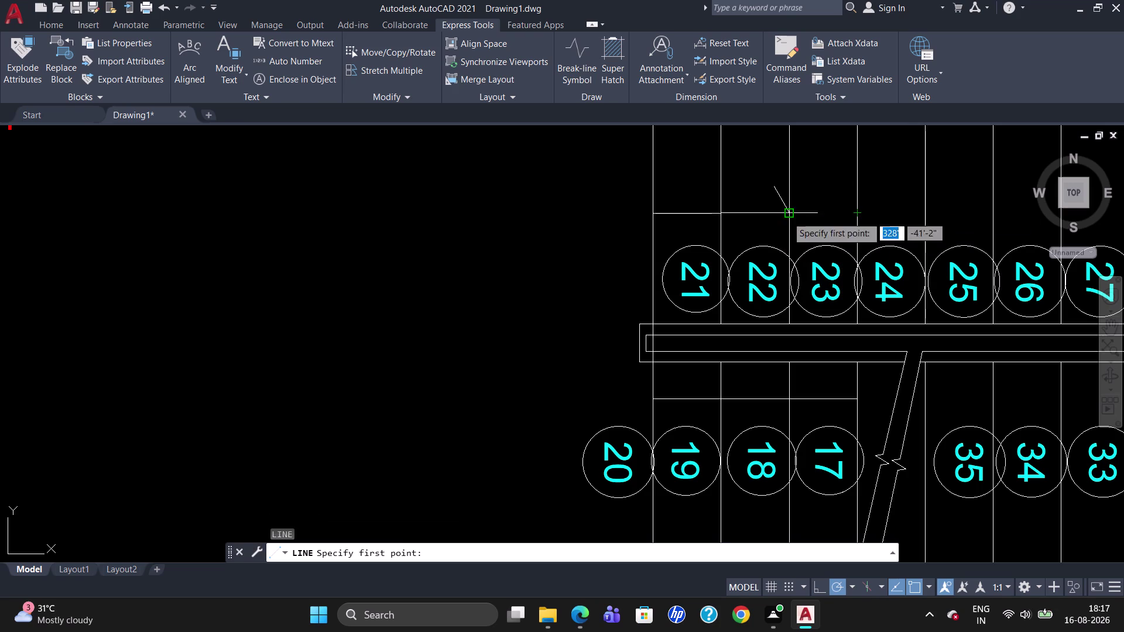
click(786, 216)
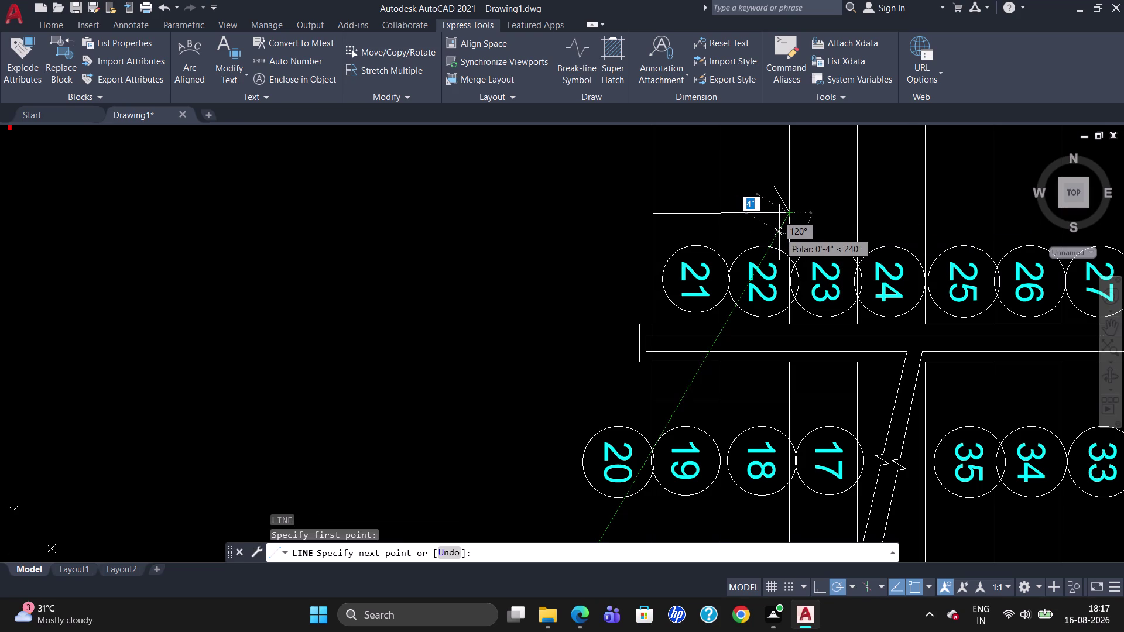
click(778, 234)
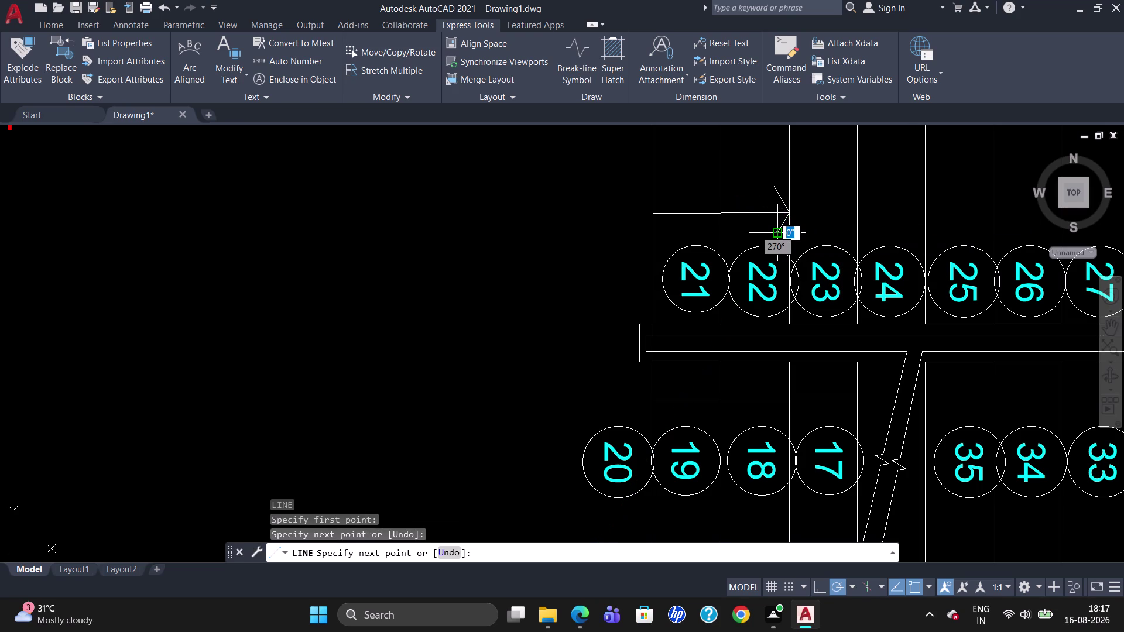
key(Escape)
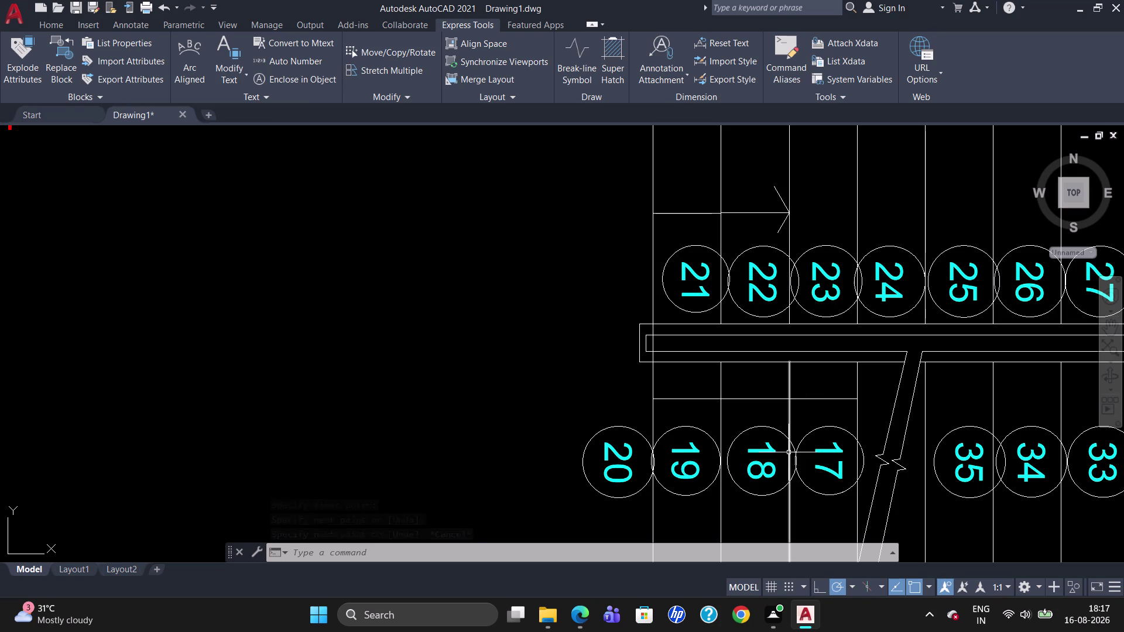
Draw two angled arrowhead strokes at the lower walking line's end.
key(l)
key(Return)
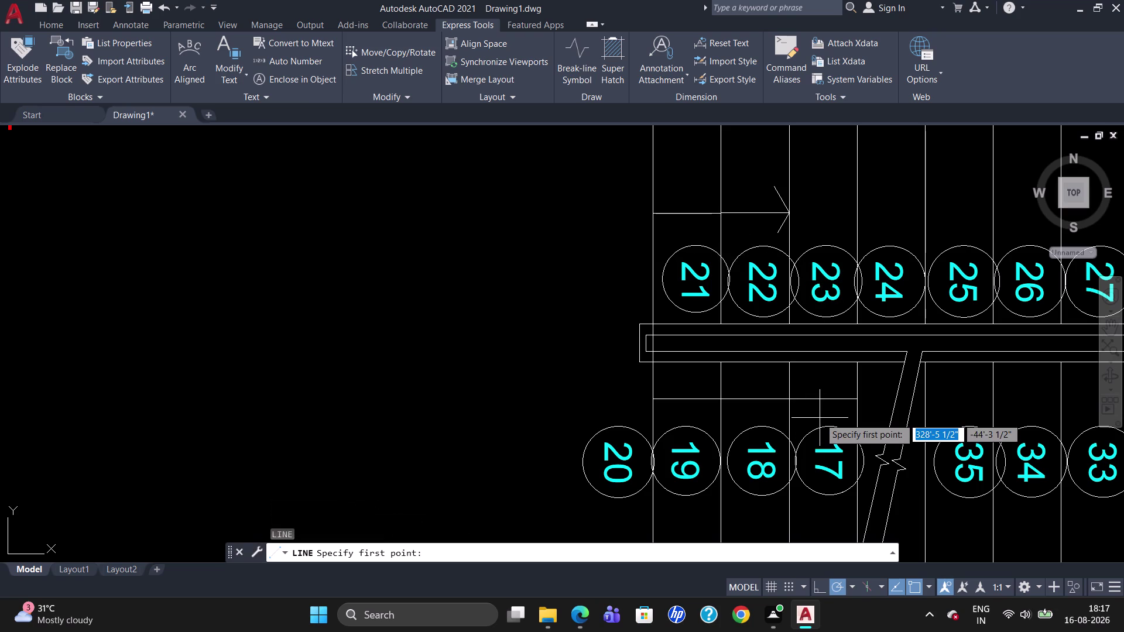
click(859, 401)
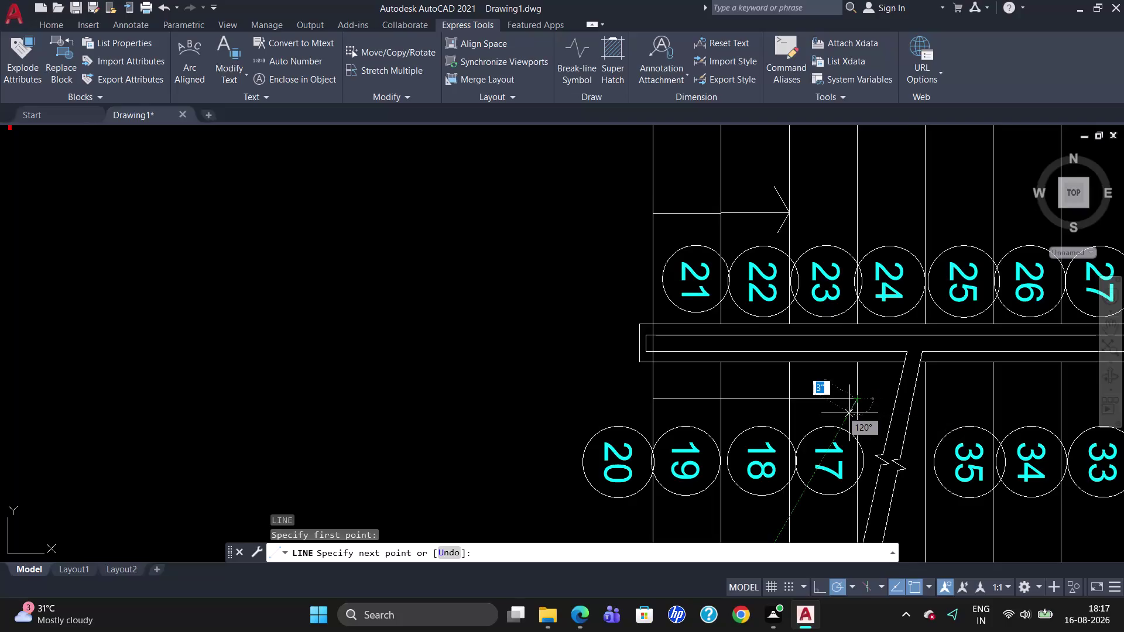
click(843, 418)
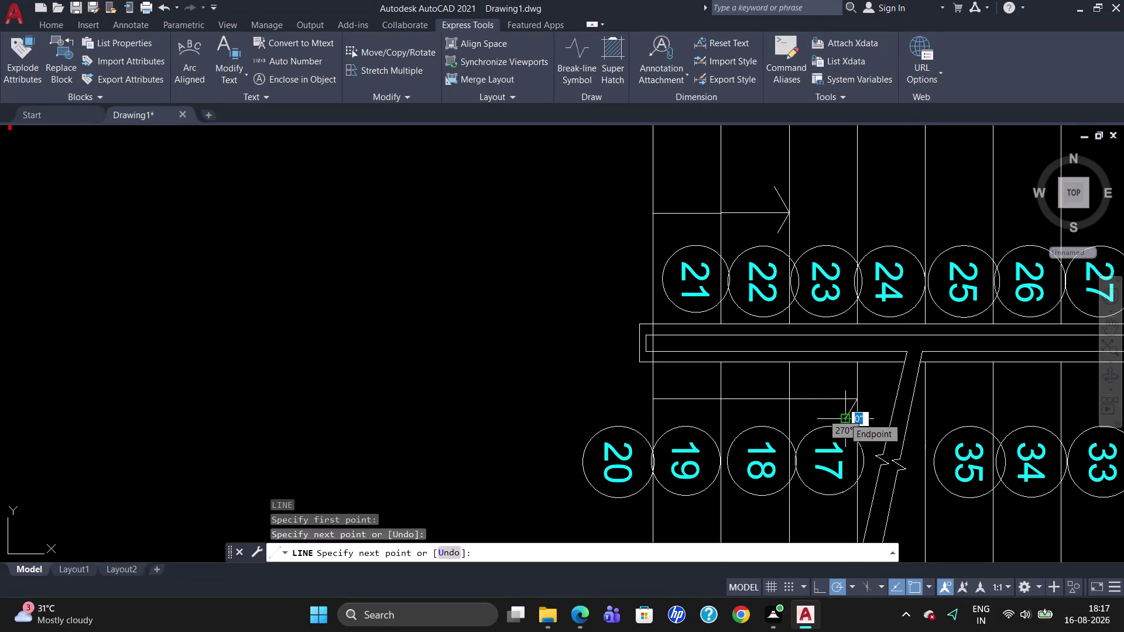
key(Escape)
key(l)
key(Return)
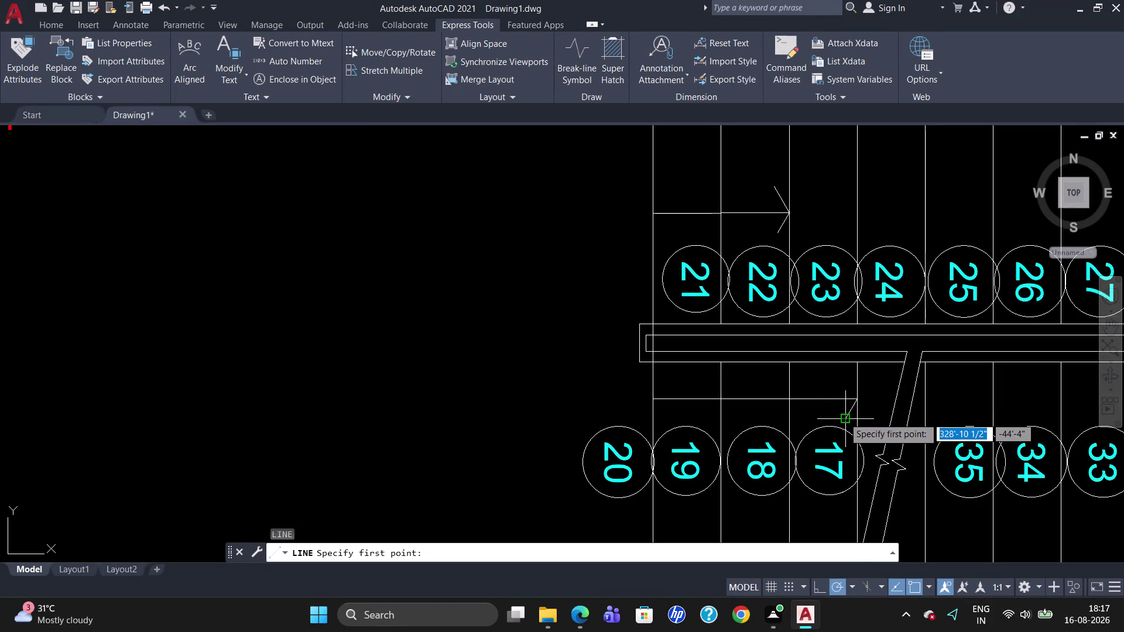
click(855, 398)
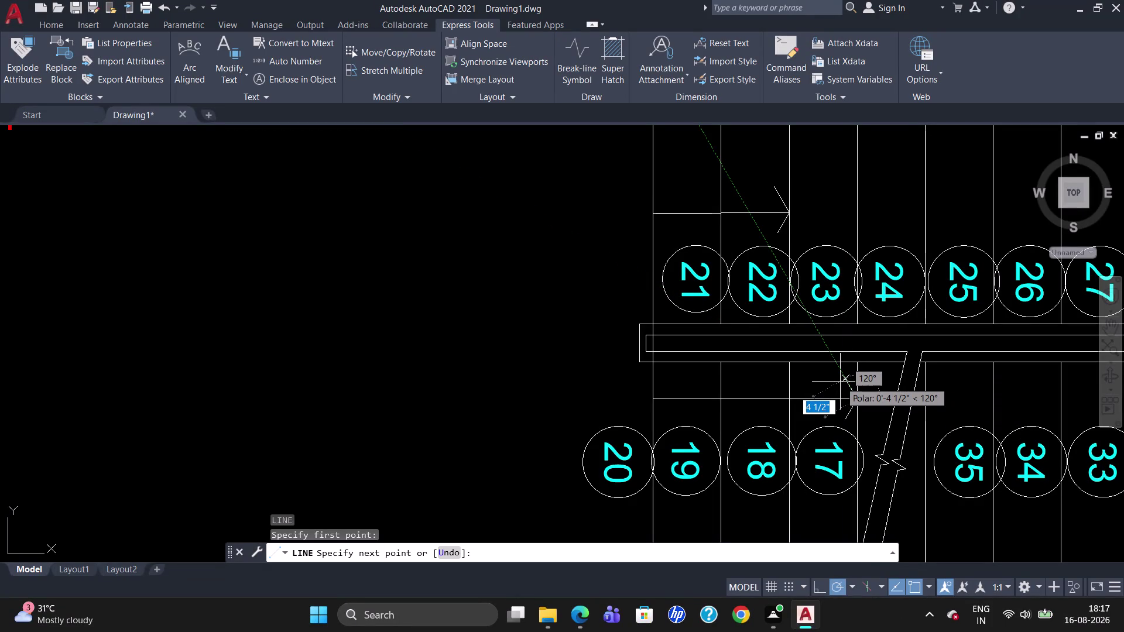
click(840, 381)
key(Escape)
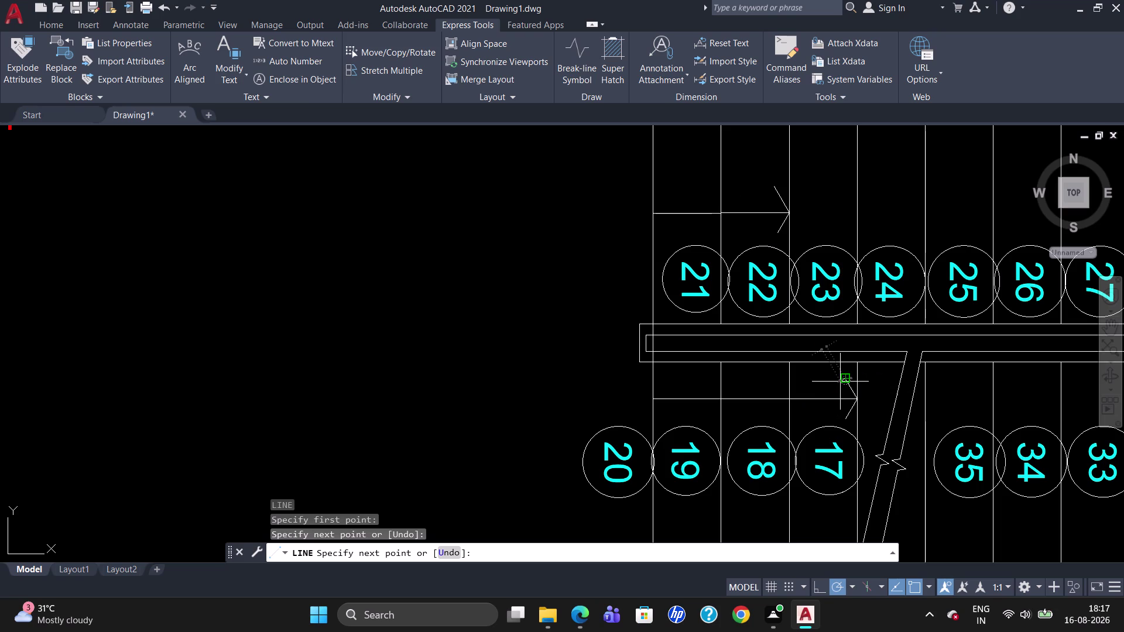
Begin one more stroke at the lower arrowhead tip, then cancel it.
key(l)
key(Return)
scroll(up, 3)
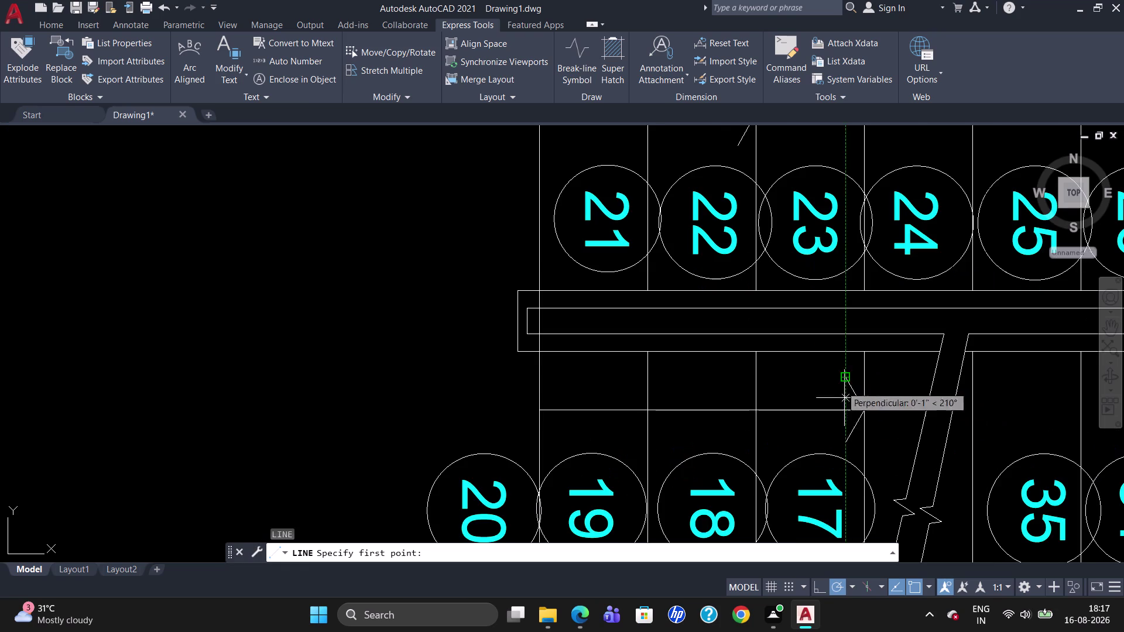
click(846, 441)
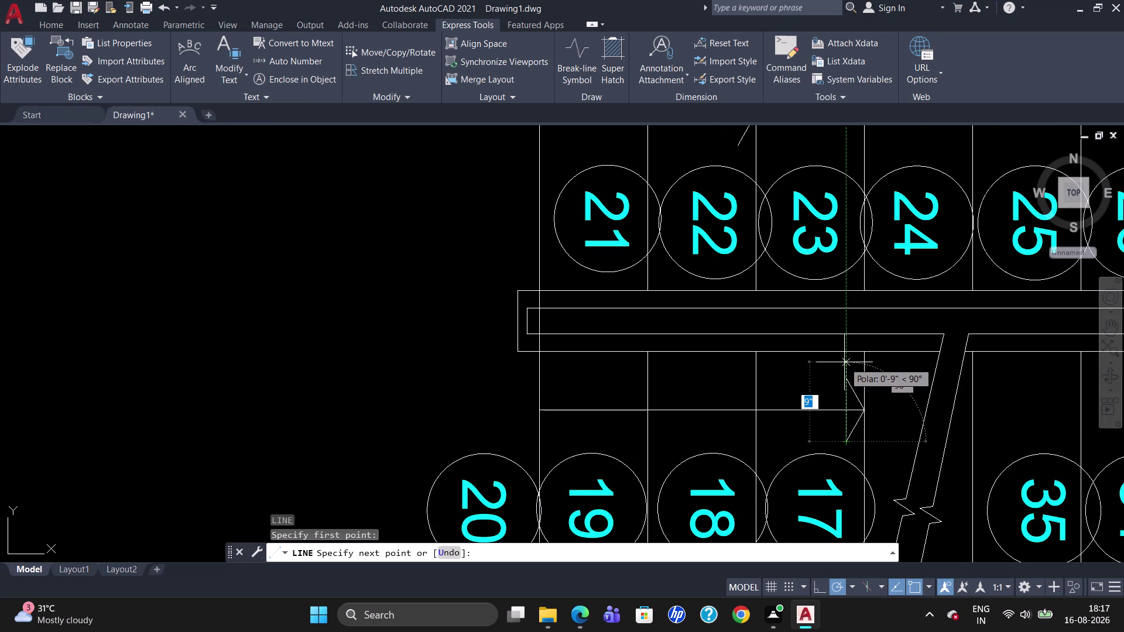
key(Escape)
scroll(down, 3)
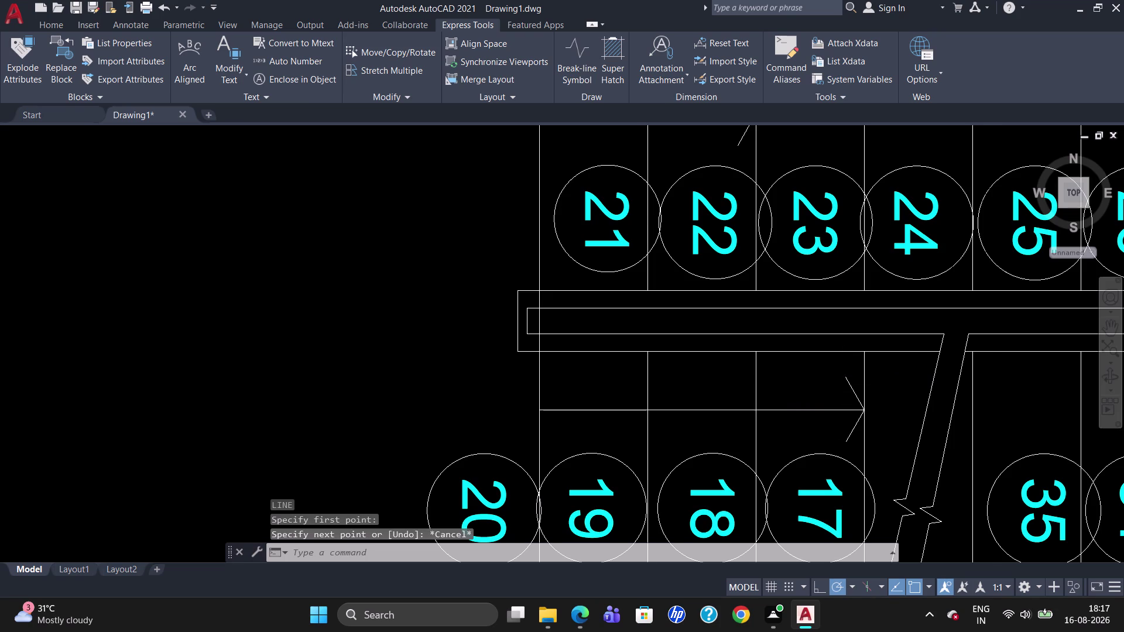
scroll(down, 3)
scroll(up, 3)
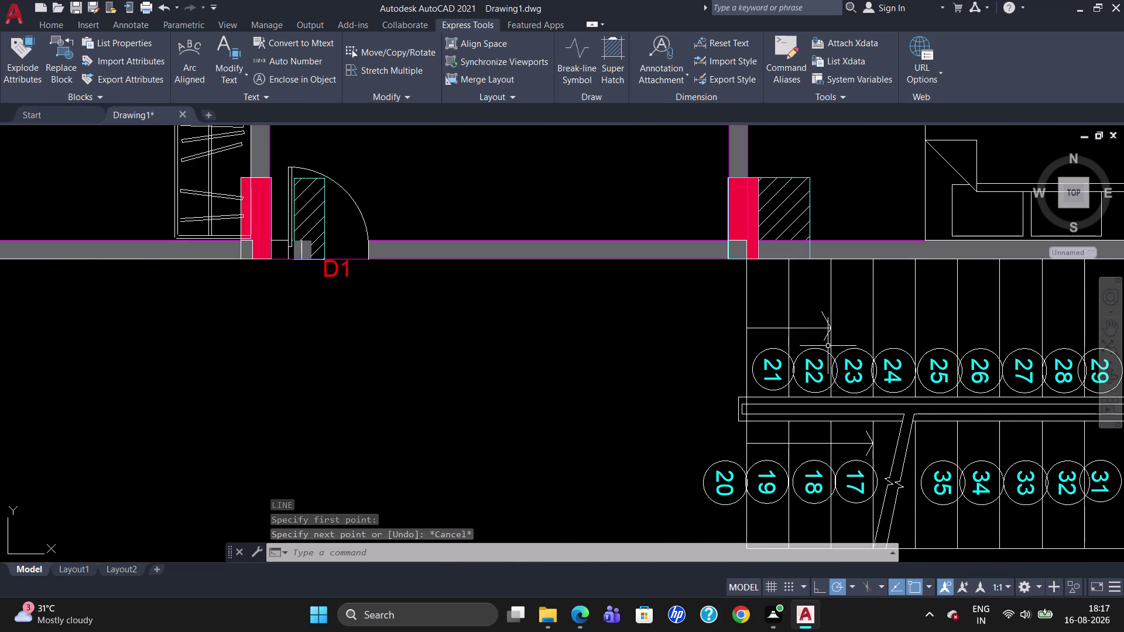
Draw a short vertical line above tread 22.
scroll(up, 3)
key(l)
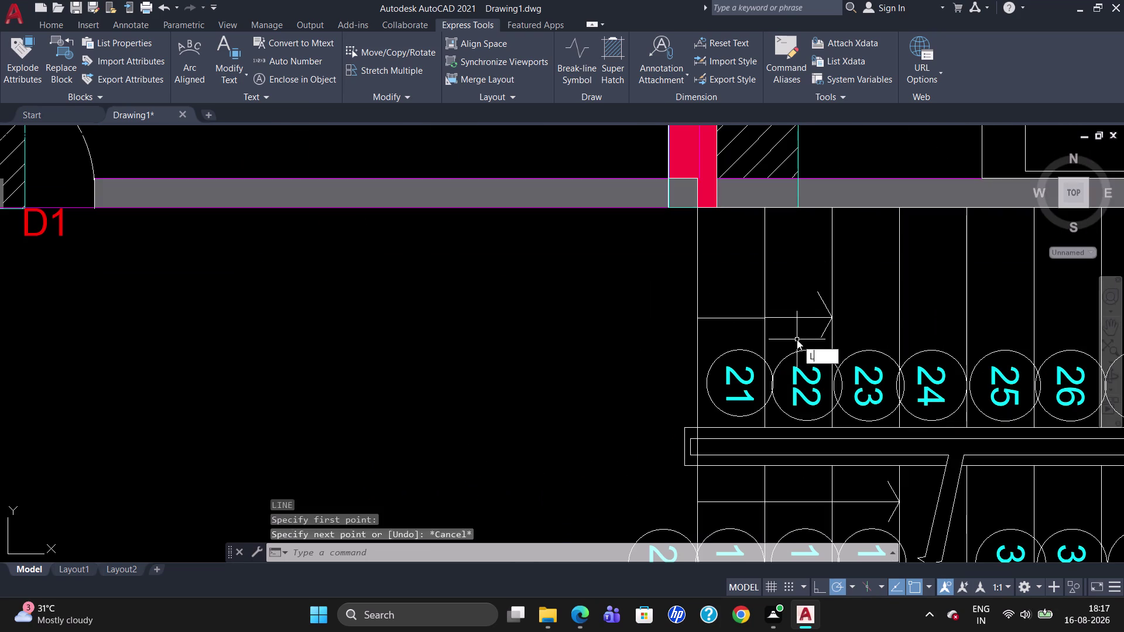
key(Return)
click(820, 335)
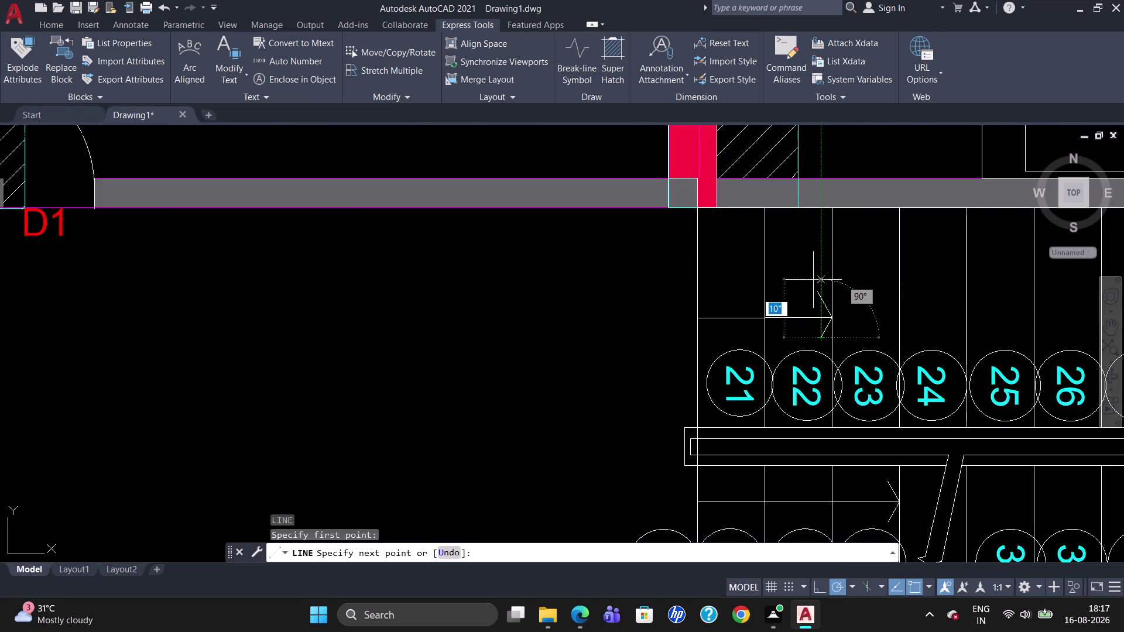
click(815, 256)
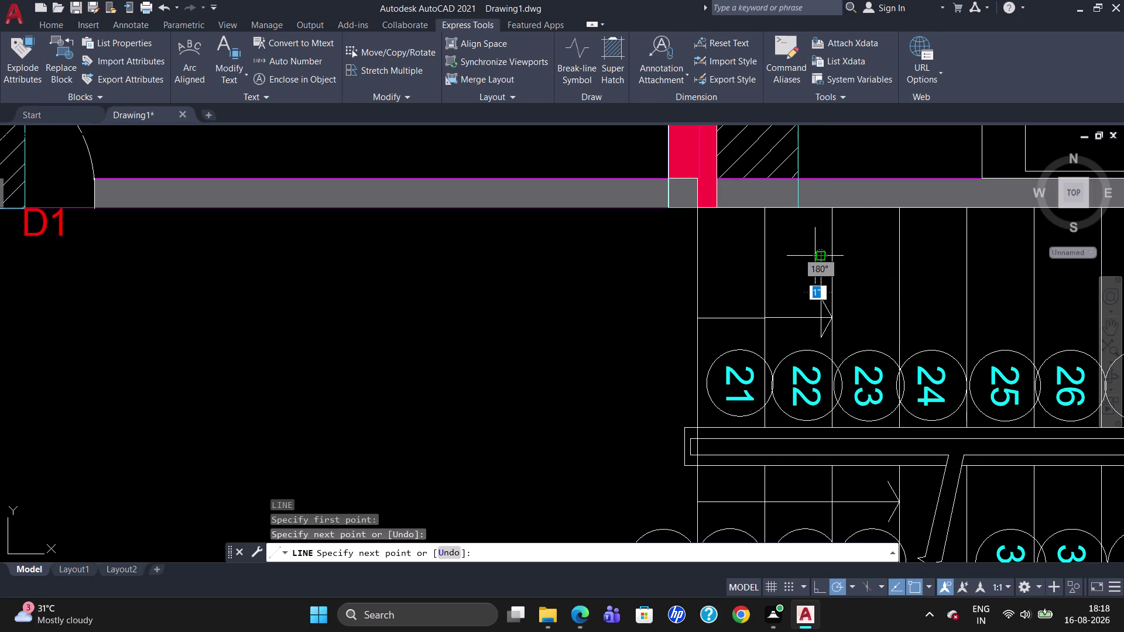
key(Escape)
Trim the excess stroke pieces near the upper arrowhead.
text(TR)
key(Return)
key(Return)
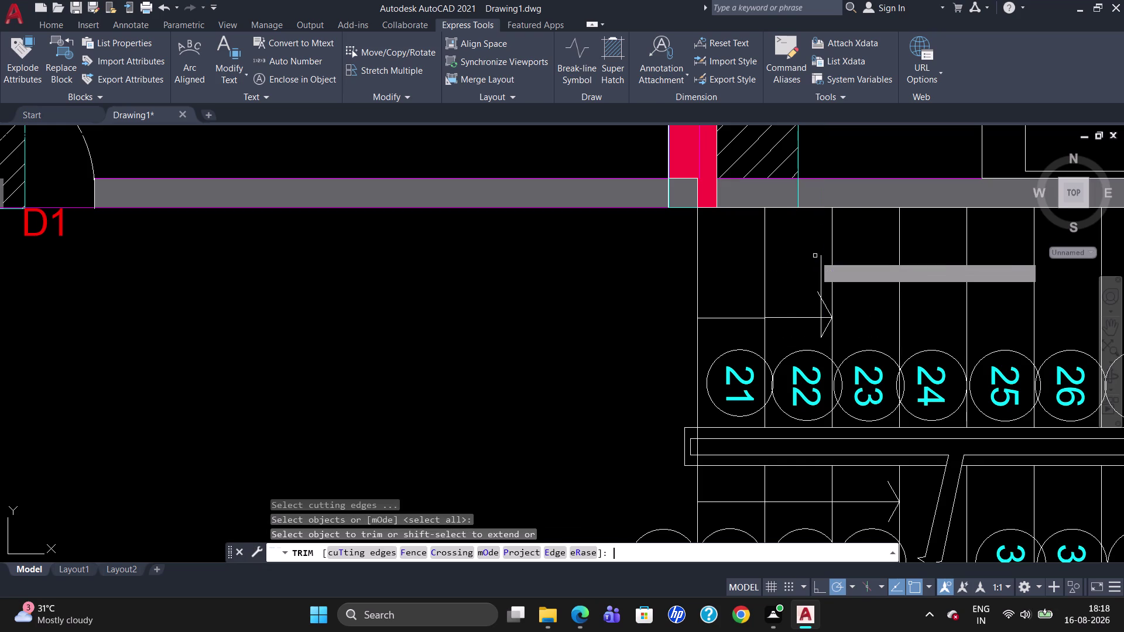
scroll(up, 3)
click(812, 303)
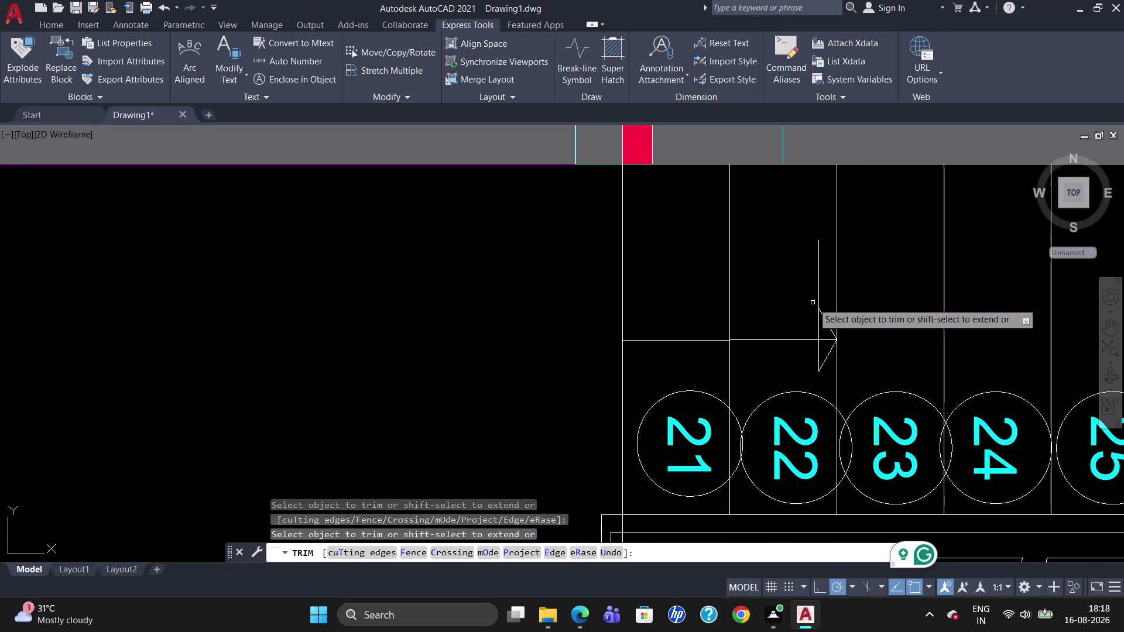
click(818, 291)
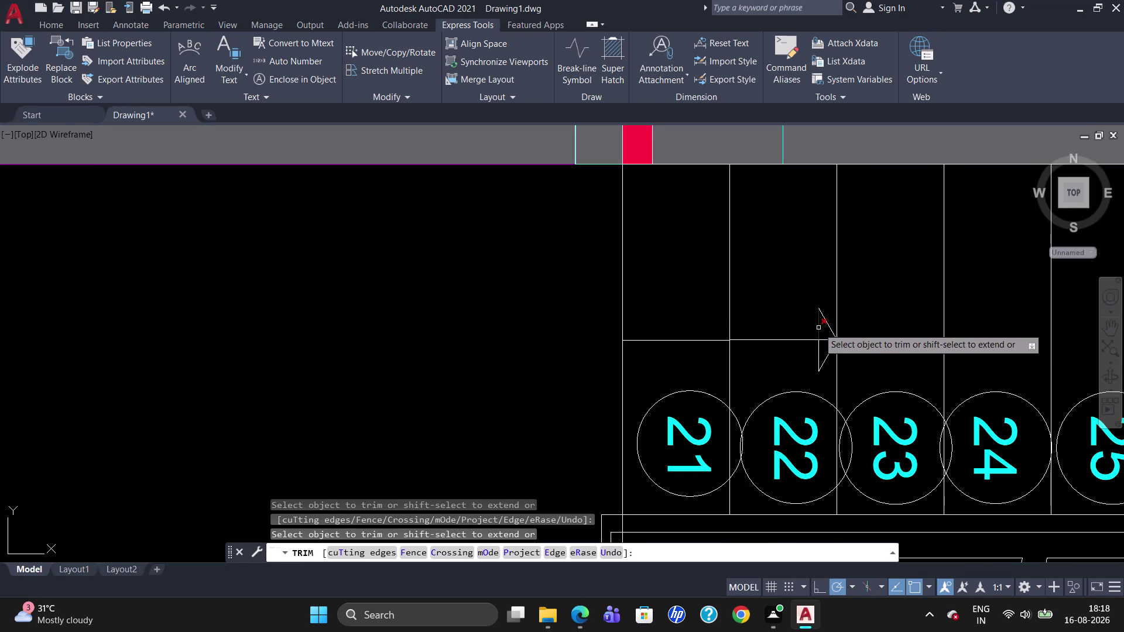
click(819, 328)
click(817, 350)
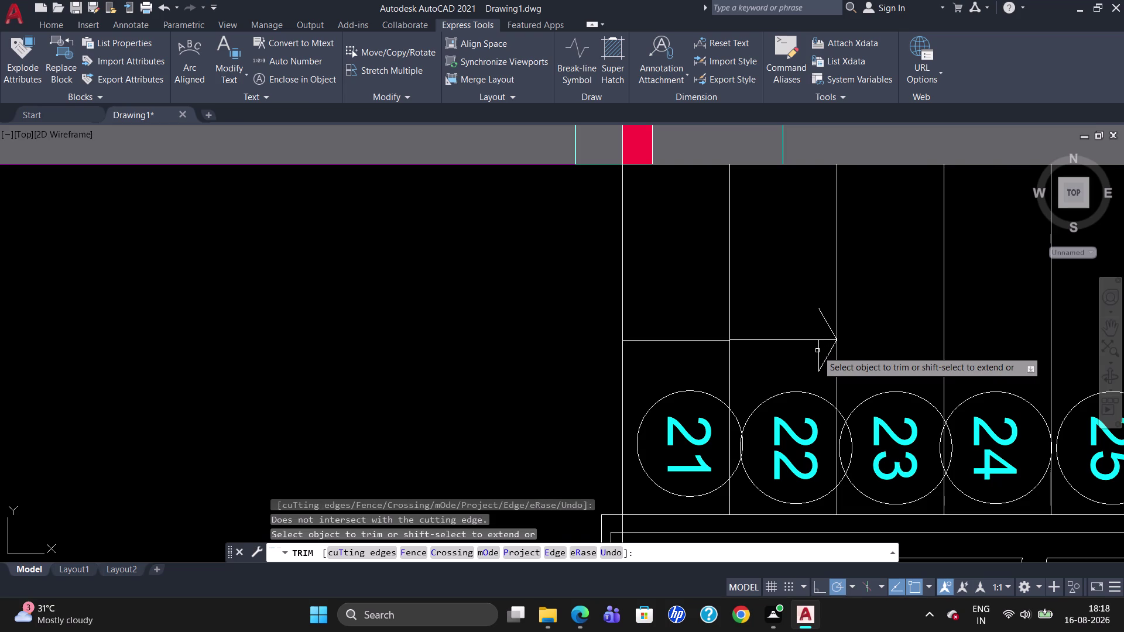
key(Escape)
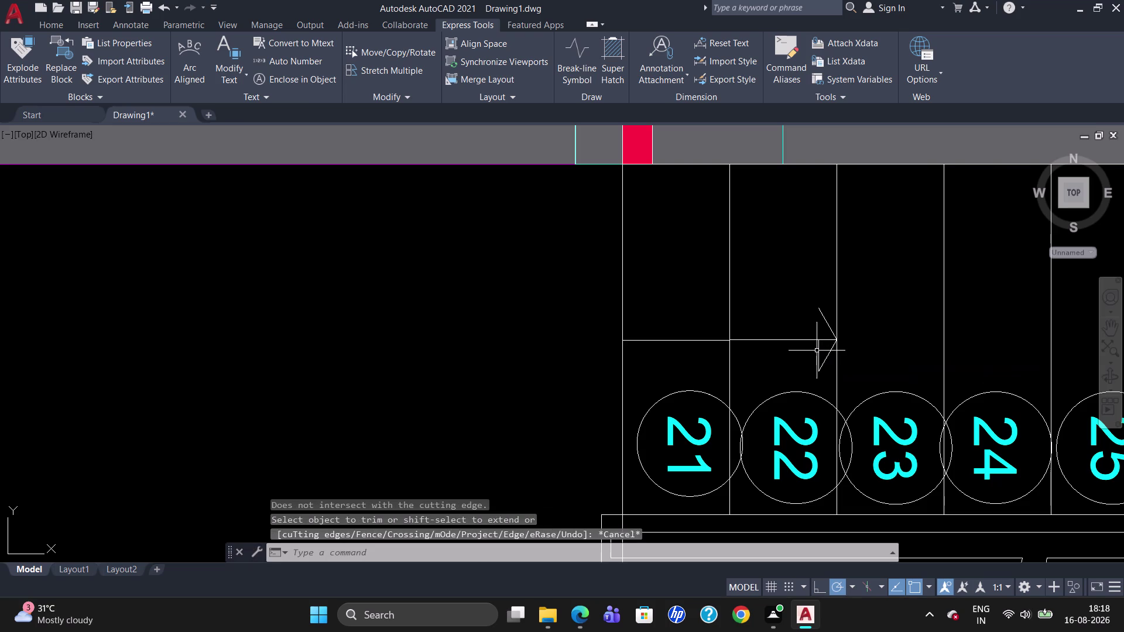
Delete the leftover stub and select both walking-line arrowheads.
click(820, 350)
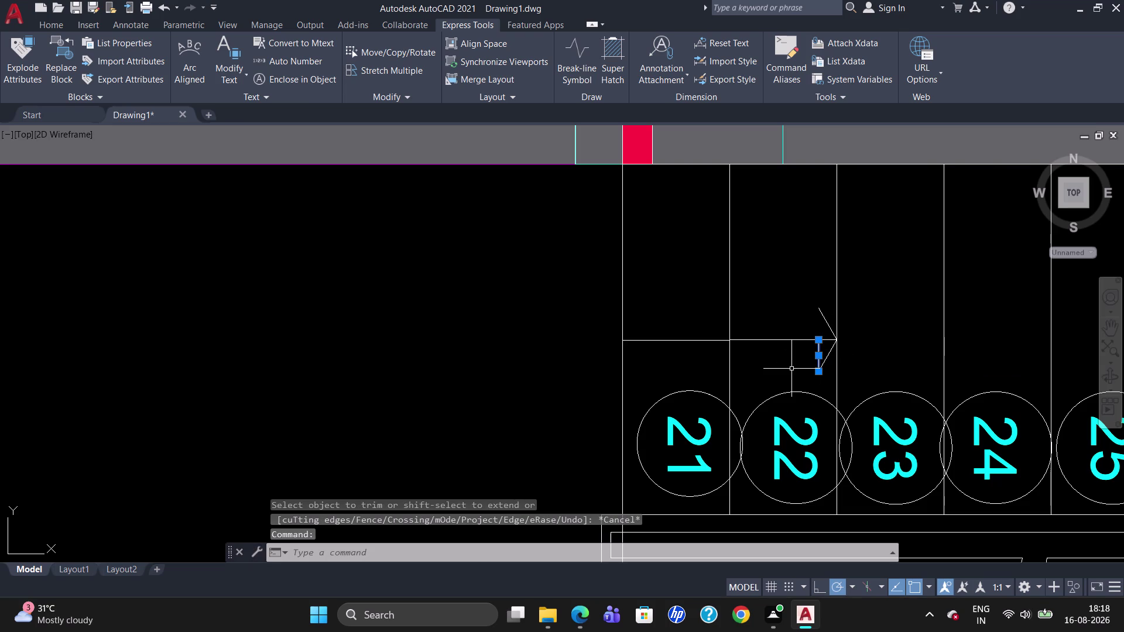
key(Delete)
scroll(down, 3)
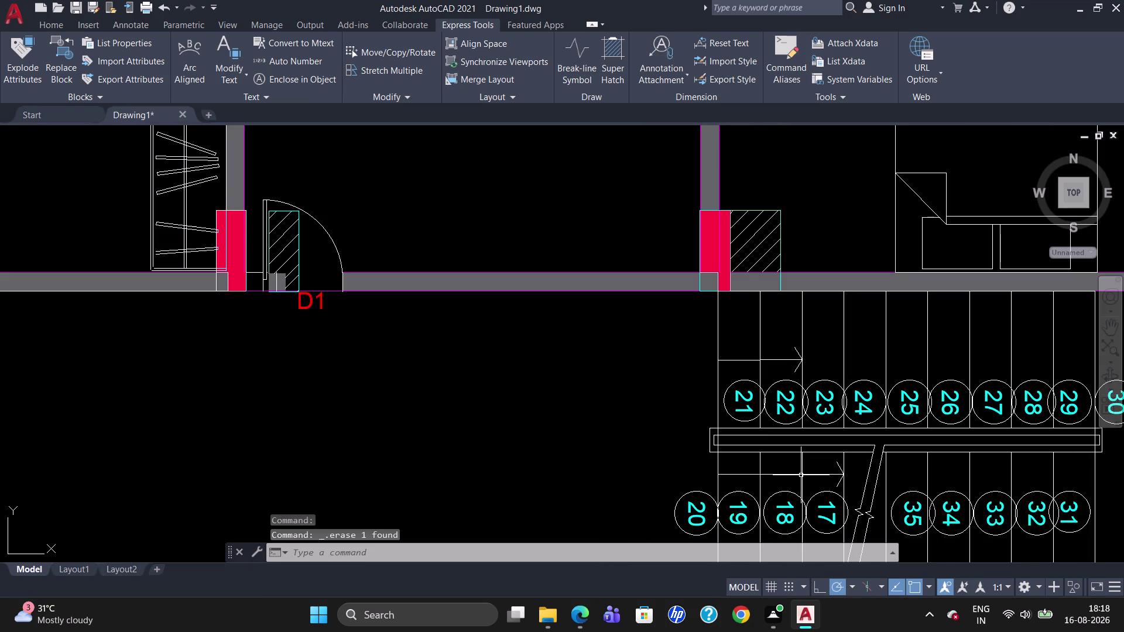
click(836, 463)
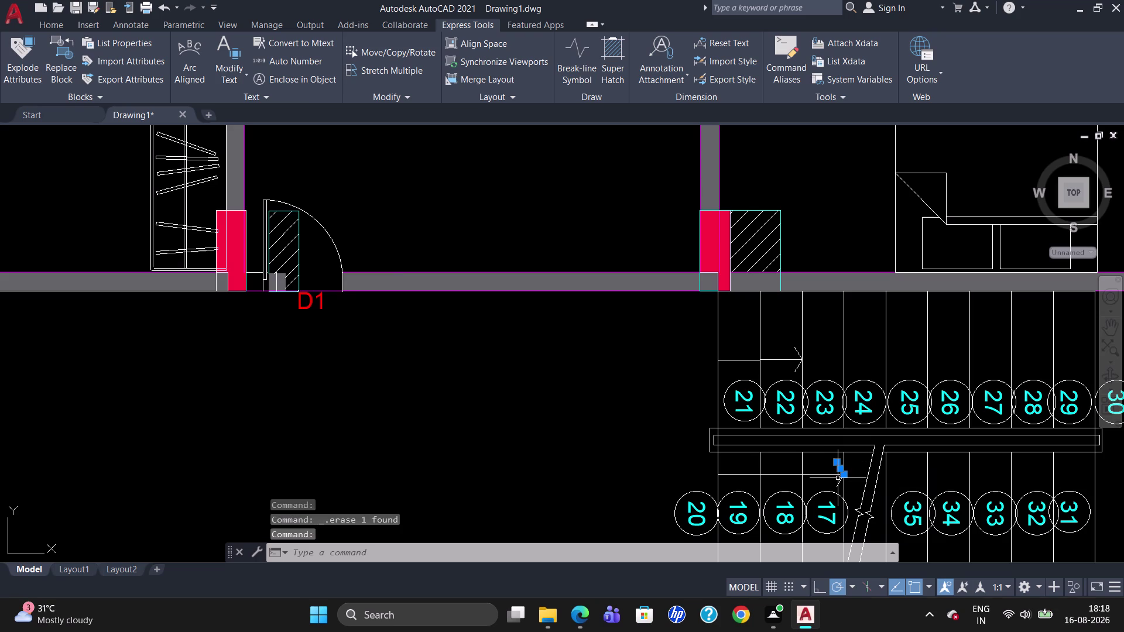
click(838, 483)
click(796, 352)
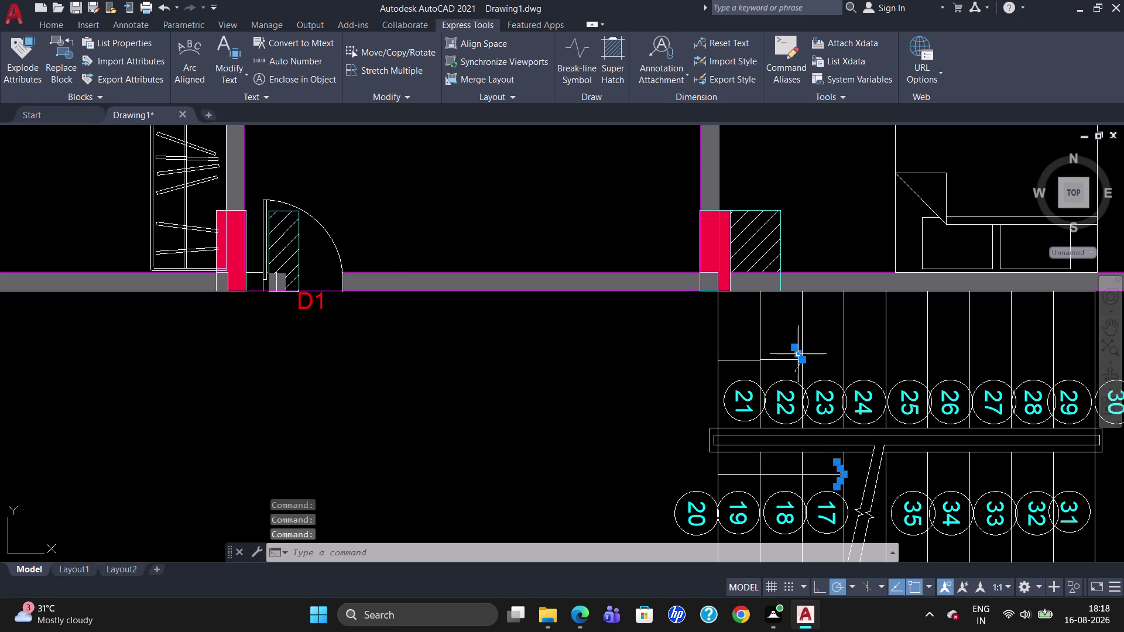
click(796, 369)
Turn on Display Lineweight in the Lineweight Settings dialog (LW).
text(LW)
key(Return)
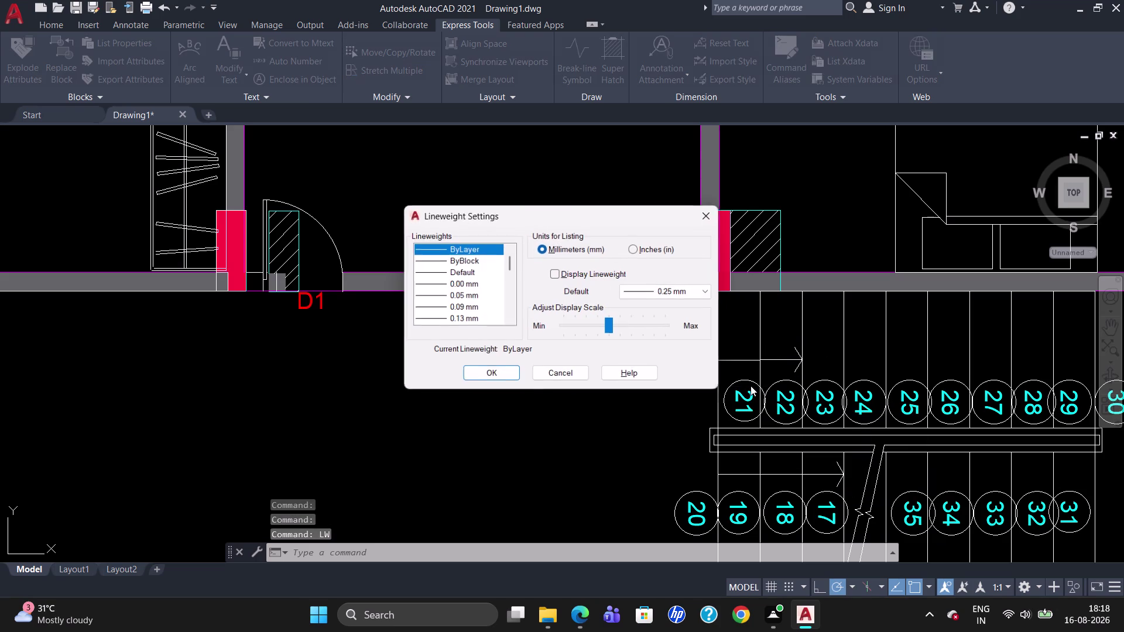
click(552, 268)
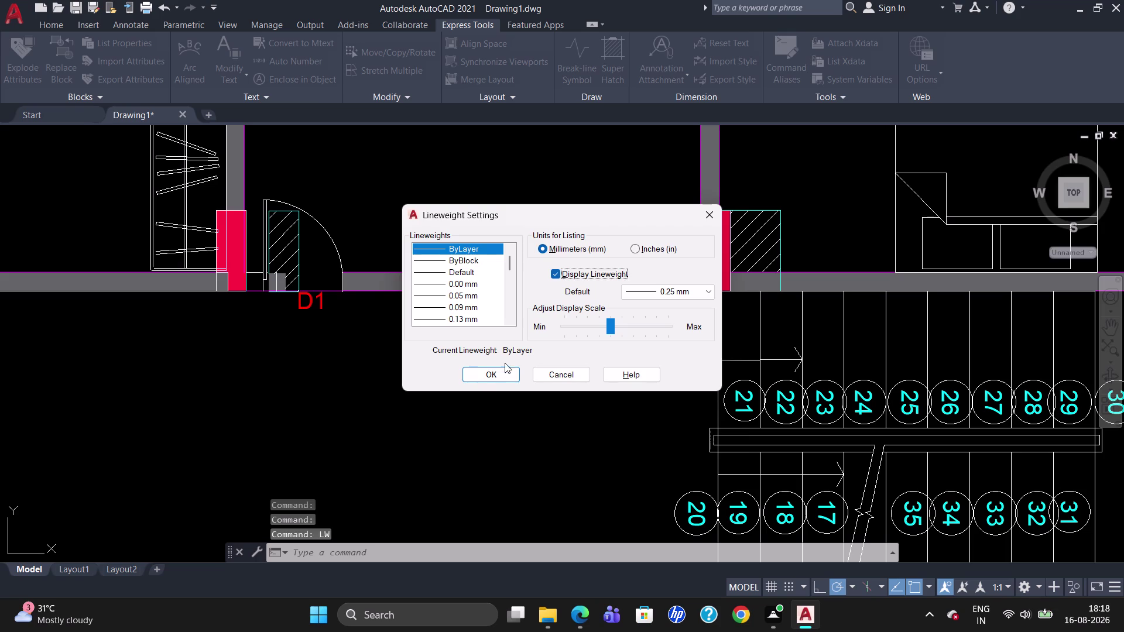
click(488, 376)
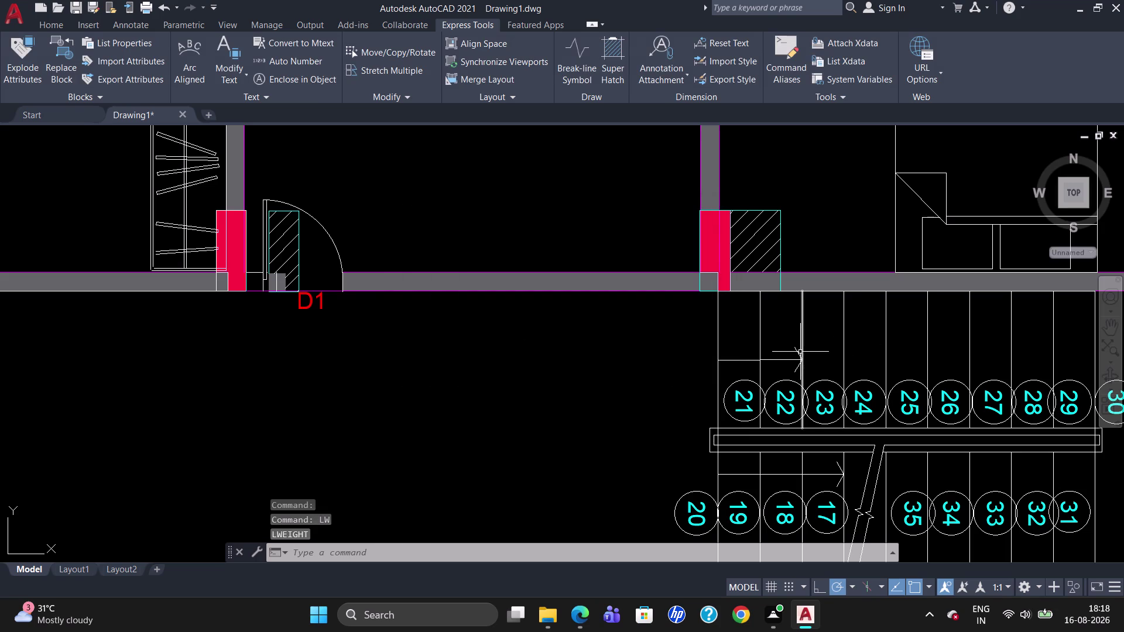
Select the upper and lower walking-line arrowheads.
click(795, 352)
scroll(up, 3)
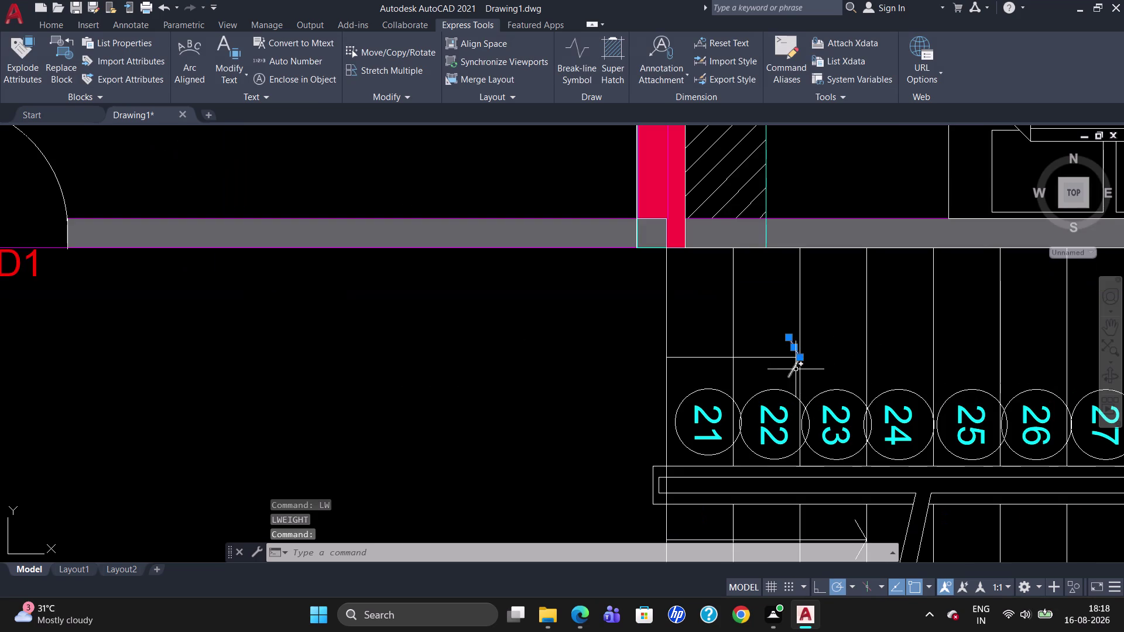
click(795, 369)
scroll(down, 3)
scroll(up, 3)
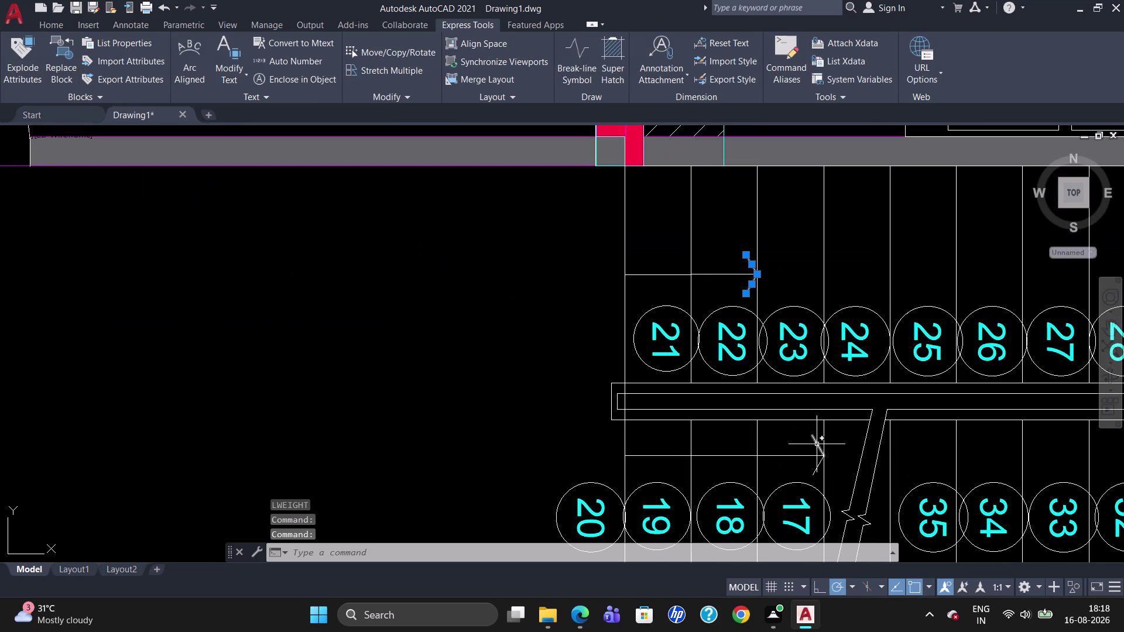
click(817, 443)
click(818, 468)
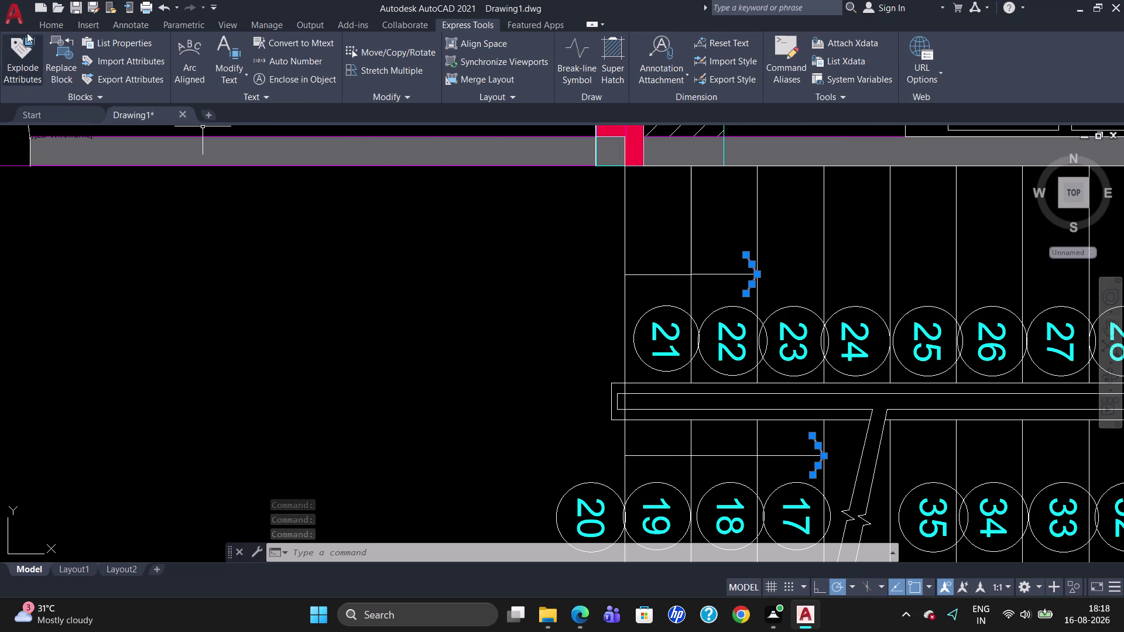
click(55, 23)
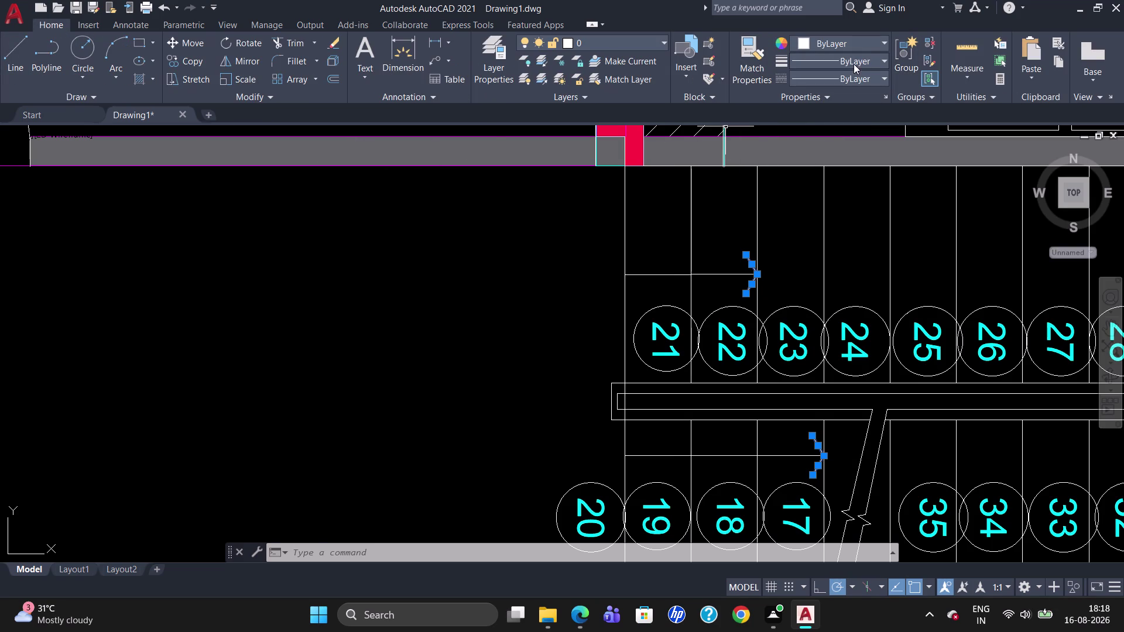
Set the selected arrowheads' lineweight to 0.35 mm, then clear the selection.
click(872, 58)
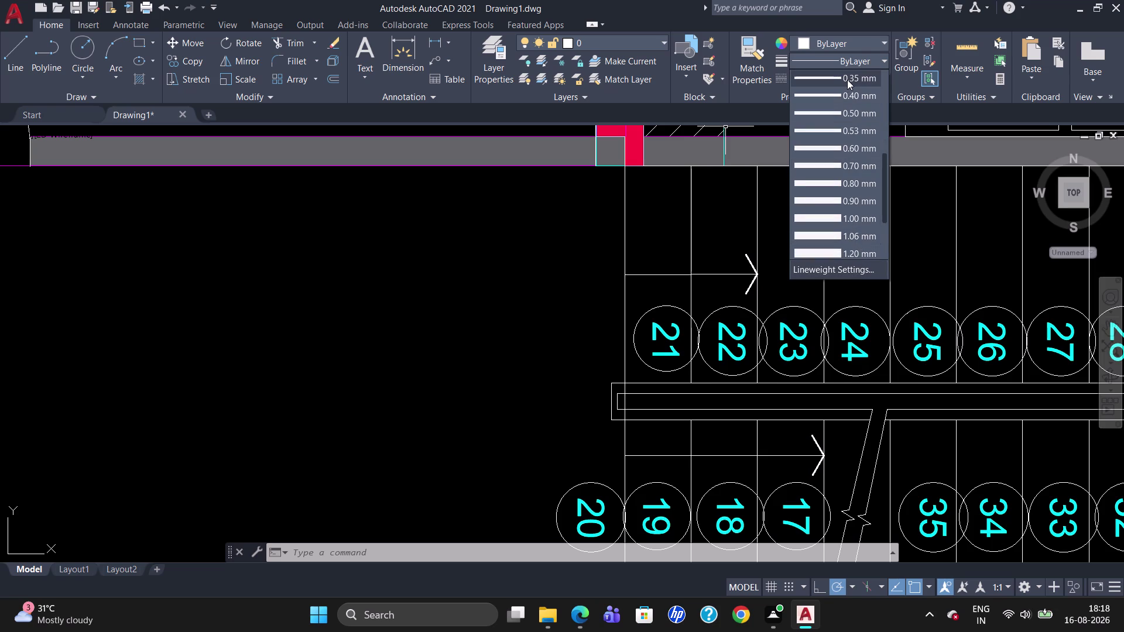
click(847, 80)
key(Escape)
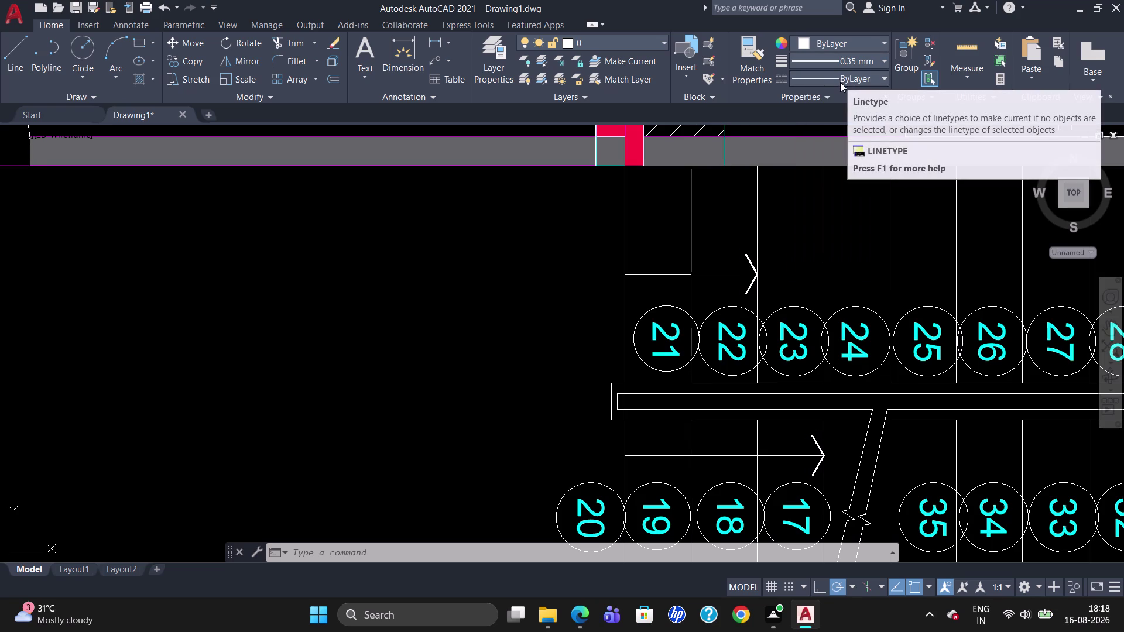
scroll(down, 3)
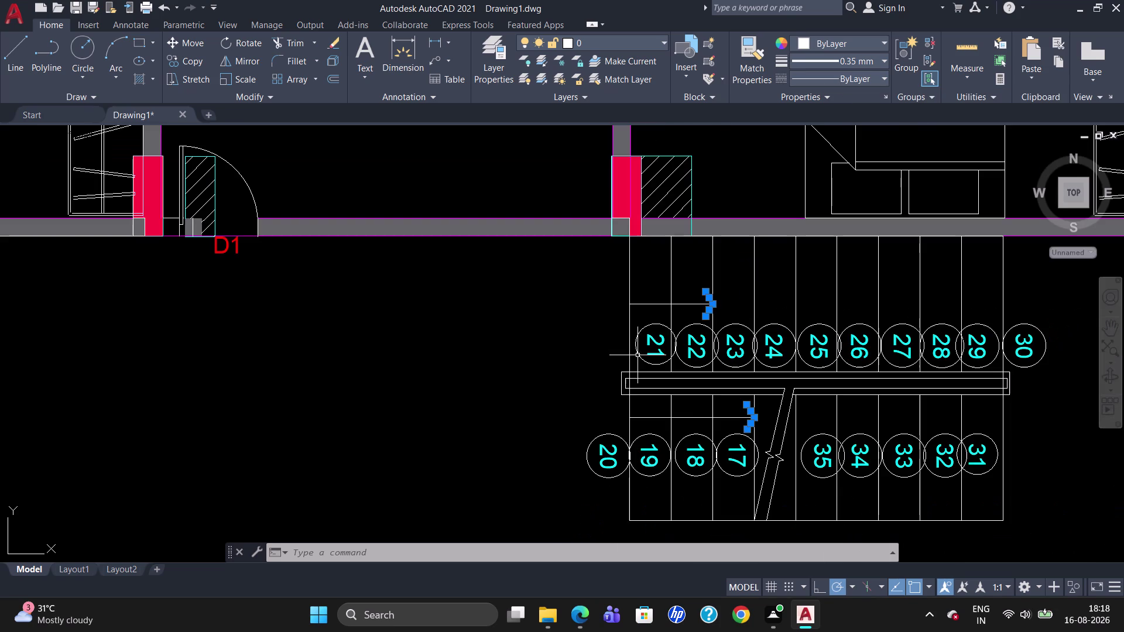
key(Escape)
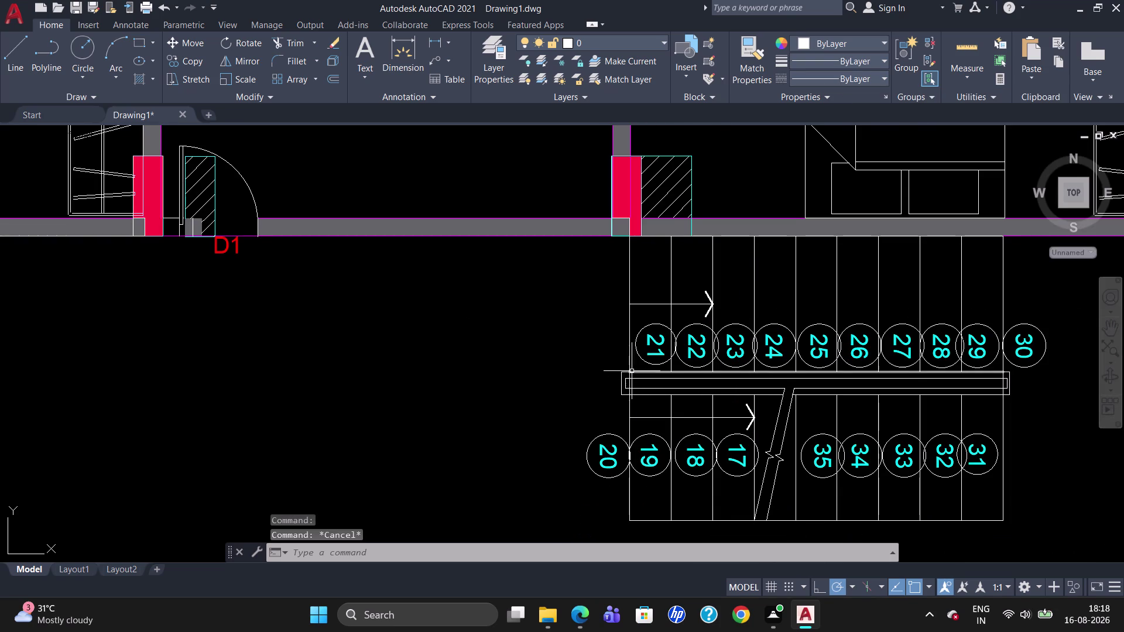
scroll(up, 3)
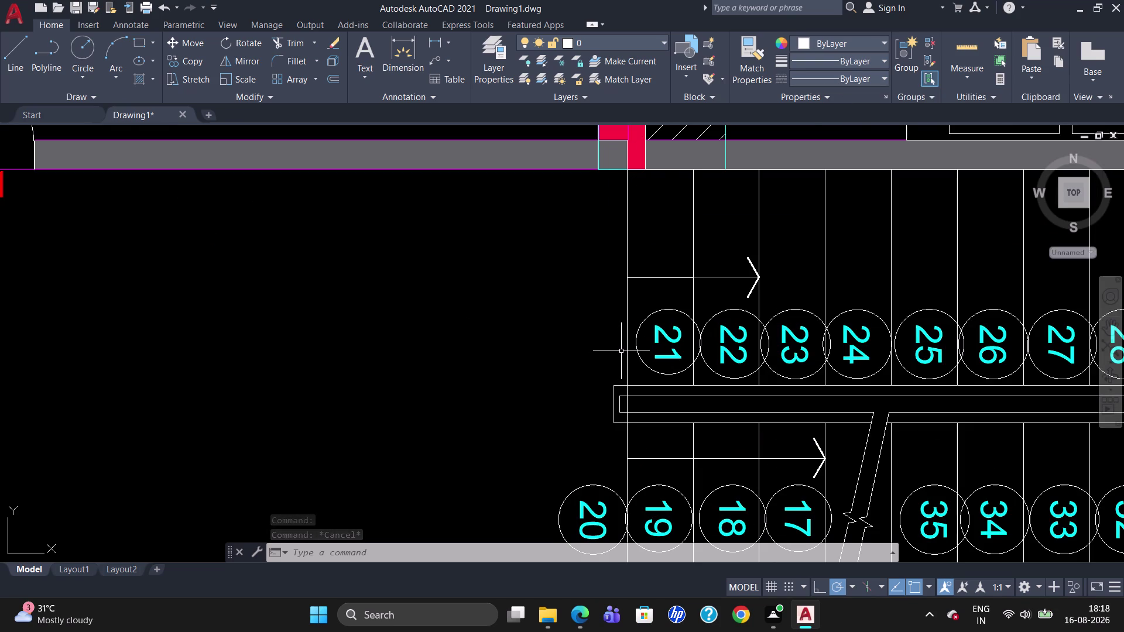
scroll(up, 3)
scroll(down, 3)
scroll(up, 3)
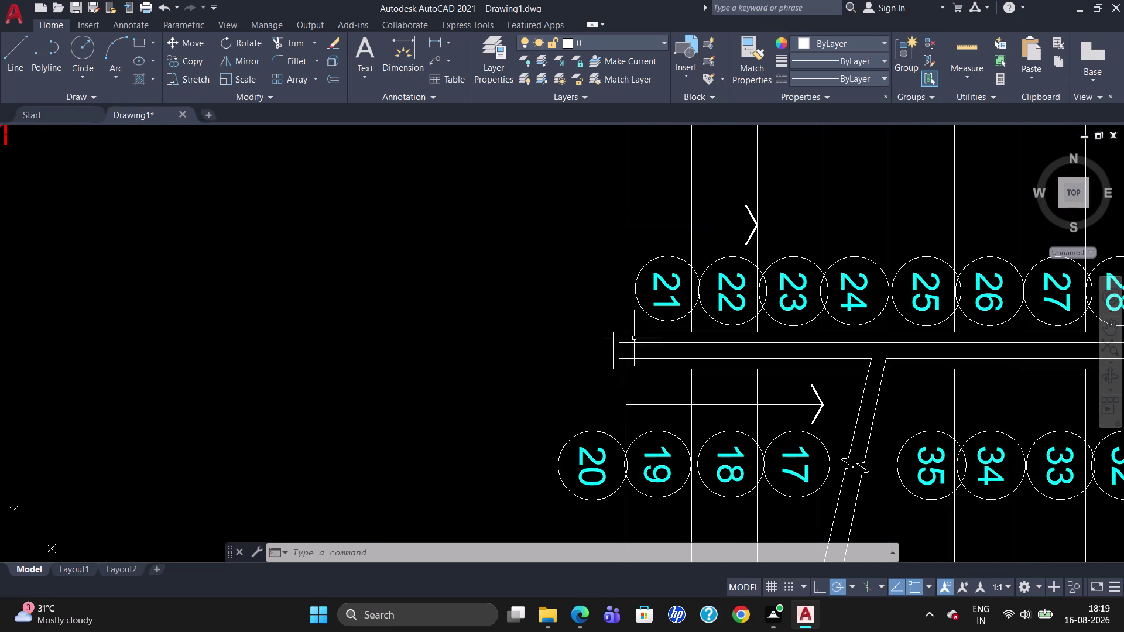
Add a 5-inch-high 'UP' multiline text label beside the upper walking arrow.
key(t)
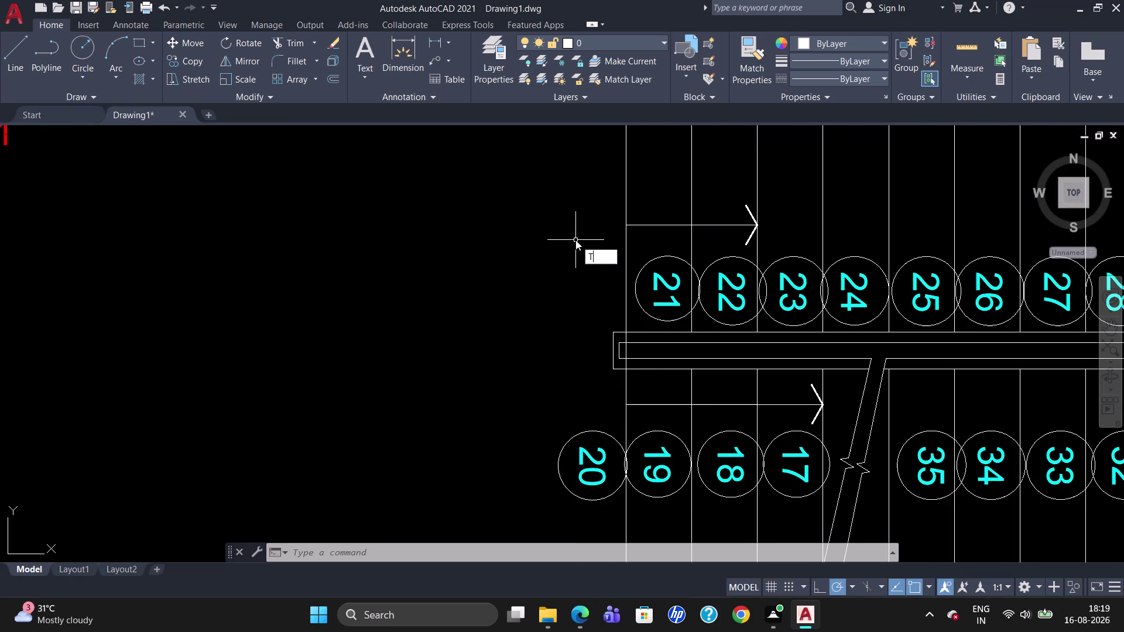
key(Return)
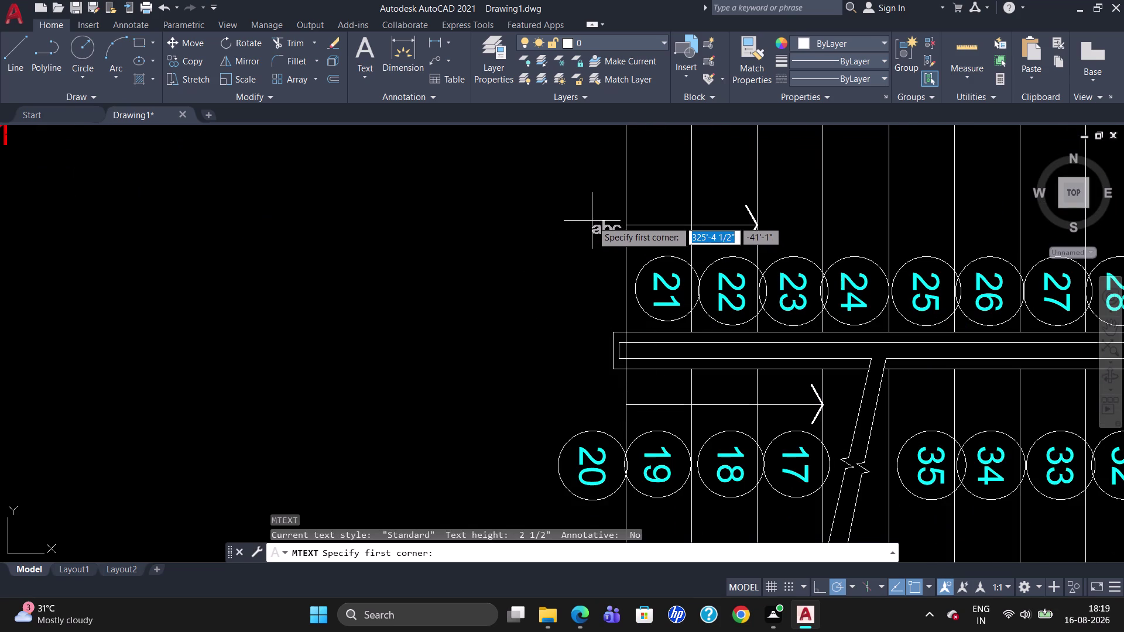
click(586, 211)
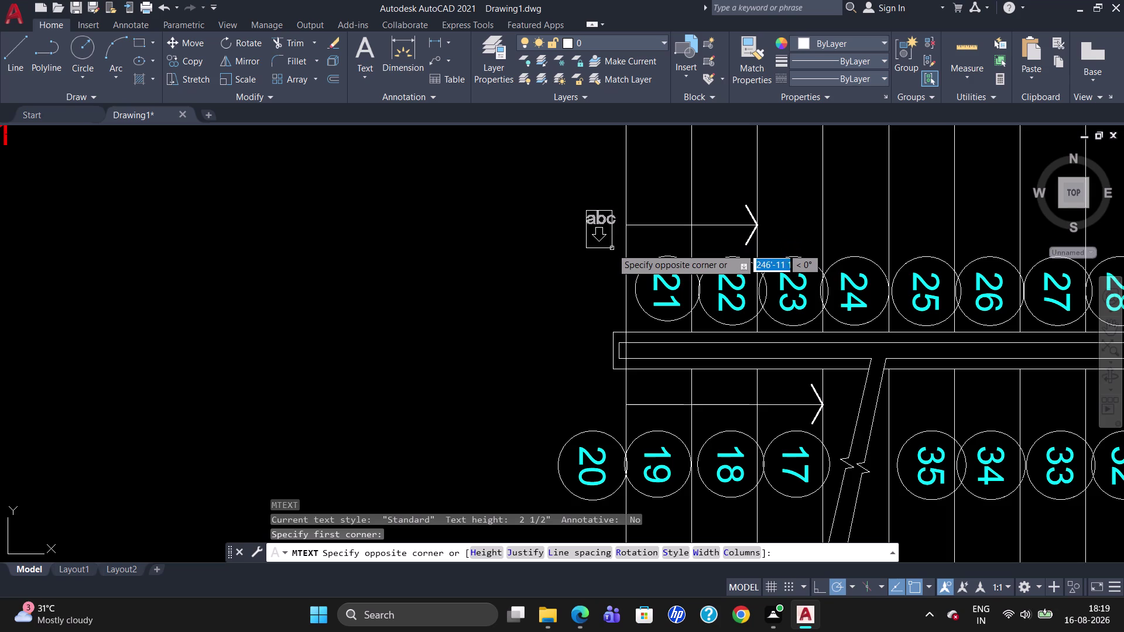
click(613, 249)
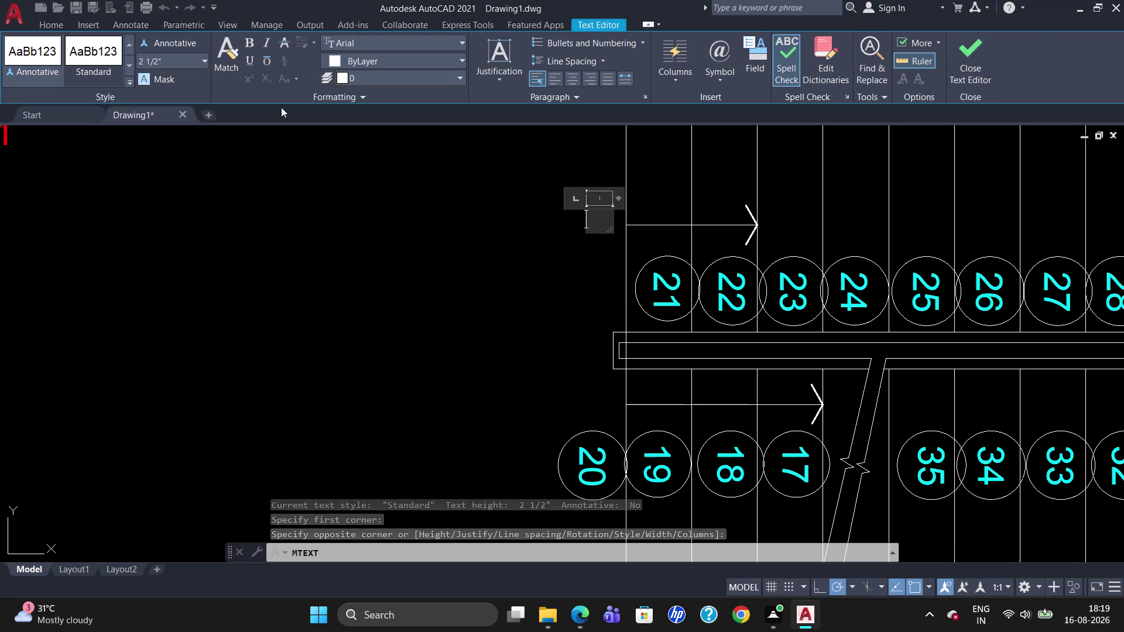
click(187, 65)
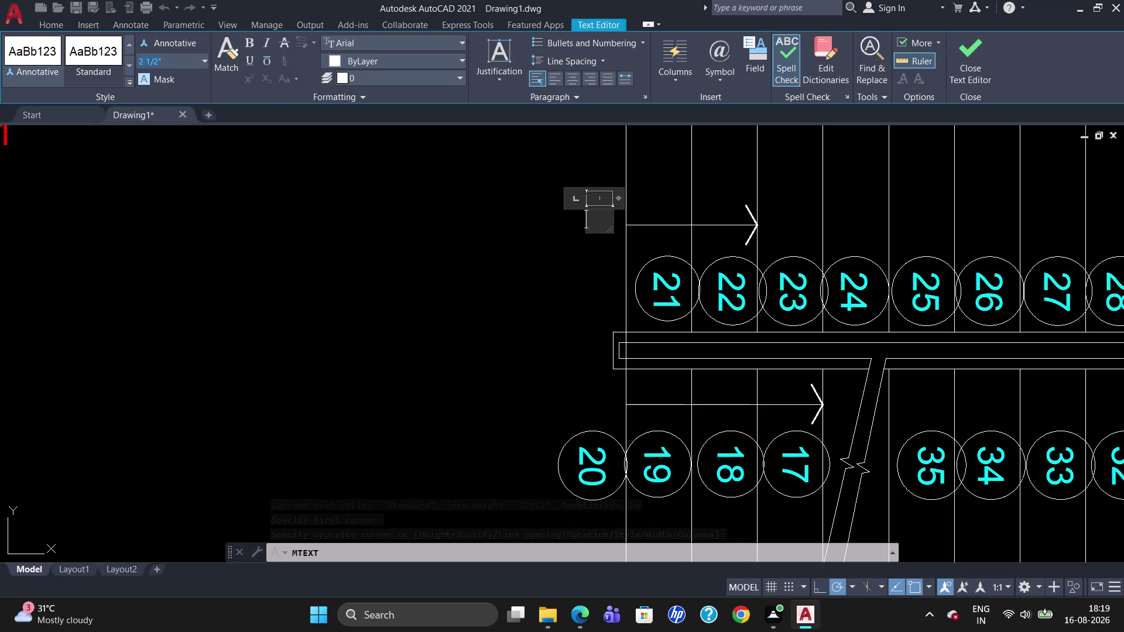
key(BackSpace)
key(5)
key(Return)
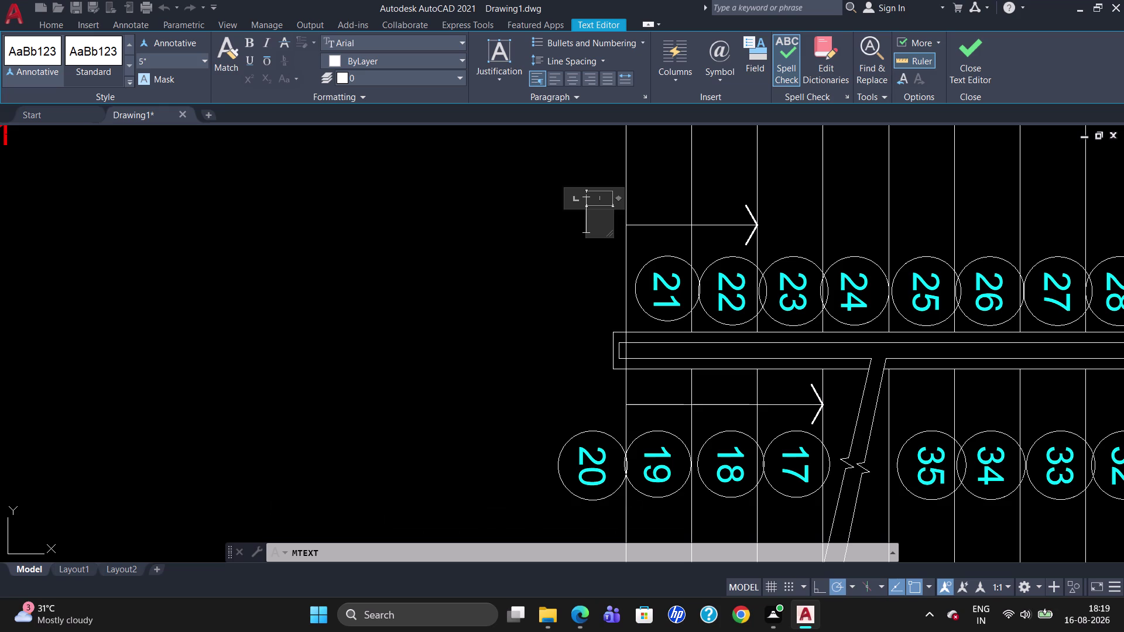
text(UP)
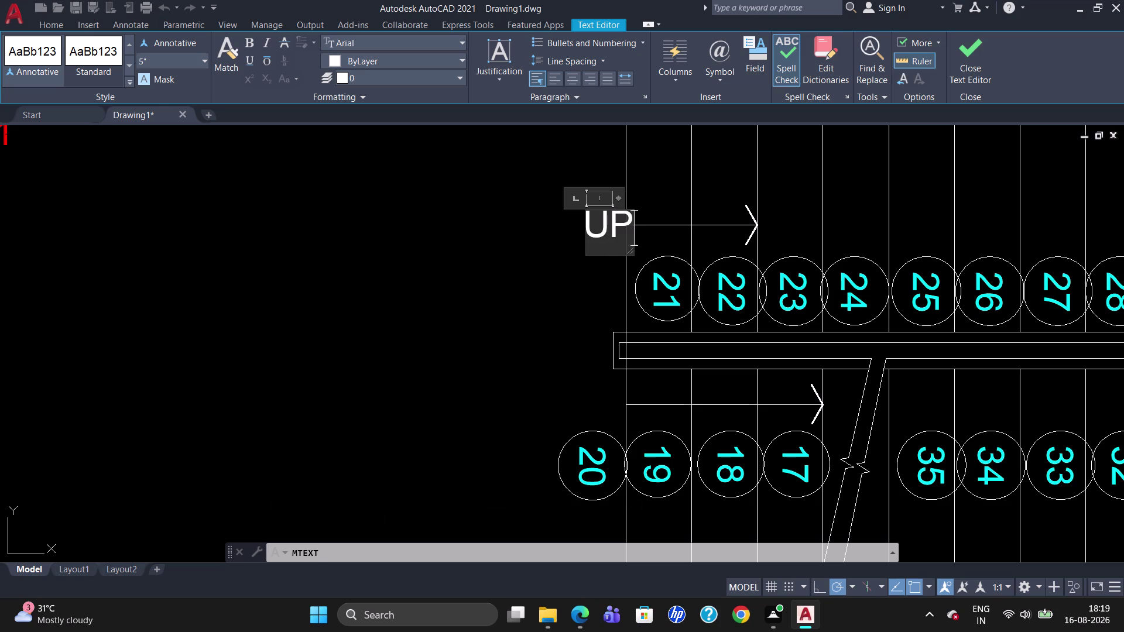
click(505, 330)
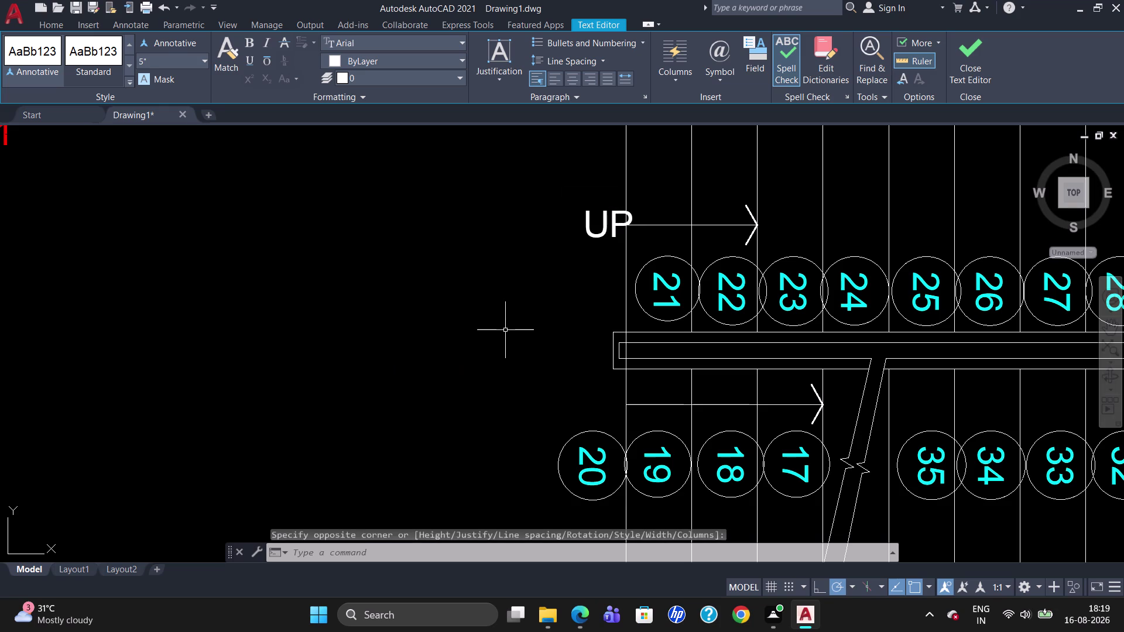
click(612, 223)
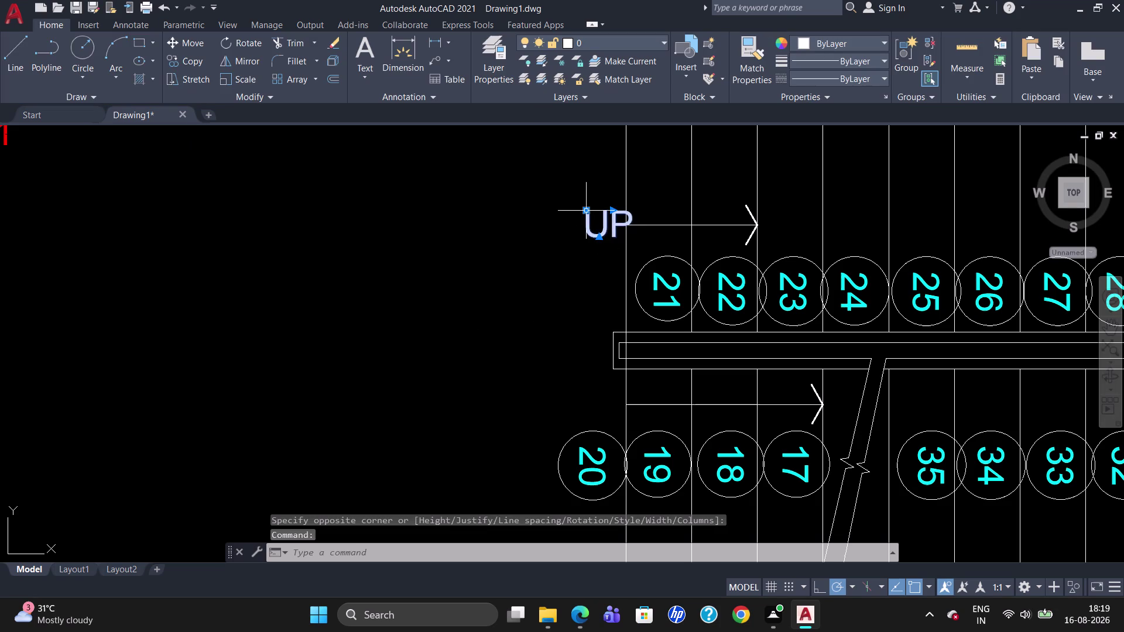
Nudge the UP label slightly left by its grip, then exit its editing.
click(587, 212)
click(585, 212)
click(575, 209)
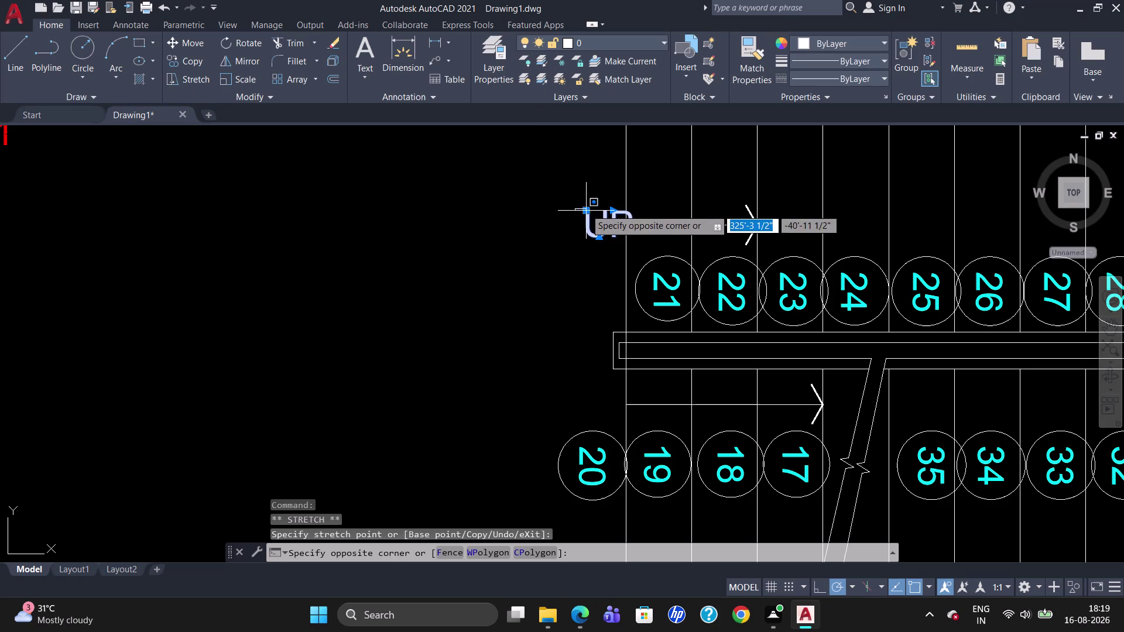
click(586, 209)
drag(587, 209, 573, 212)
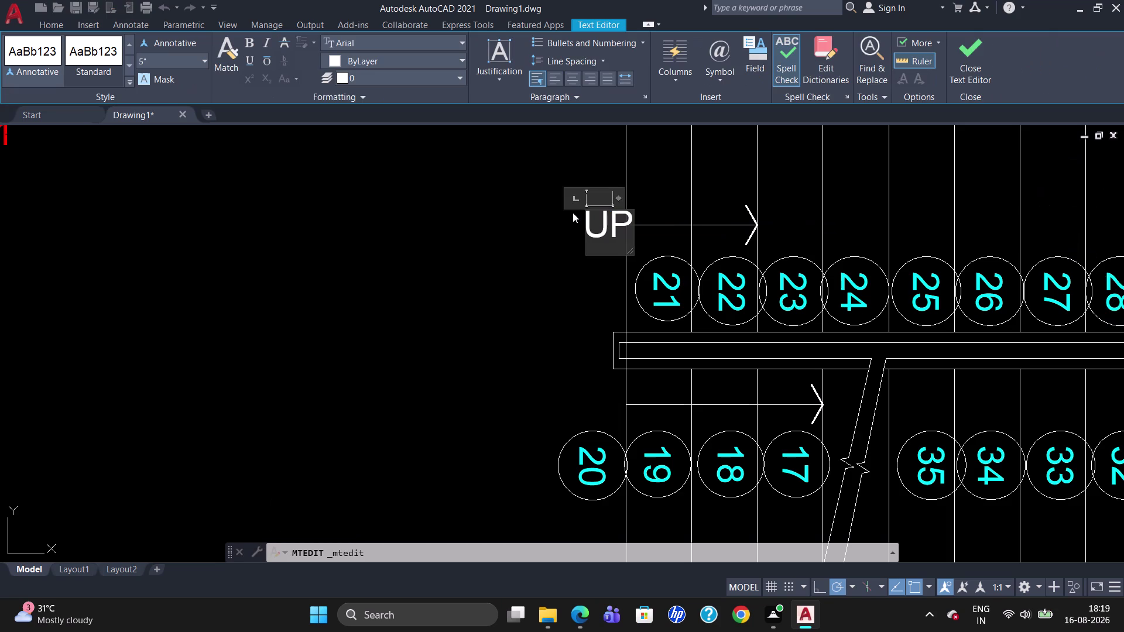
key(Escape)
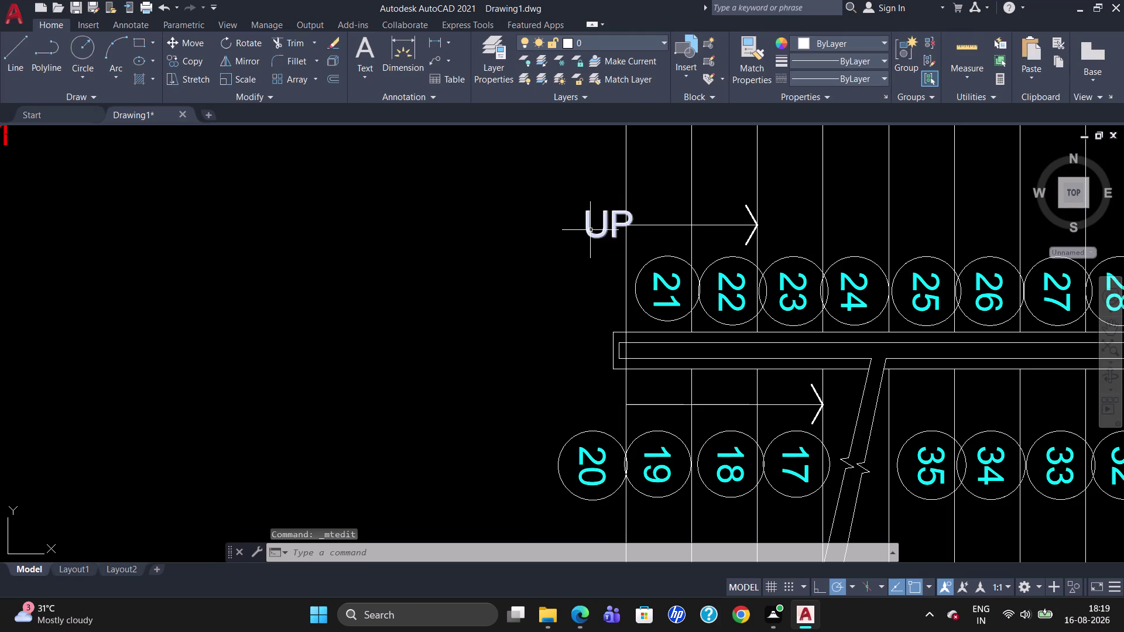
Rotate the UP label with RO so it reads vertically.
click(590, 230)
text(R)
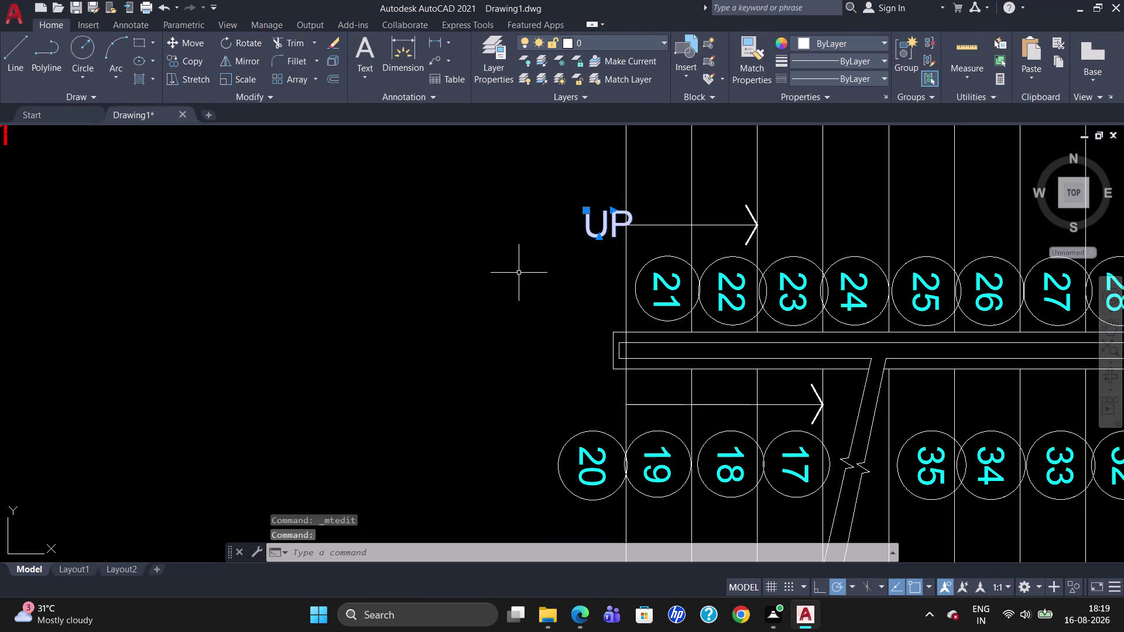
text(O)
key(Return)
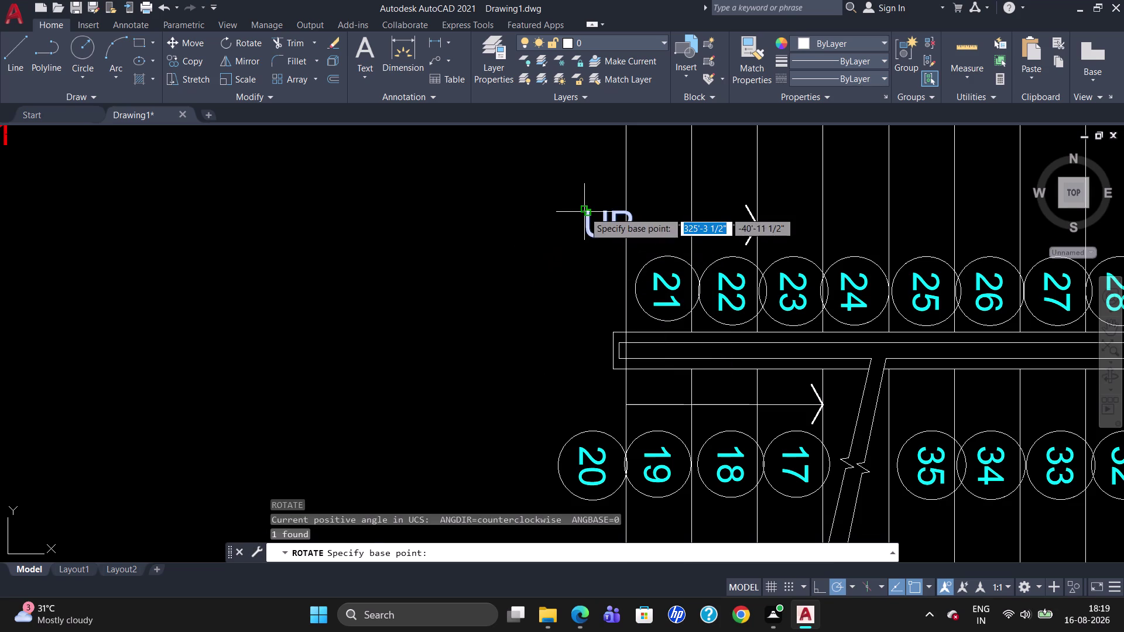
click(584, 212)
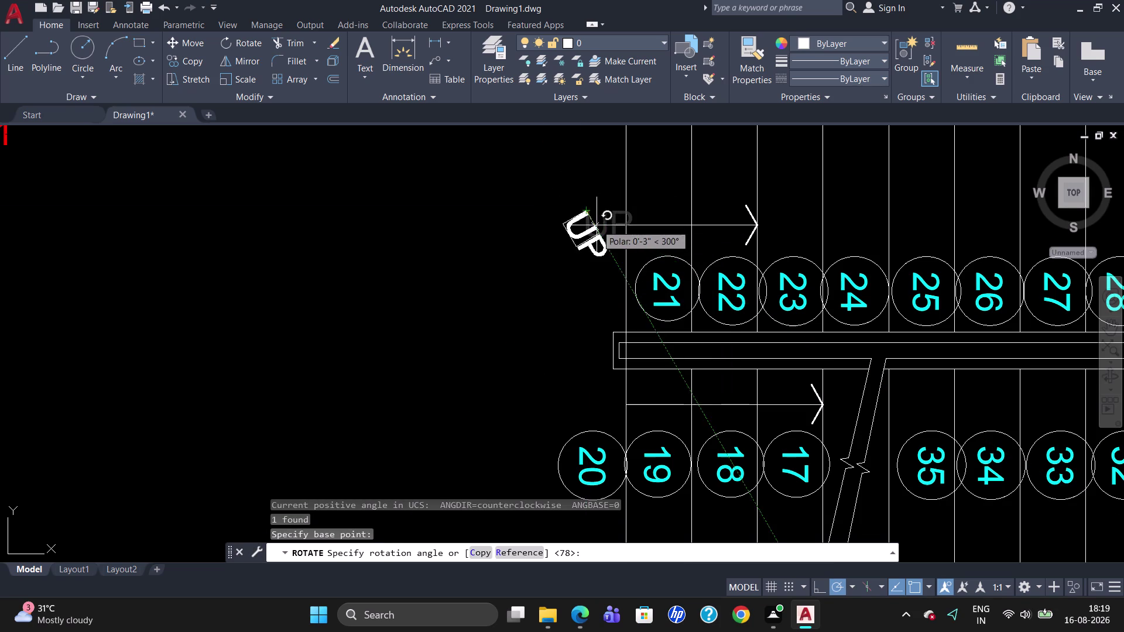
click(589, 236)
Move the rotated UP label beside the start of the upper arrow line.
click(576, 231)
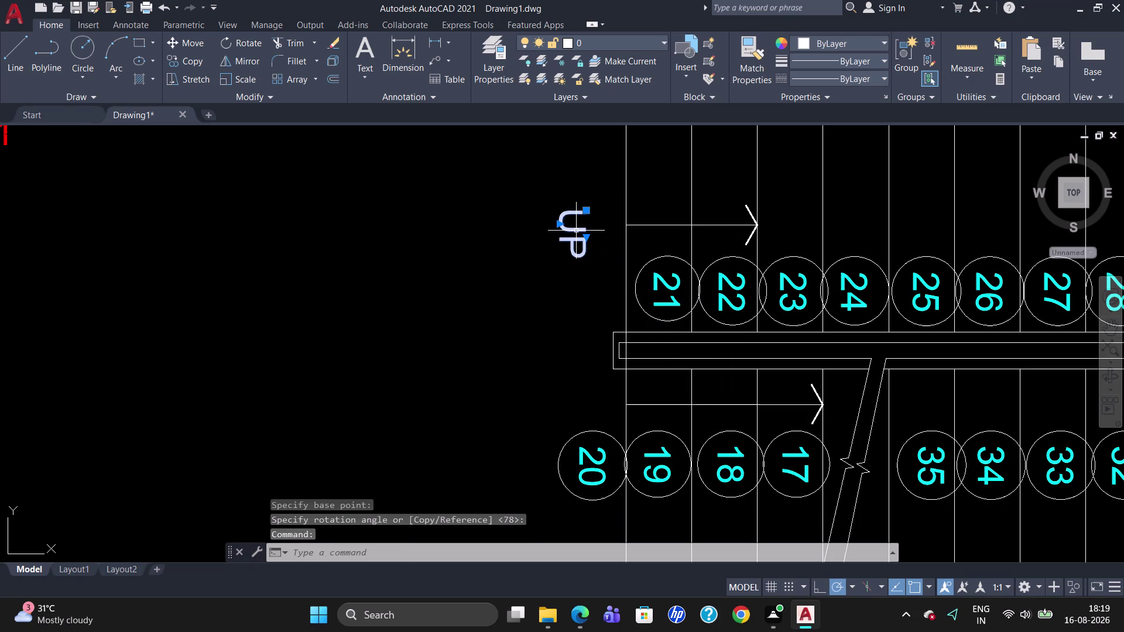
drag(587, 212, 612, 217)
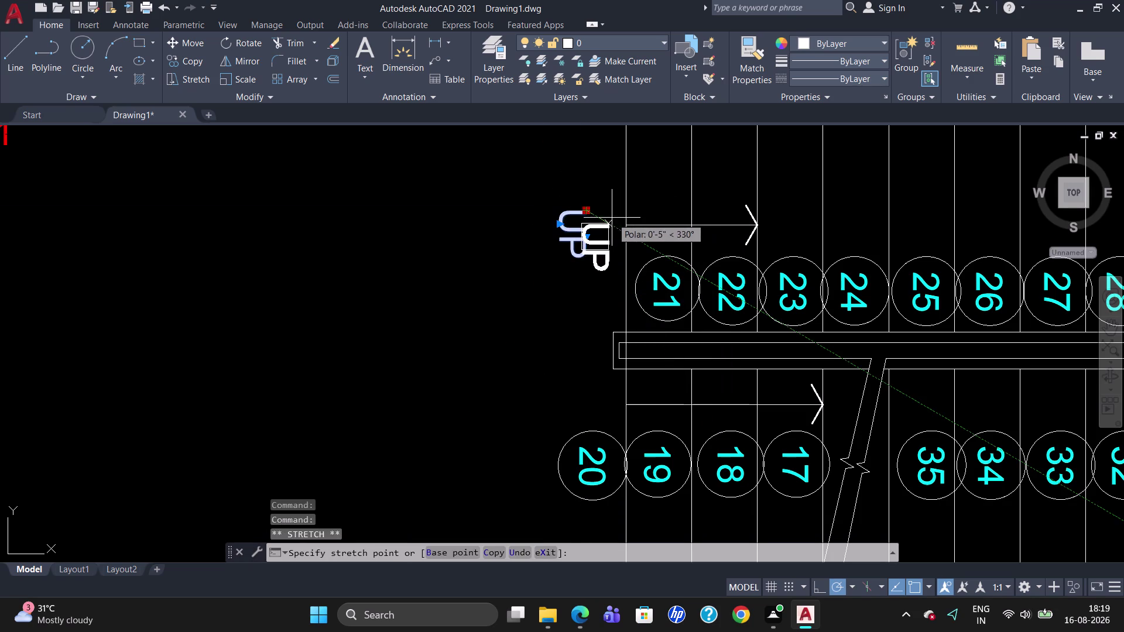
drag(612, 218, 617, 213)
click(617, 213)
key(Escape)
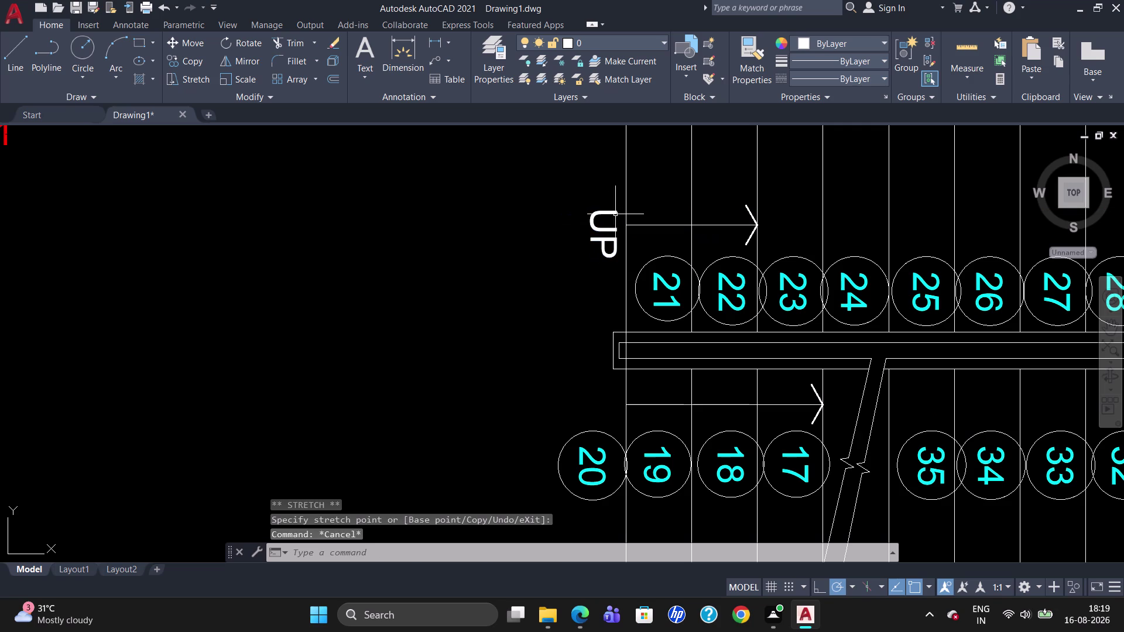
click(597, 223)
Copy the vertical UP label down to the lower walking arrow.
text(CO)
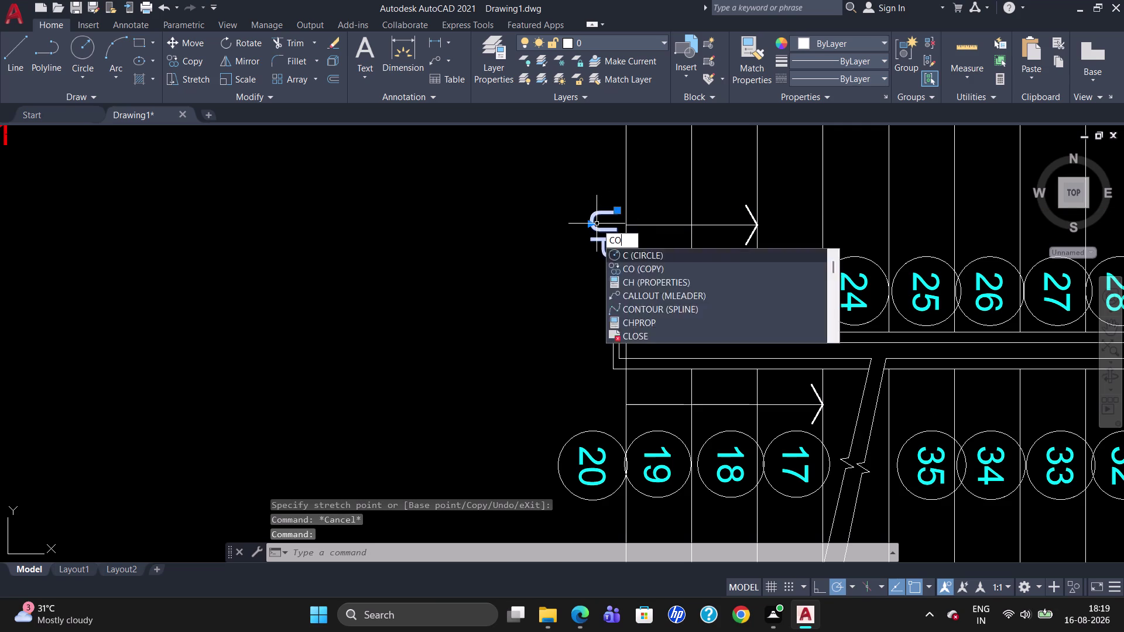
key(Return)
click(620, 211)
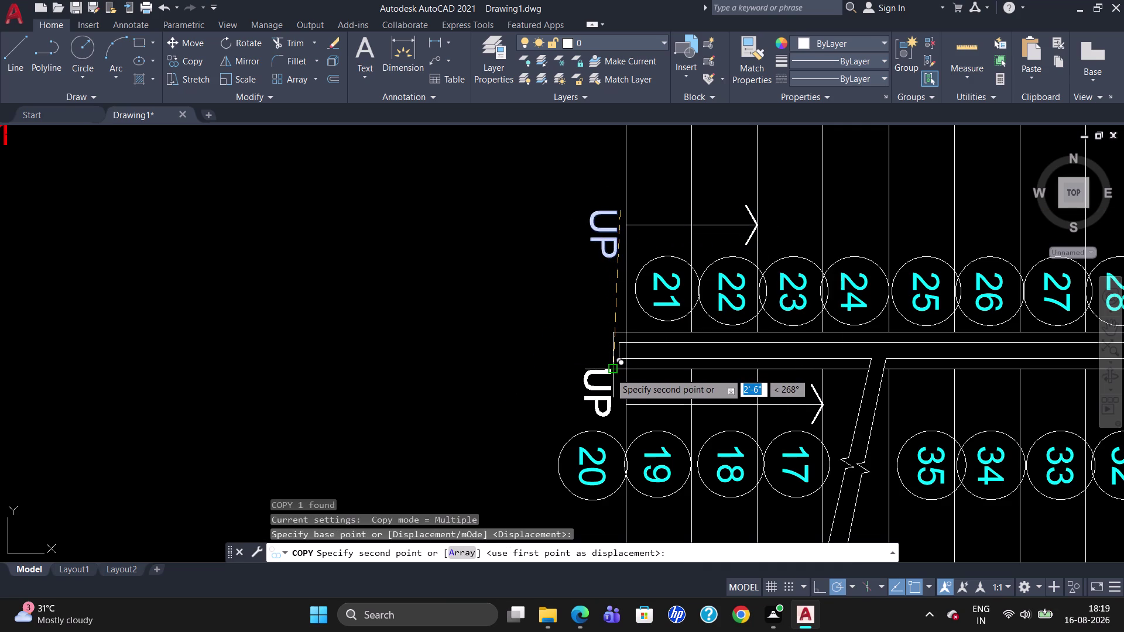
click(619, 377)
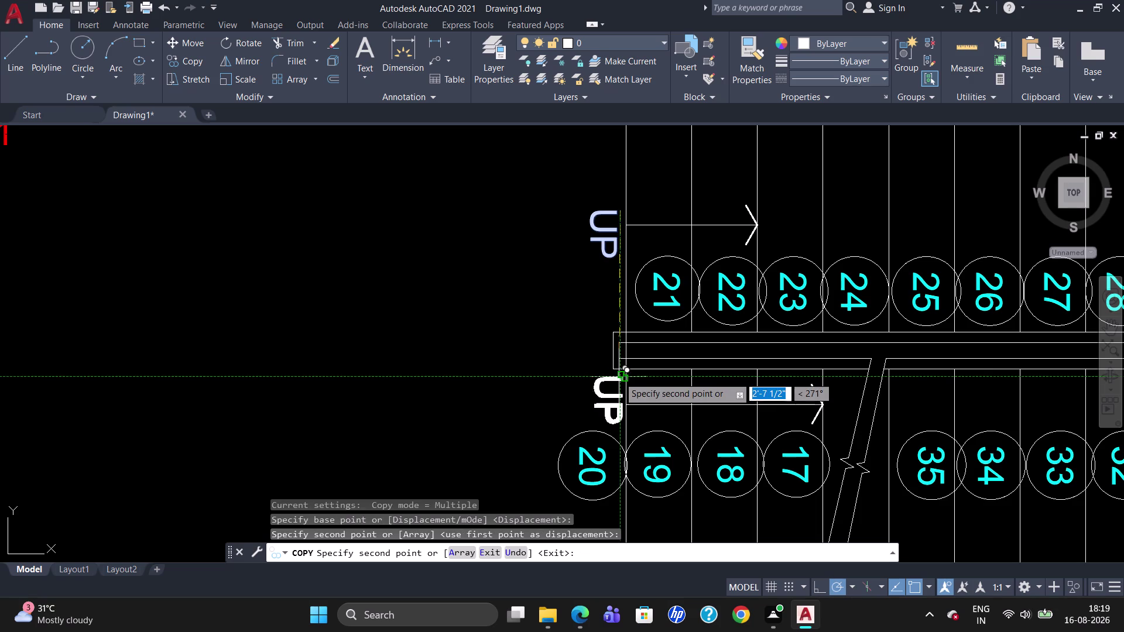
key(Escape)
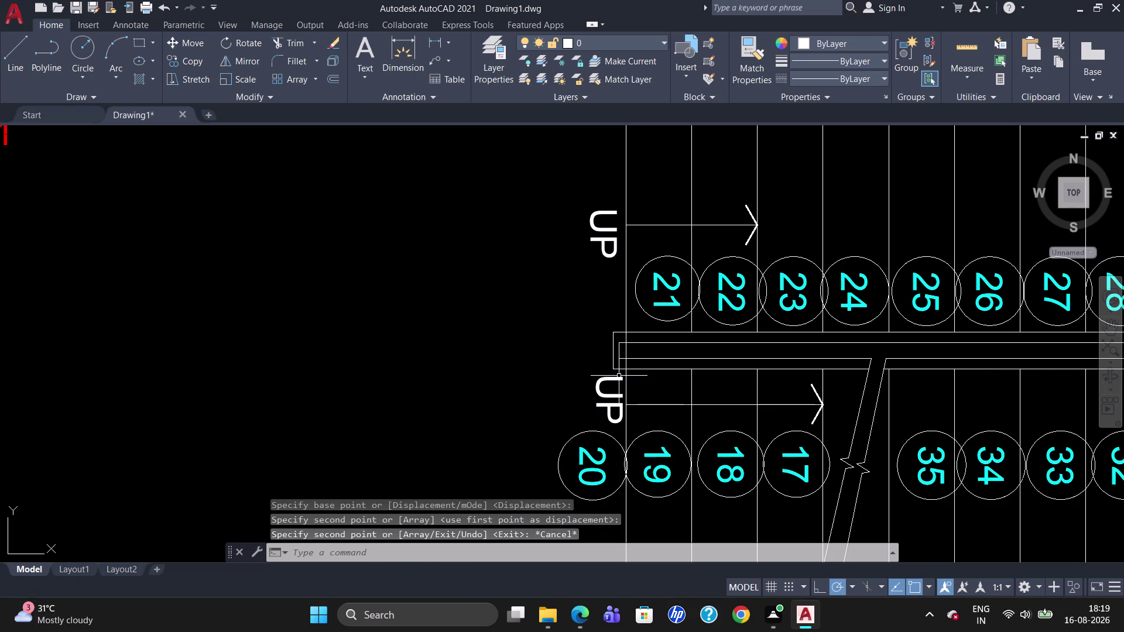
Change the copied label's text from UP to DN and keep the change.
double_click(601, 391)
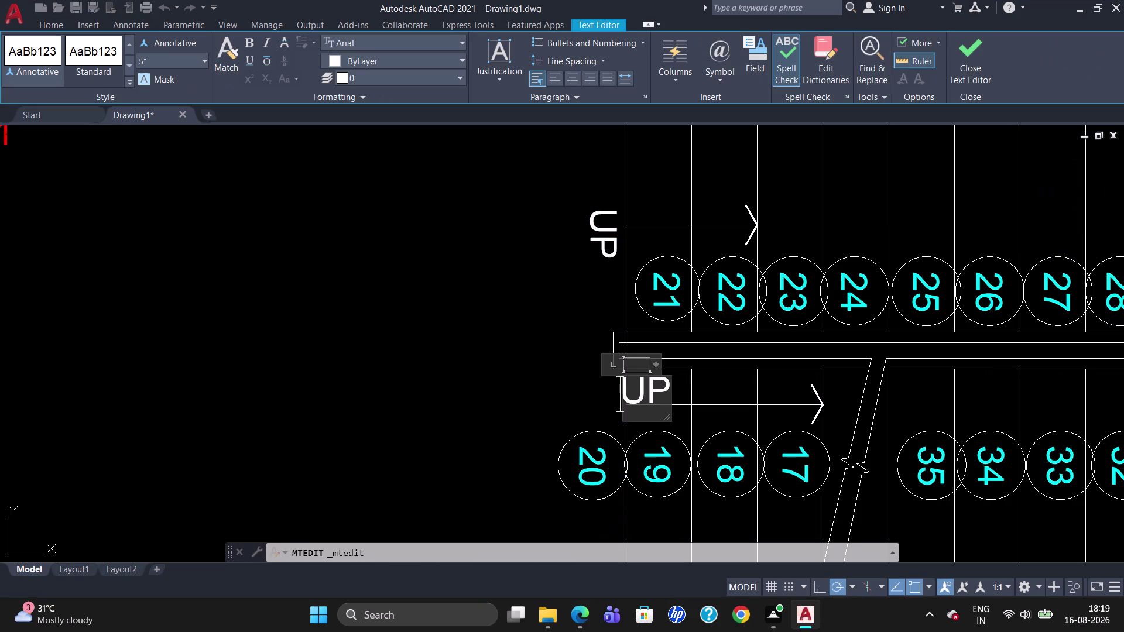
key(Right)
key(Right)
key(Right)
key(BackSpace)
key(BackSpace)
text(DN)
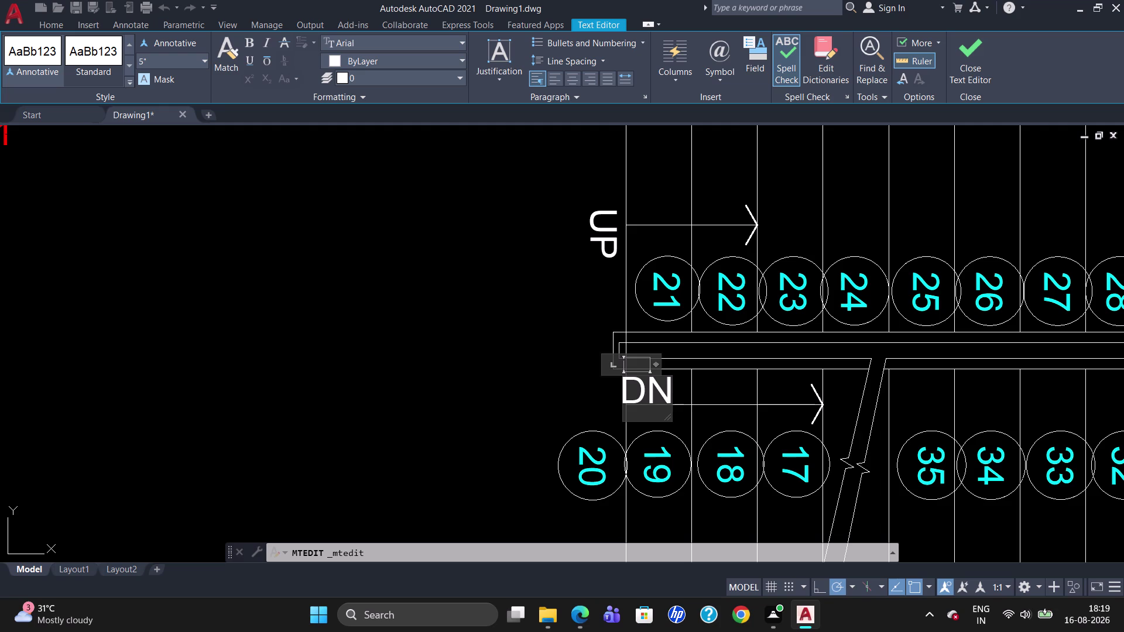
key(Escape)
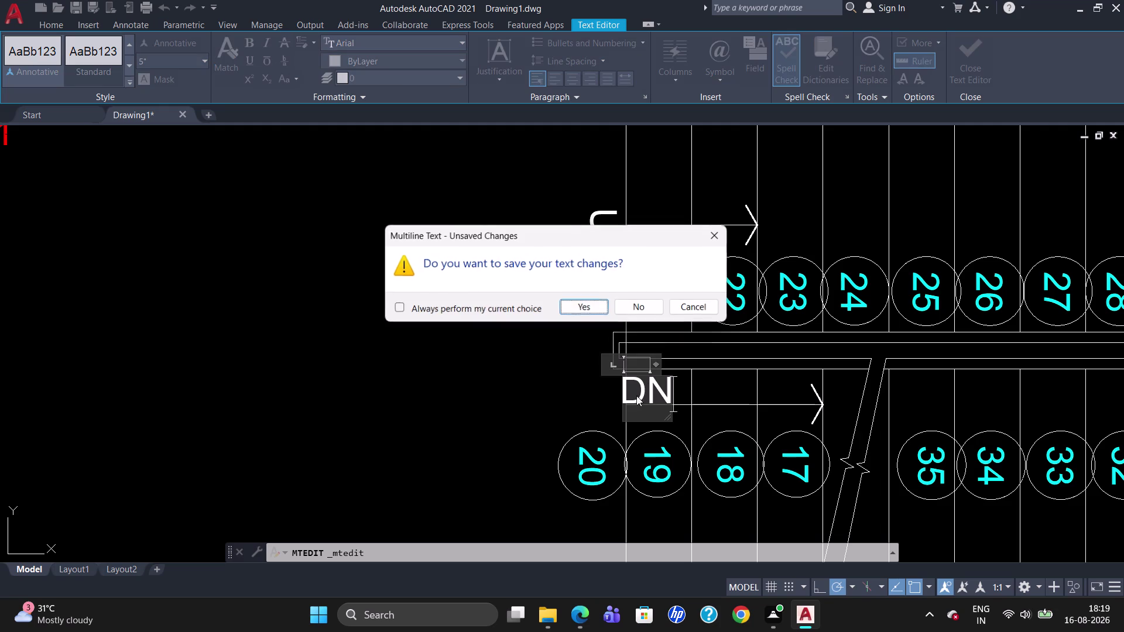
click(580, 310)
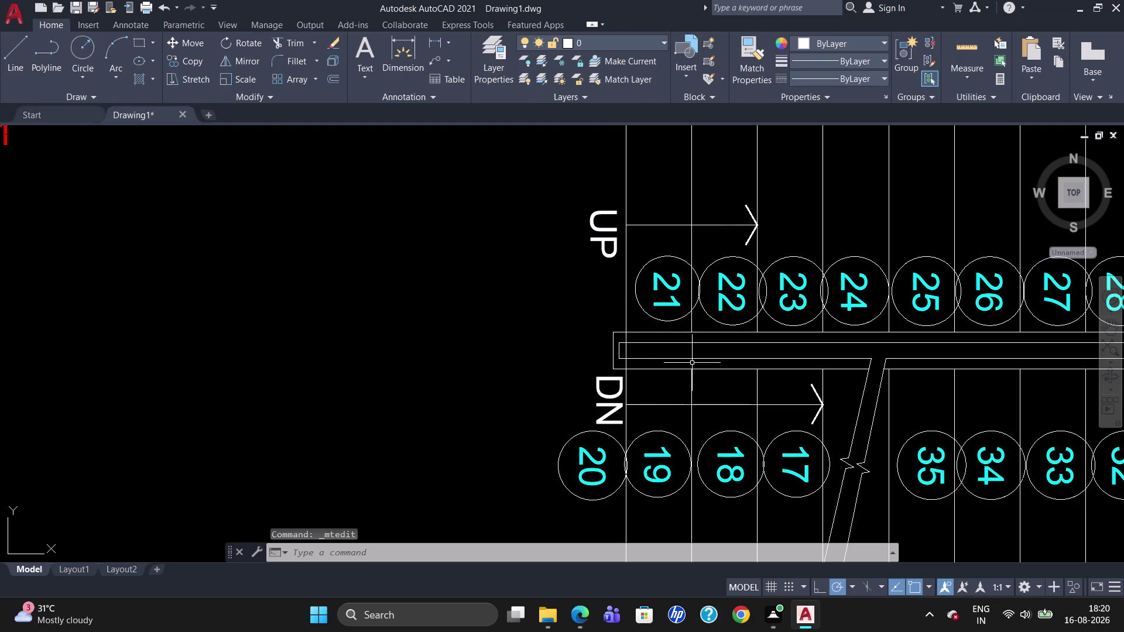
Try placing a circle at the UP line start twice, cancelling both attempts.
key(c)
key(Return)
click(627, 229)
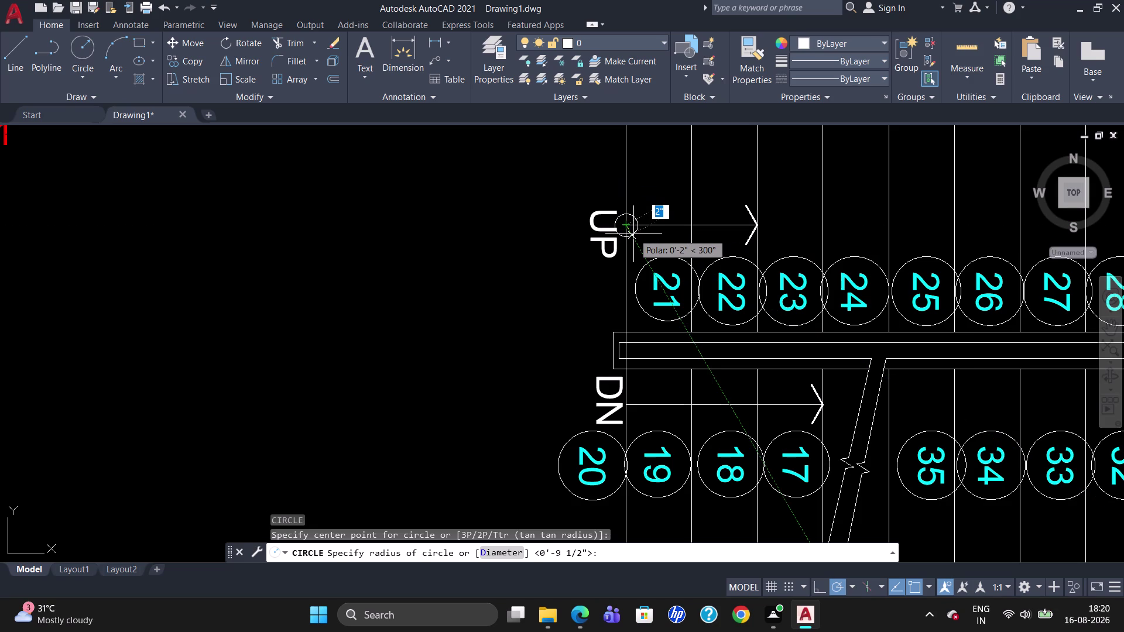
key(Escape)
key(c)
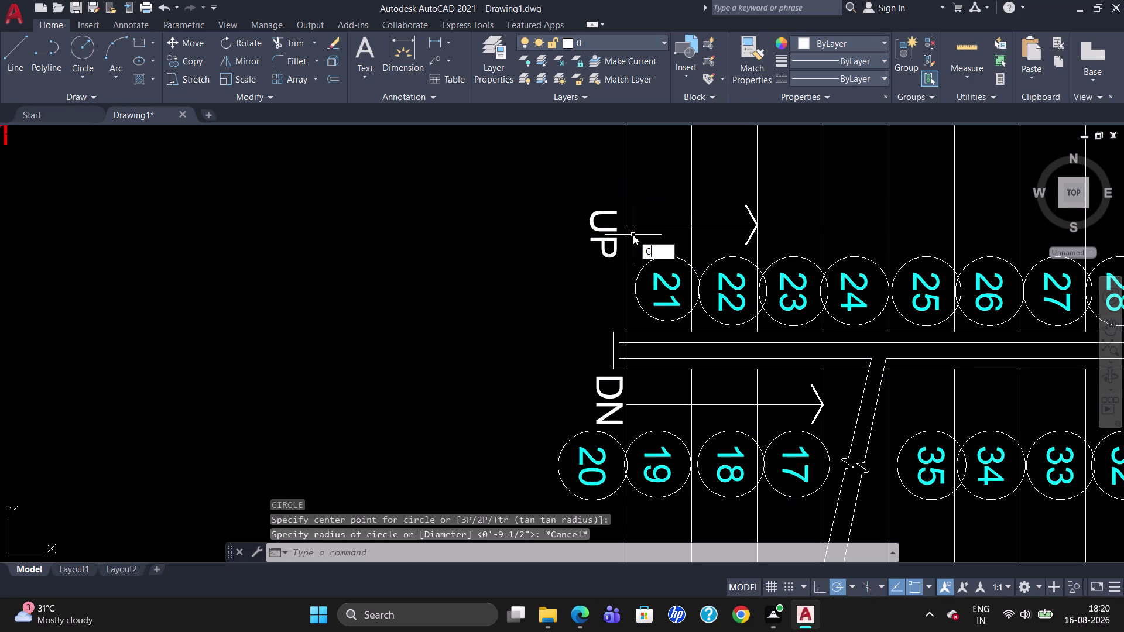
key(Return)
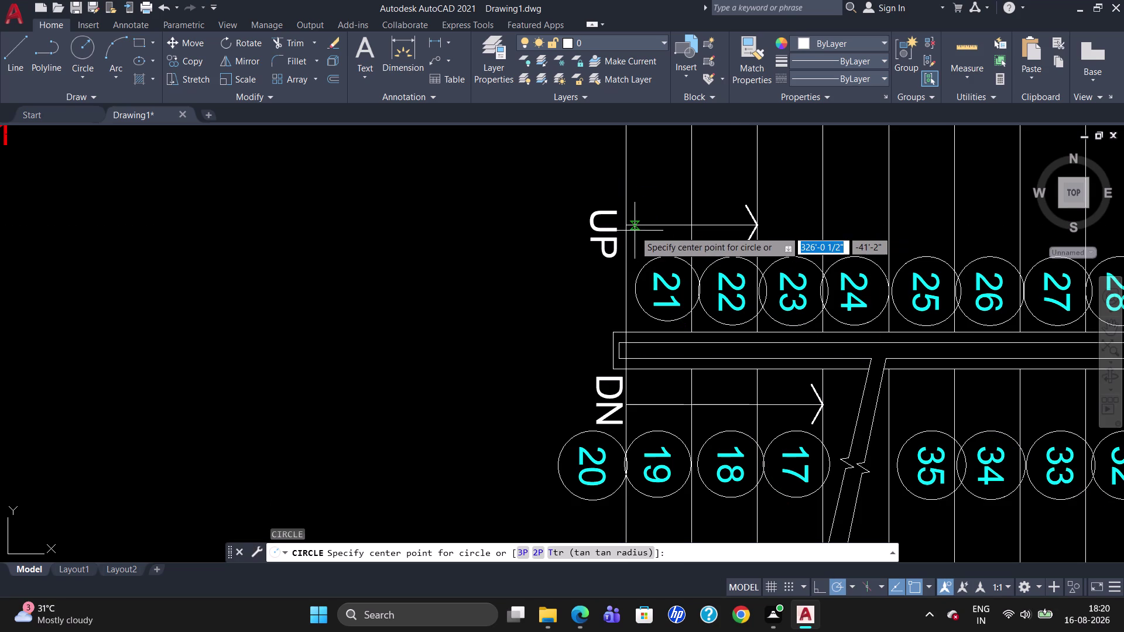
click(634, 230)
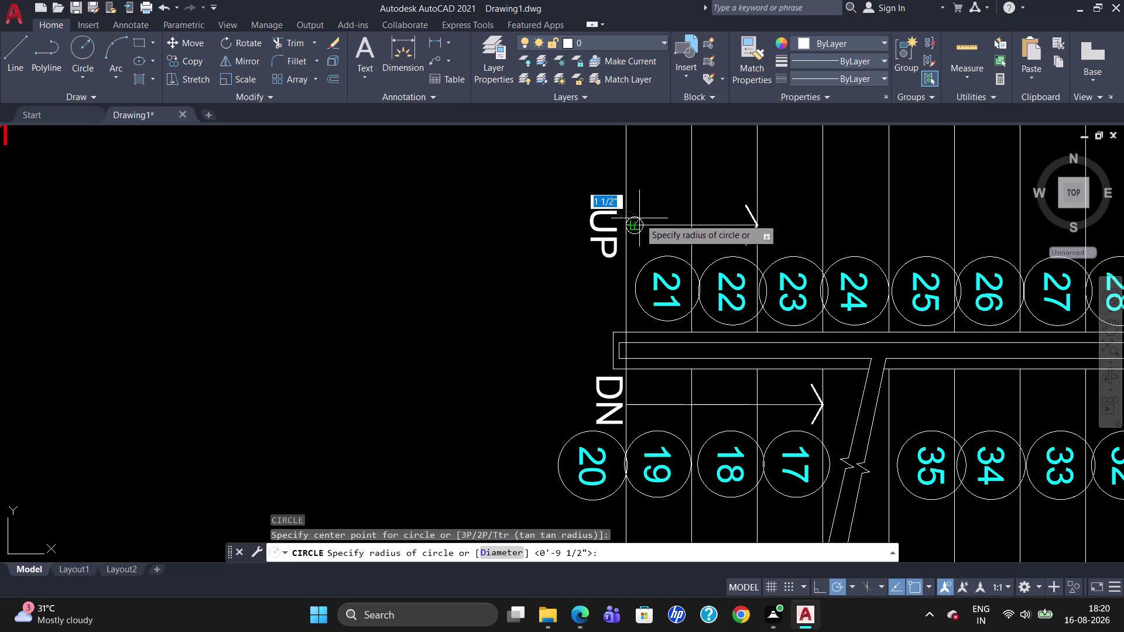
click(639, 218)
key(Escape)
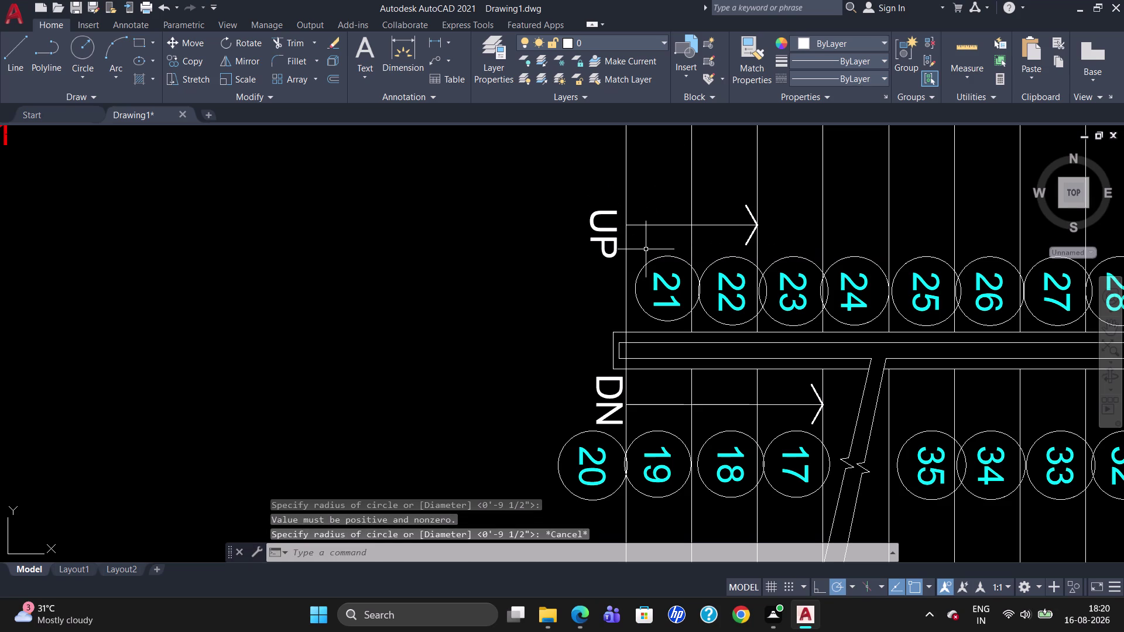
key(c)
Draw a 1 1/2-inch-radius circle centred on the UP line's starting end.
key(Return)
scroll(up, 3)
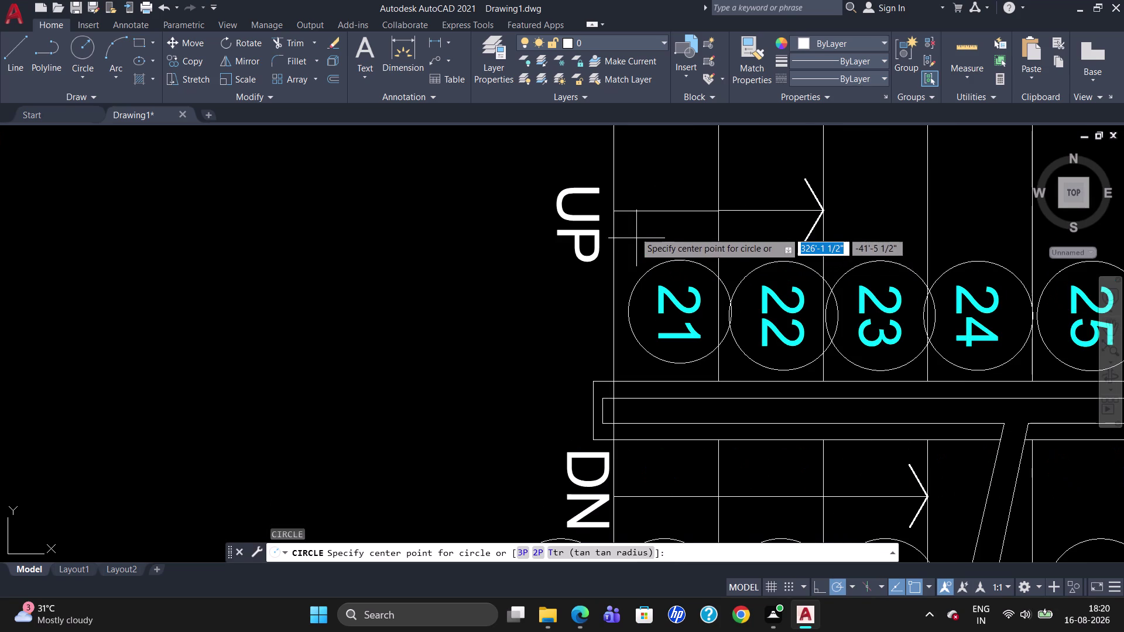
click(630, 213)
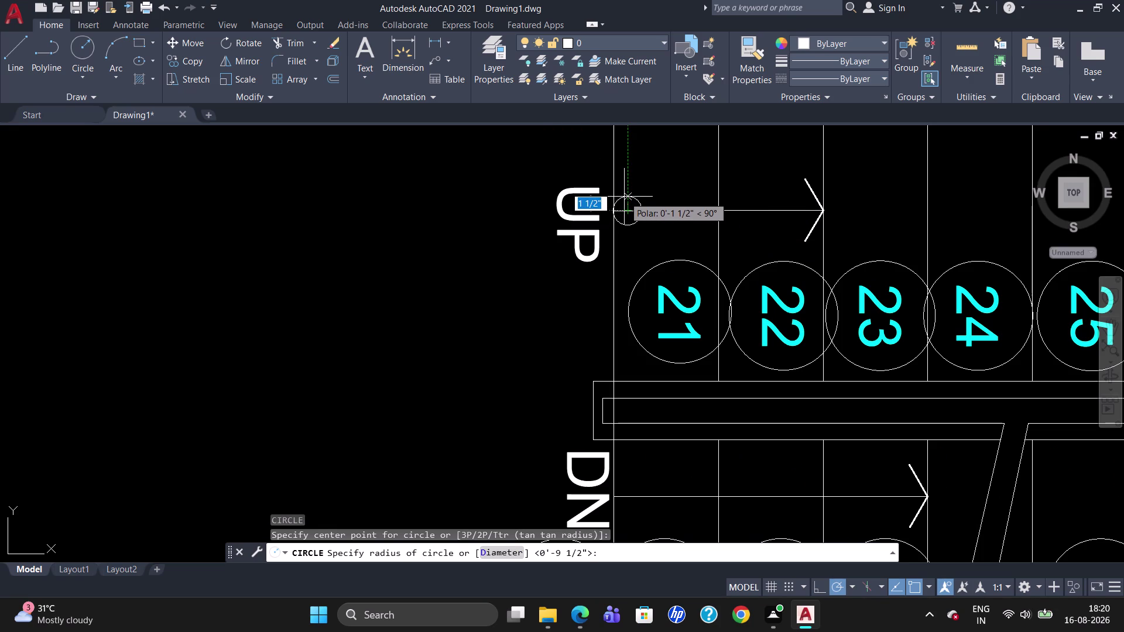
click(624, 197)
key(Escape)
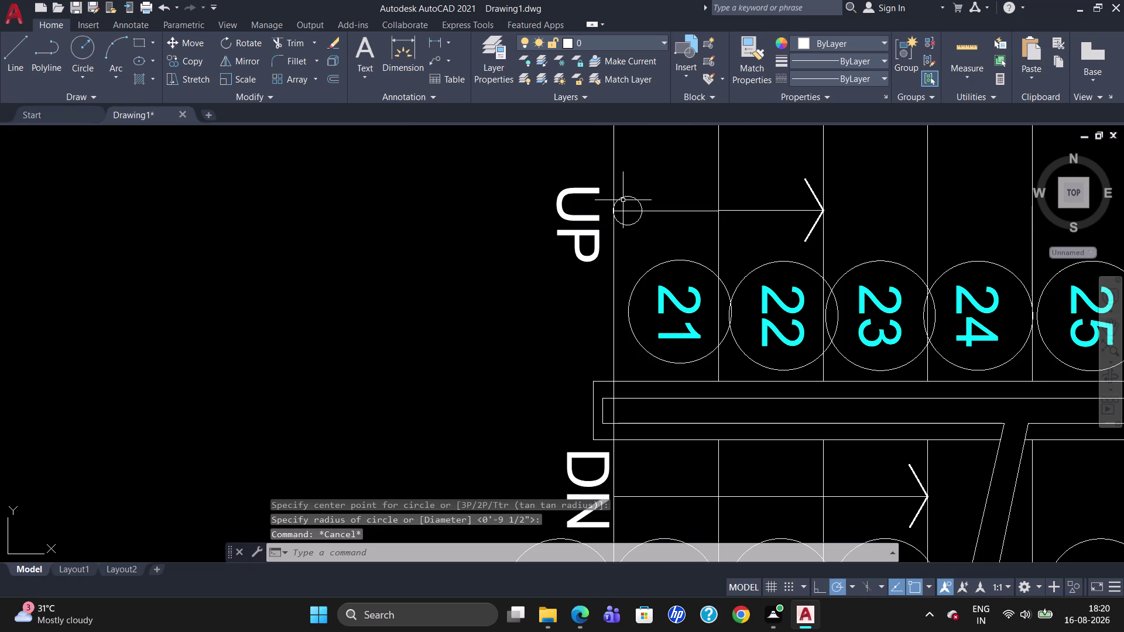
scroll(down, 3)
key(c)
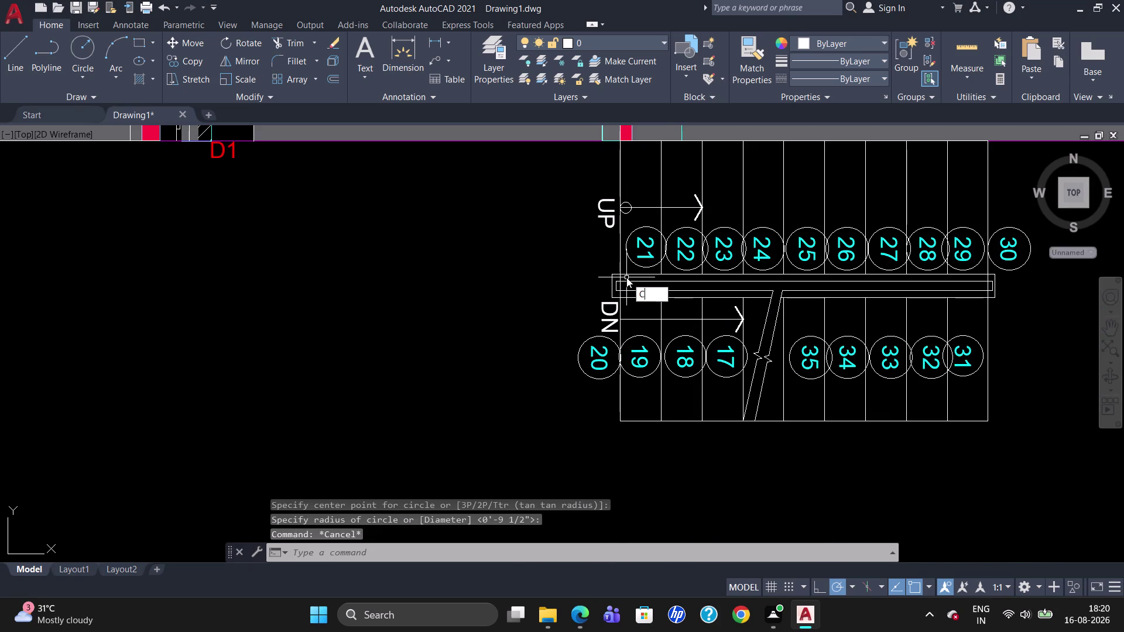
key(Escape)
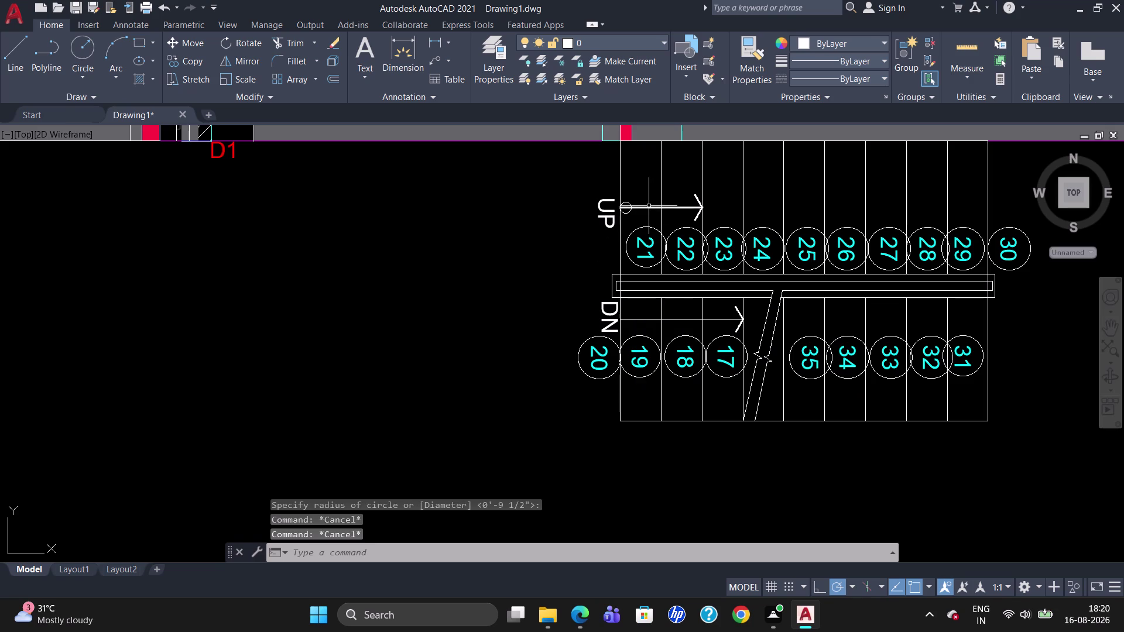
click(627, 201)
Copy the start circle from its centre to the starting end of the DN line.
key(c)
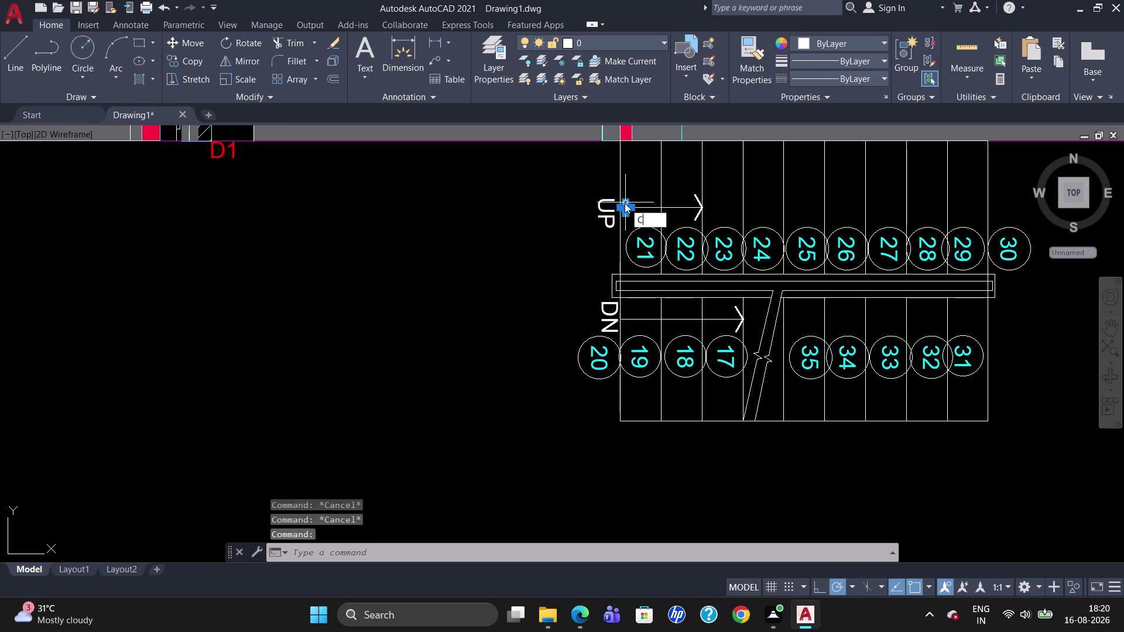
key(o)
key(Return)
click(625, 203)
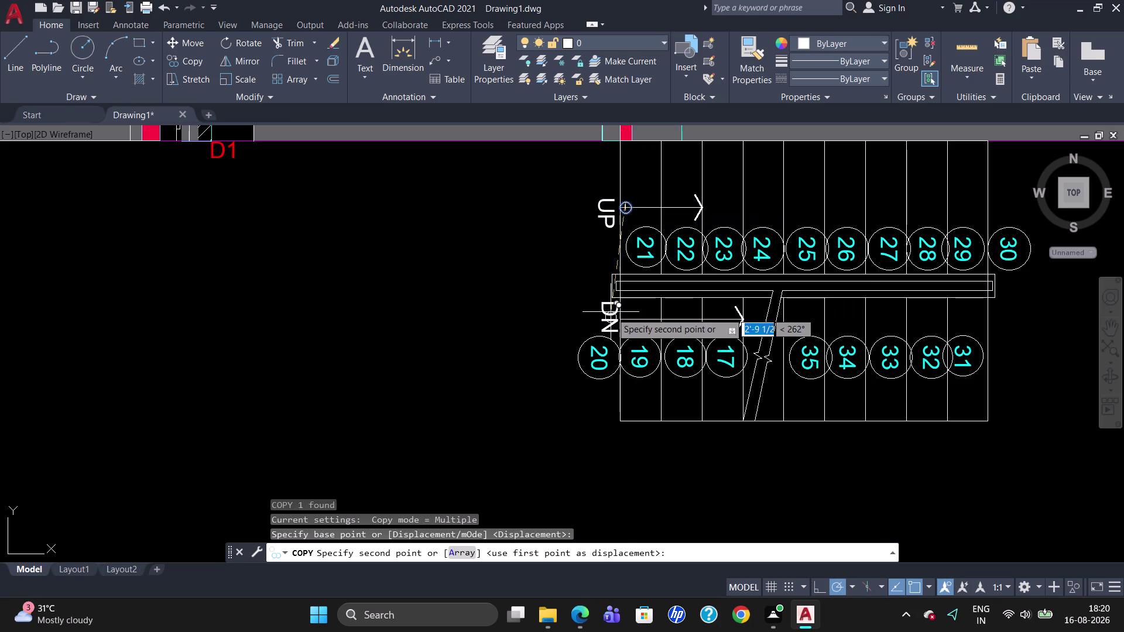
scroll(up, 3)
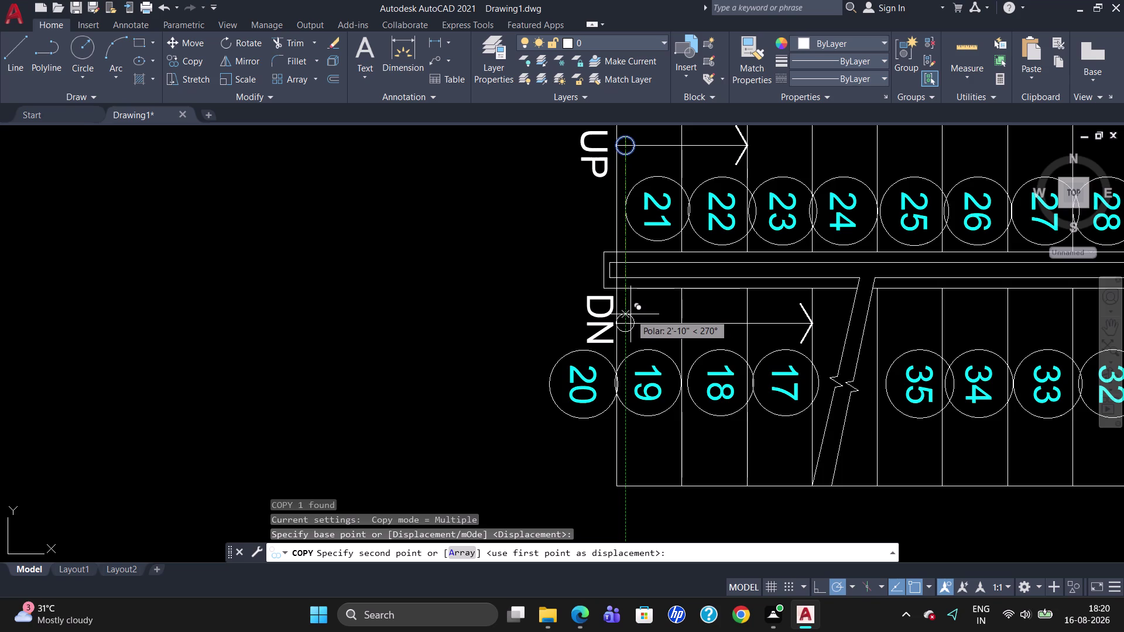
click(630, 315)
key(Escape)
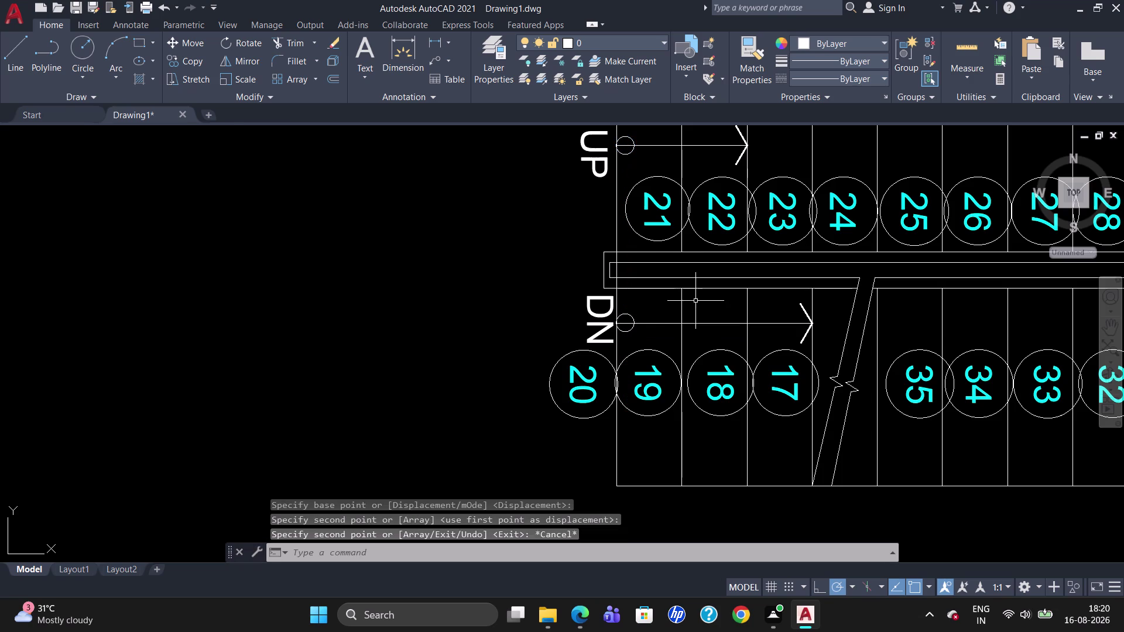
scroll(down, 3)
scroll(down, 3)
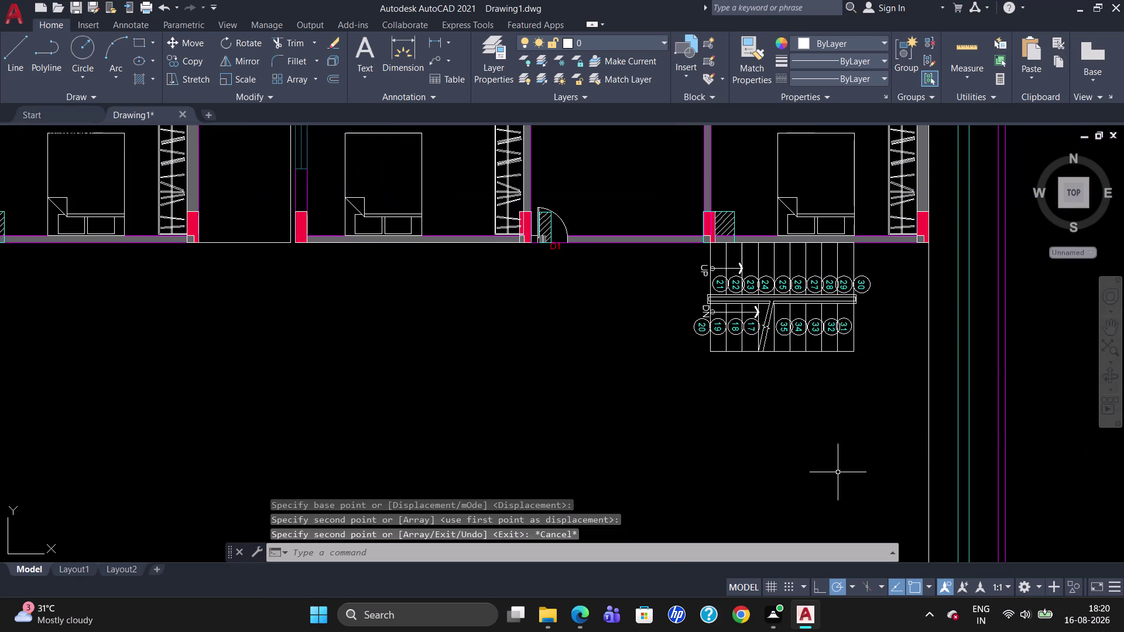
scroll(down, 3)
scroll(down, 3)
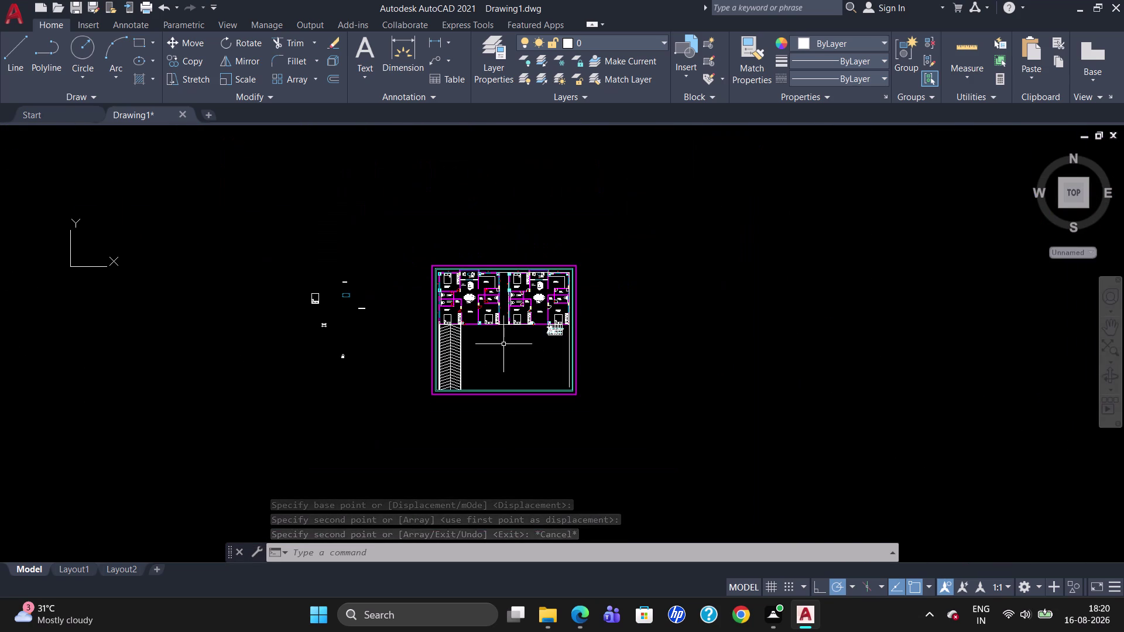
scroll(up, 3)
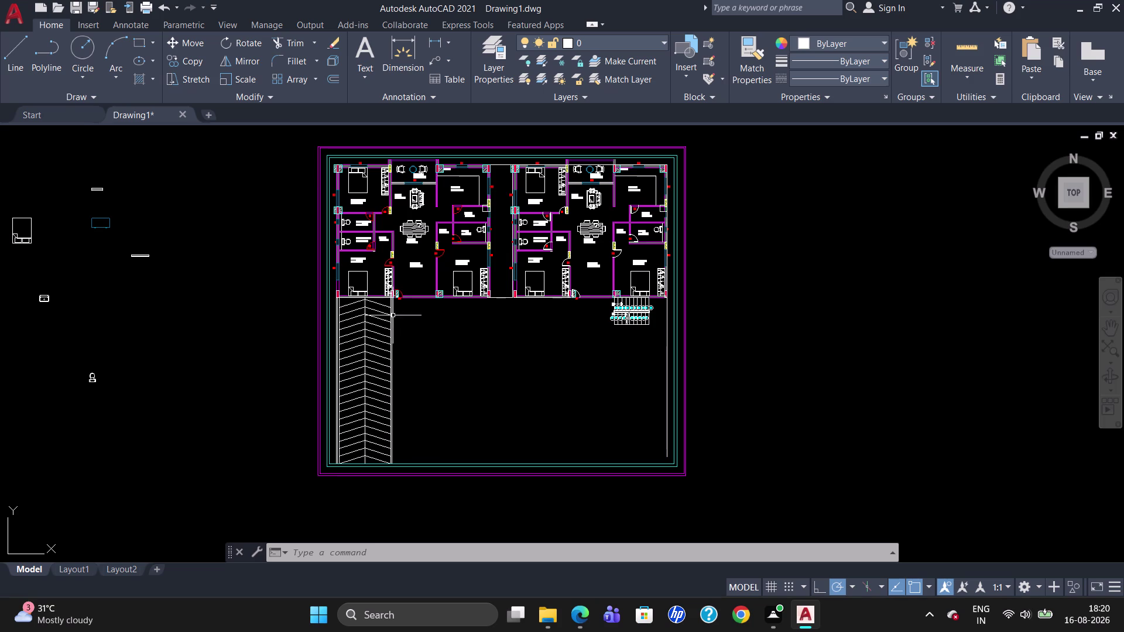
scroll(up, 3)
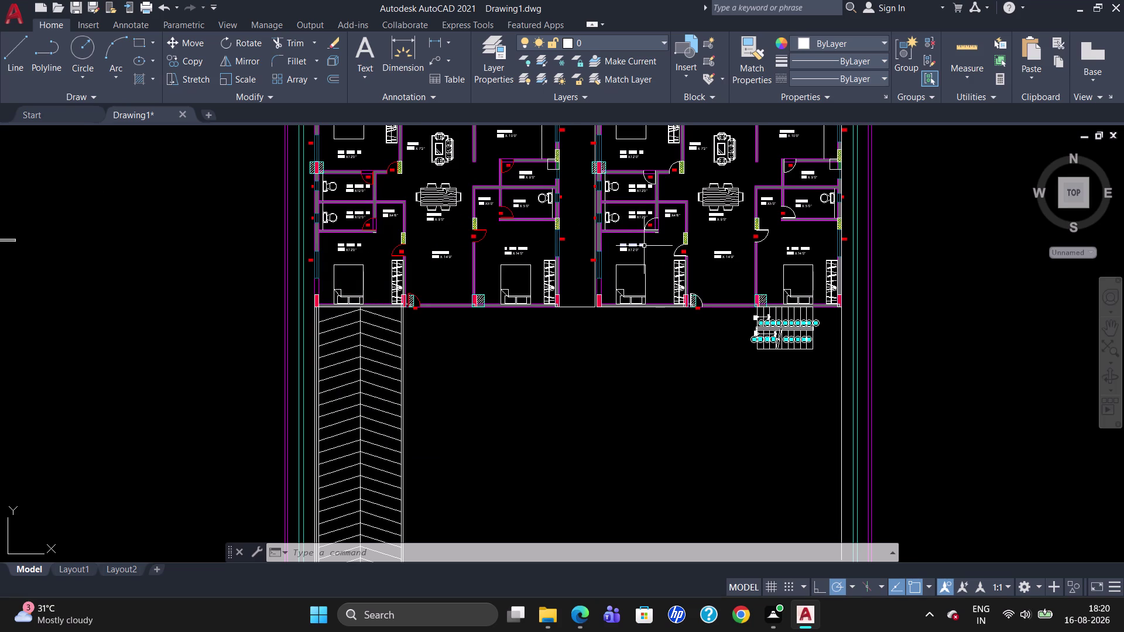
scroll(down, 3)
scroll(up, 3)
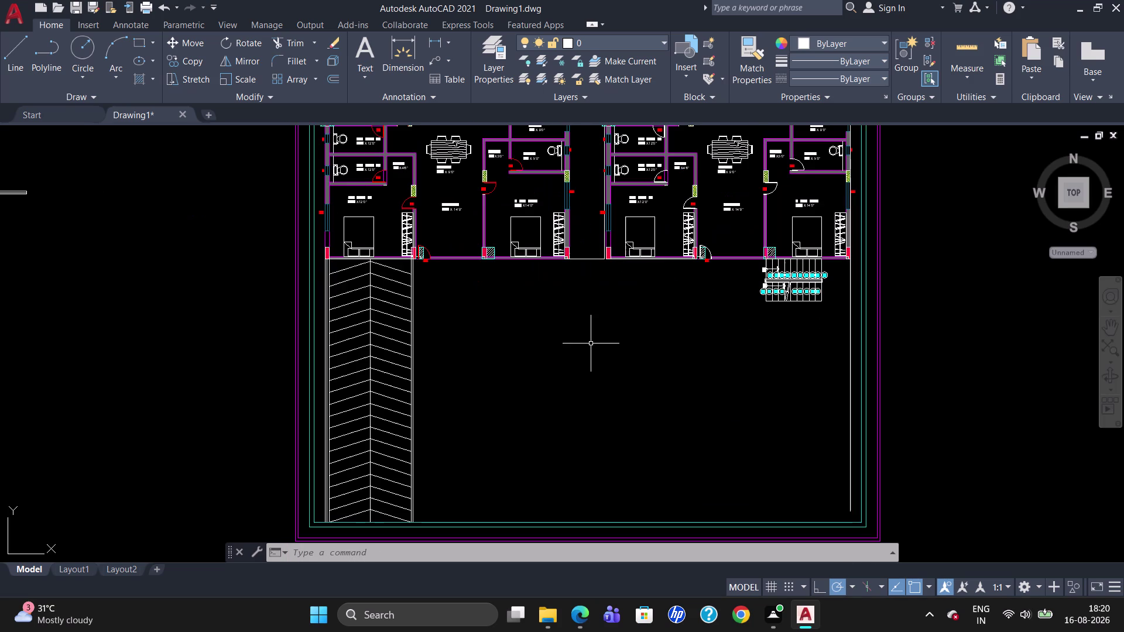
scroll(up, 3)
scroll(down, 3)
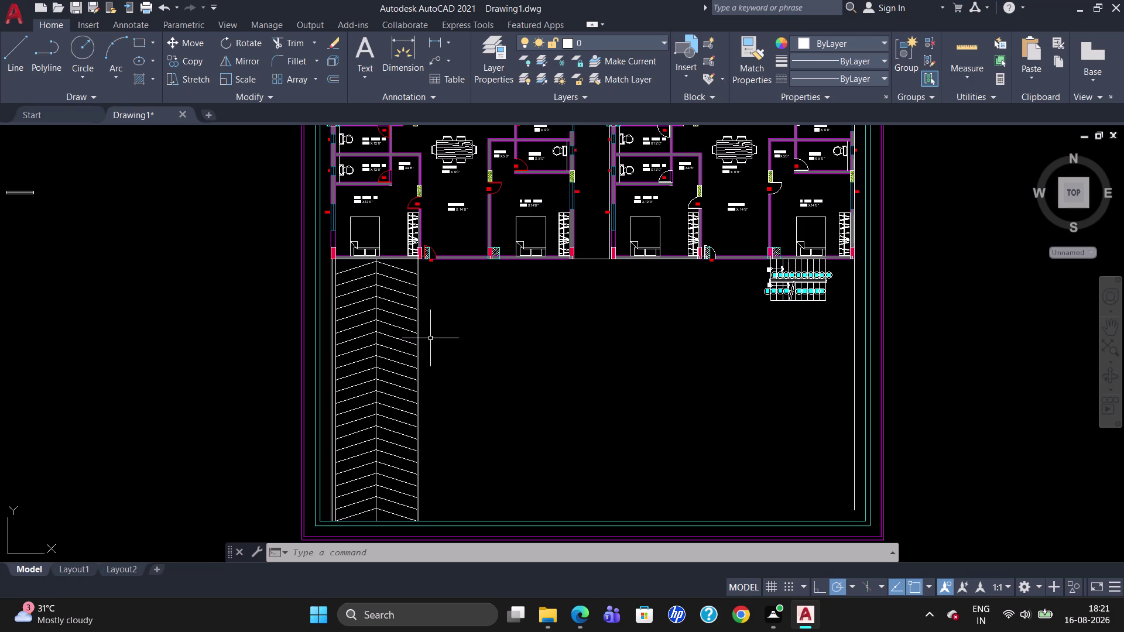
scroll(up, 3)
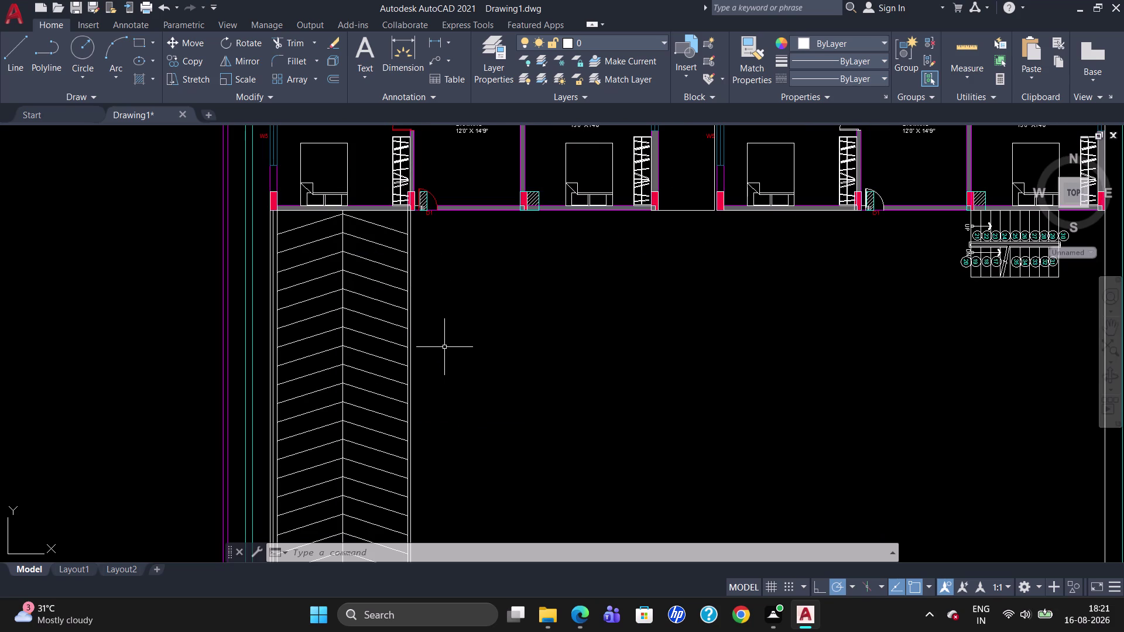
Draw a vertical line from the front wall, perpendicular to the site boundary, beside the hatched strip.
key(l)
key(Return)
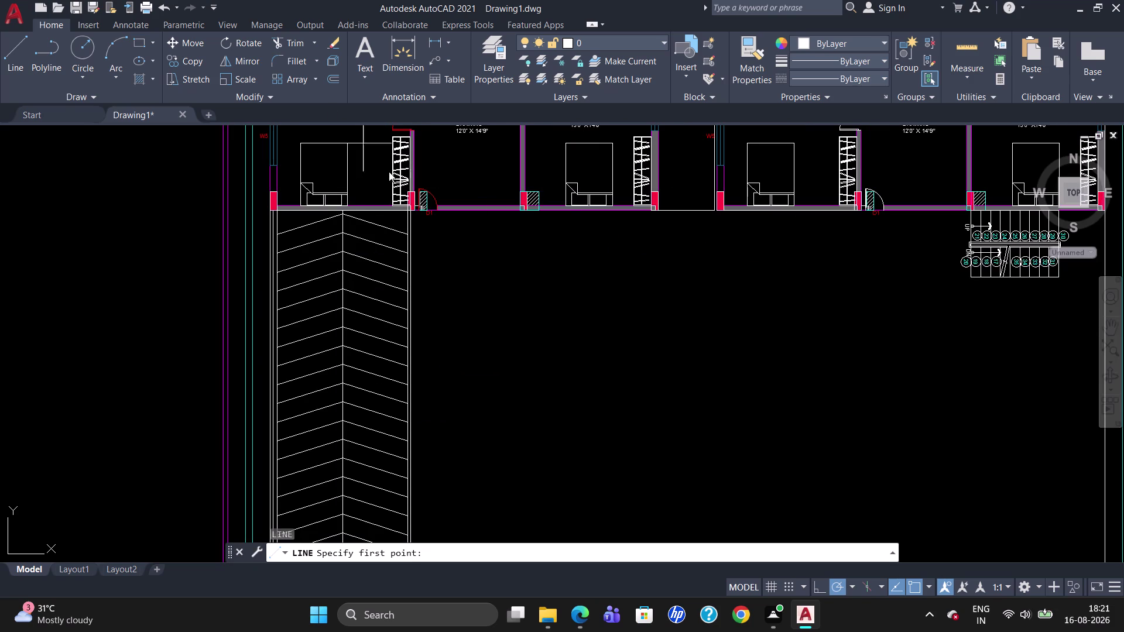
click(416, 216)
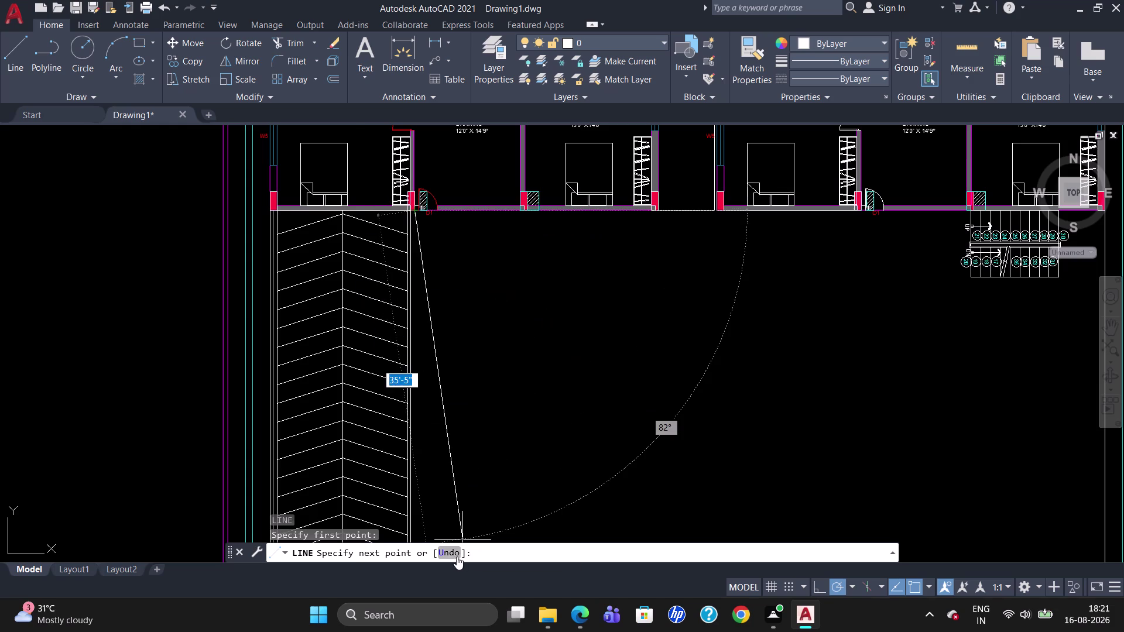
scroll(up, 3)
scroll(down, 3)
scroll(up, 3)
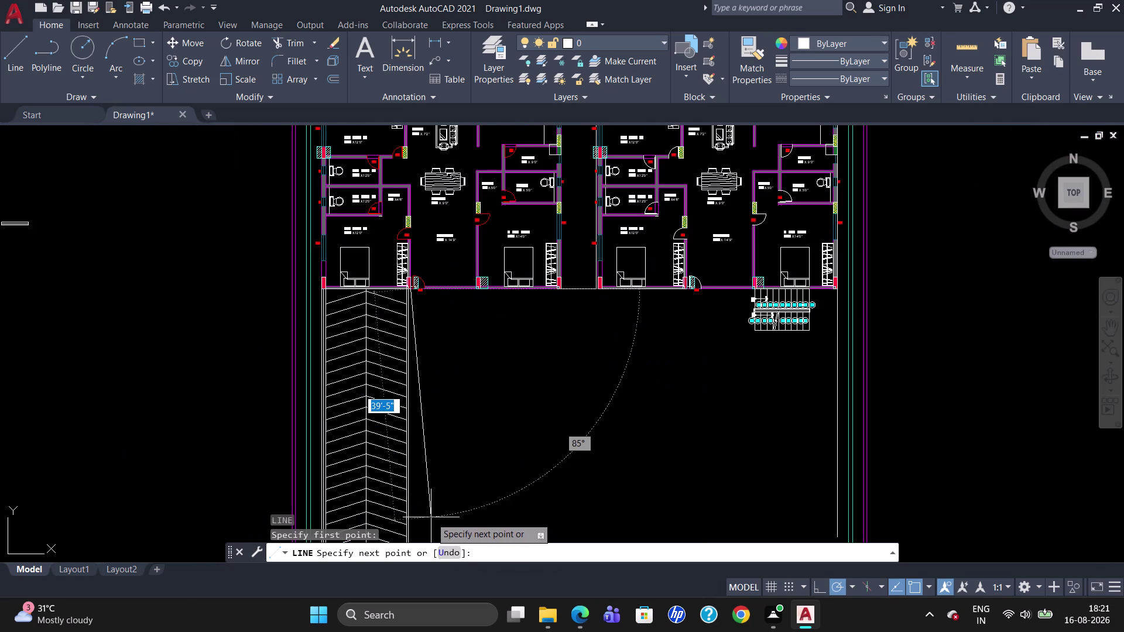
scroll(down, 3)
scroll(up, 3)
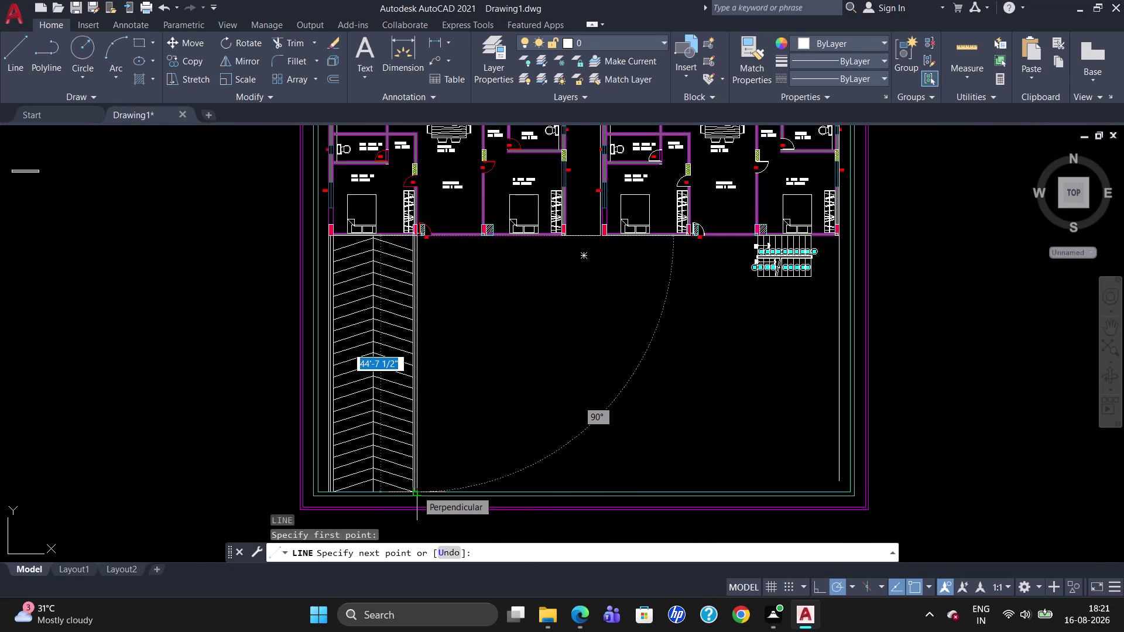
click(417, 490)
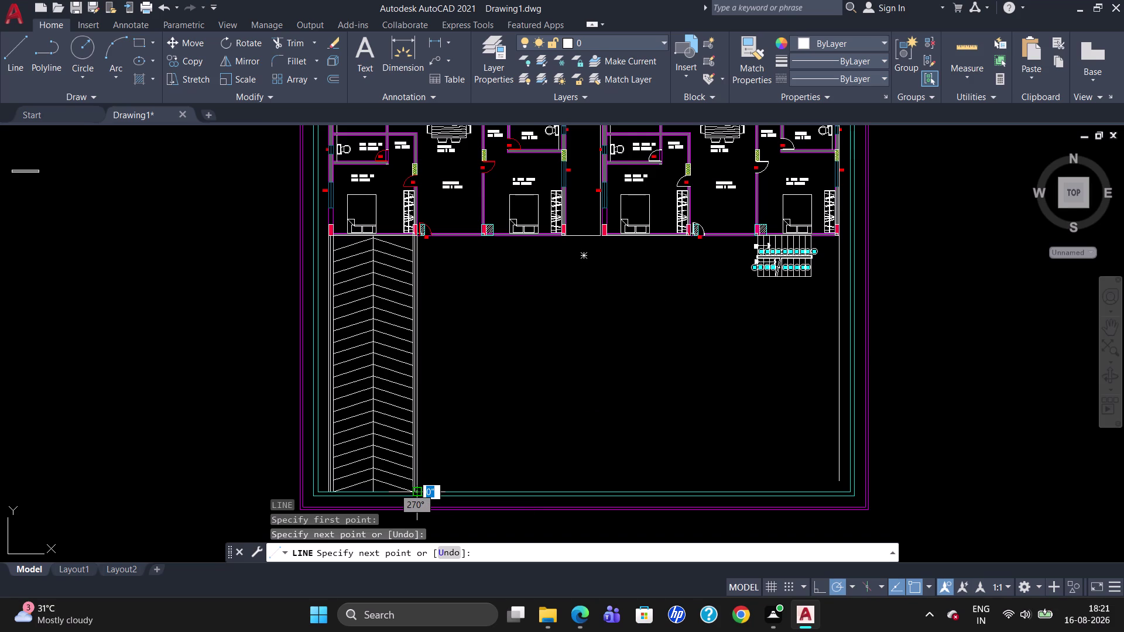
key(Escape)
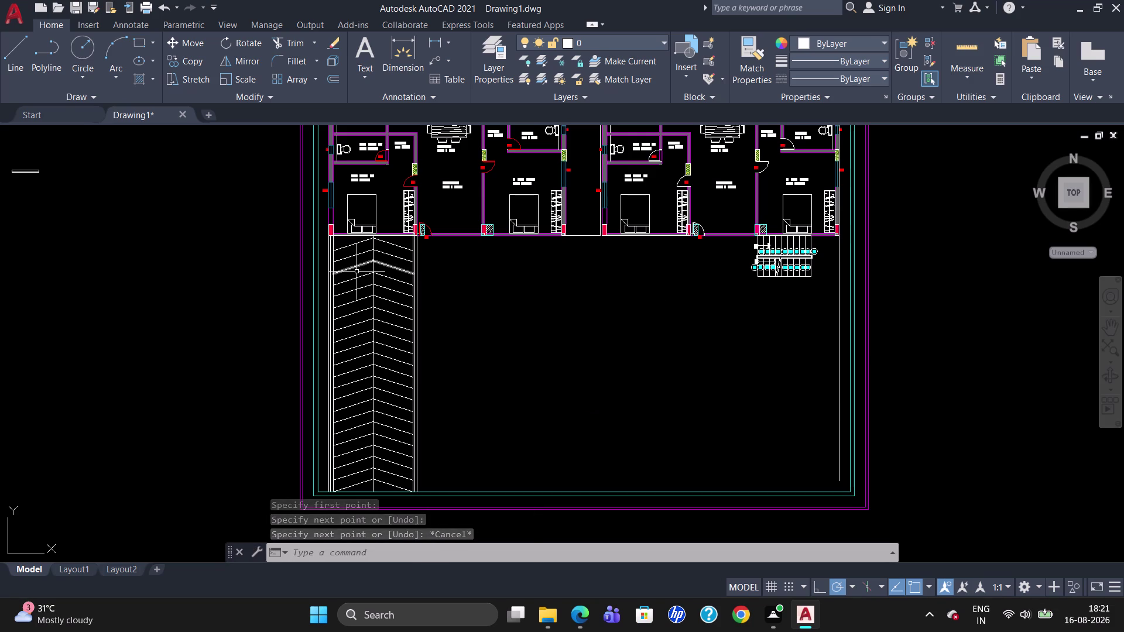
key(l)
key(Return)
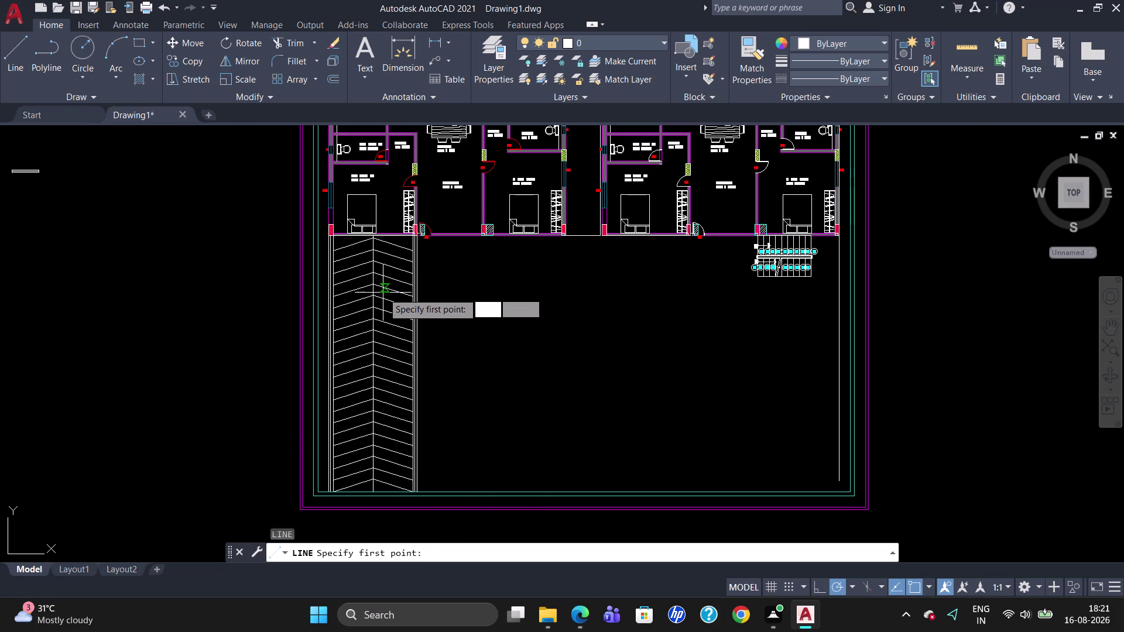
Draw a second vertical line in the open area, parallel to the first, wall to boundary.
scroll(up, 3)
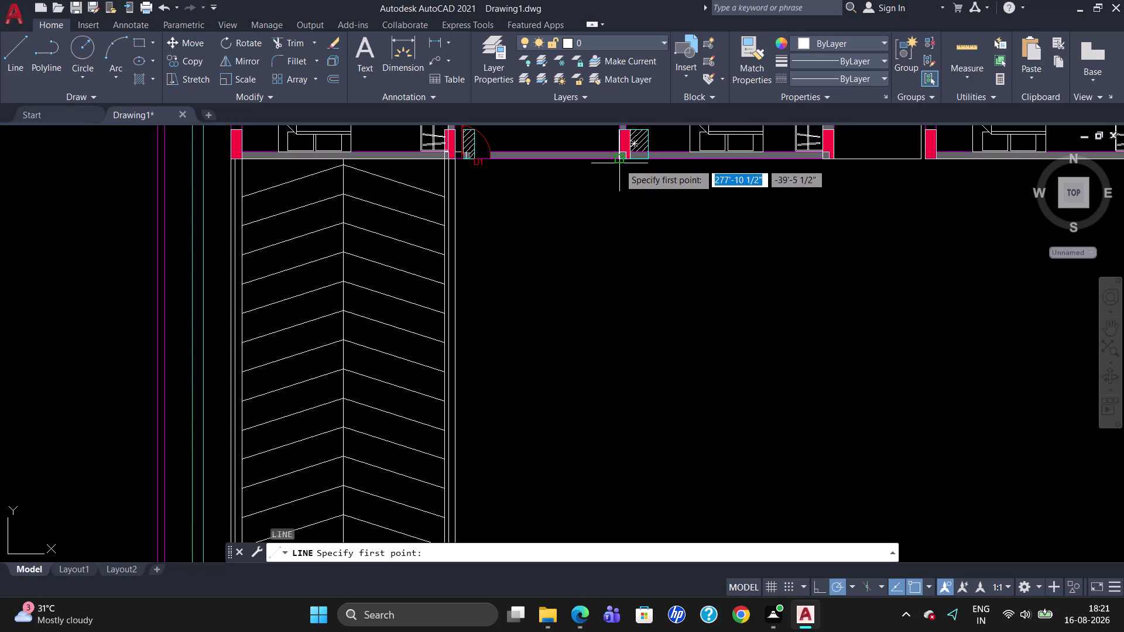
click(619, 162)
scroll(down, 3)
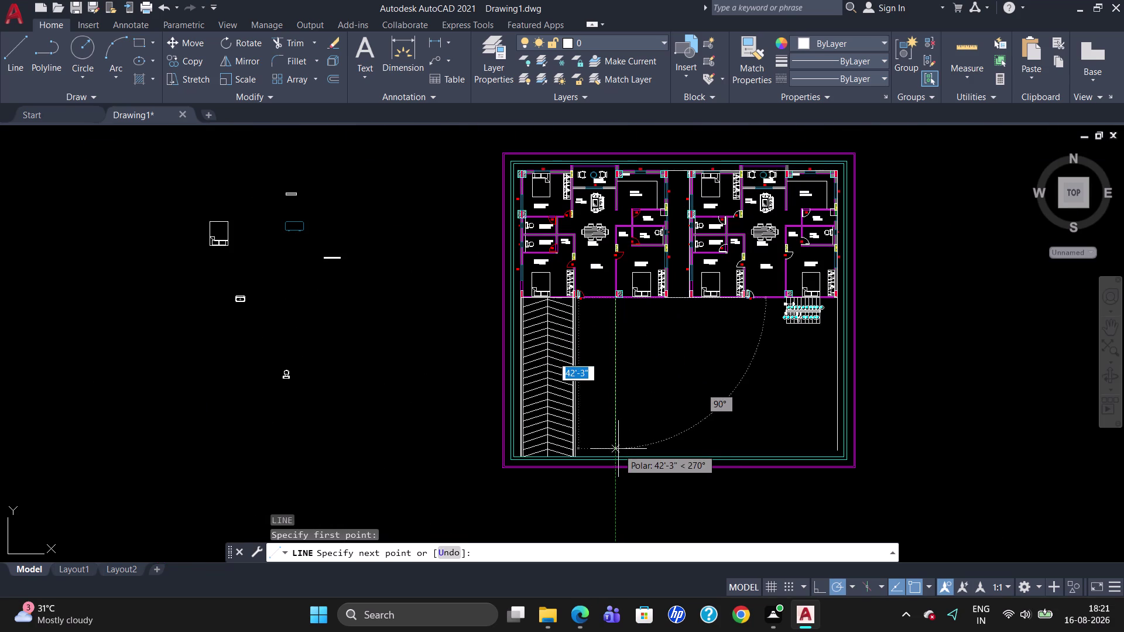
scroll(up, 3)
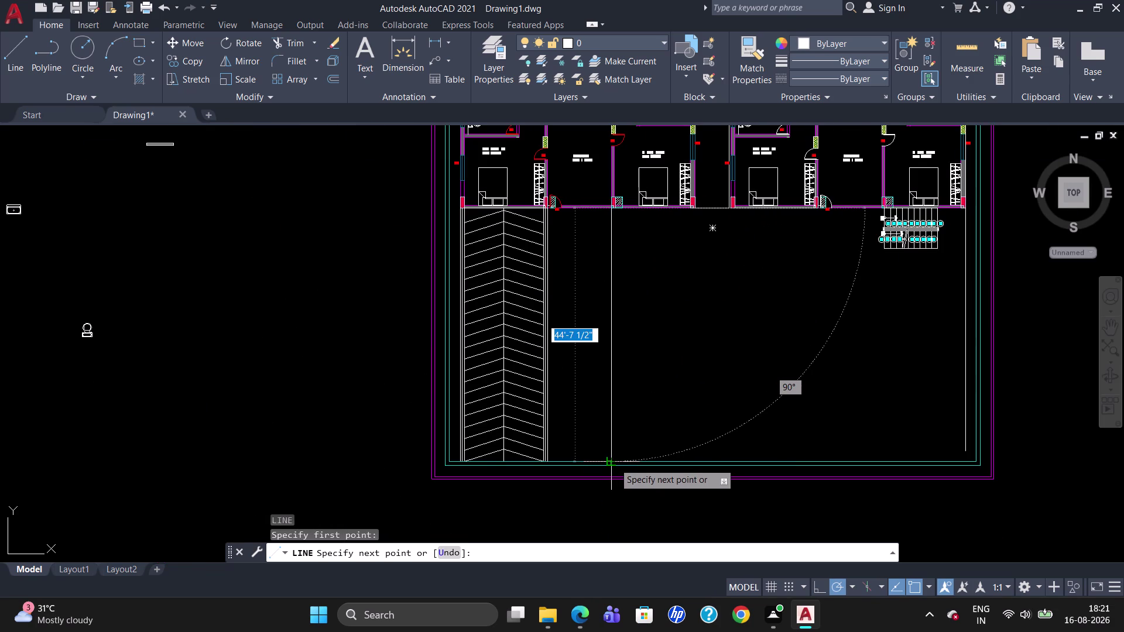
click(614, 463)
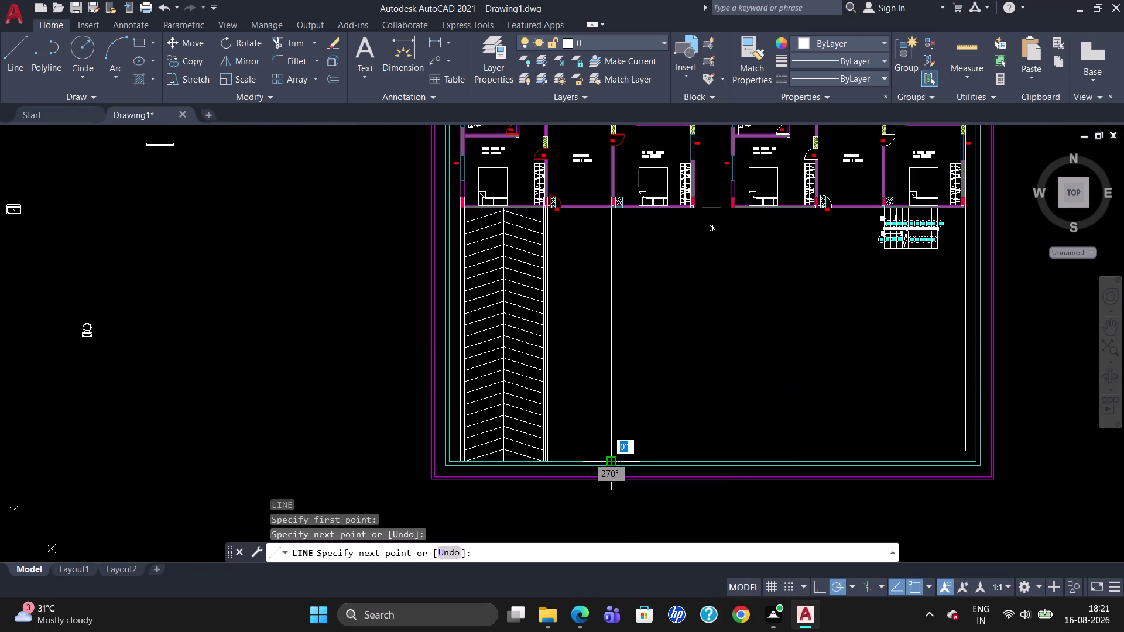
key(Escape)
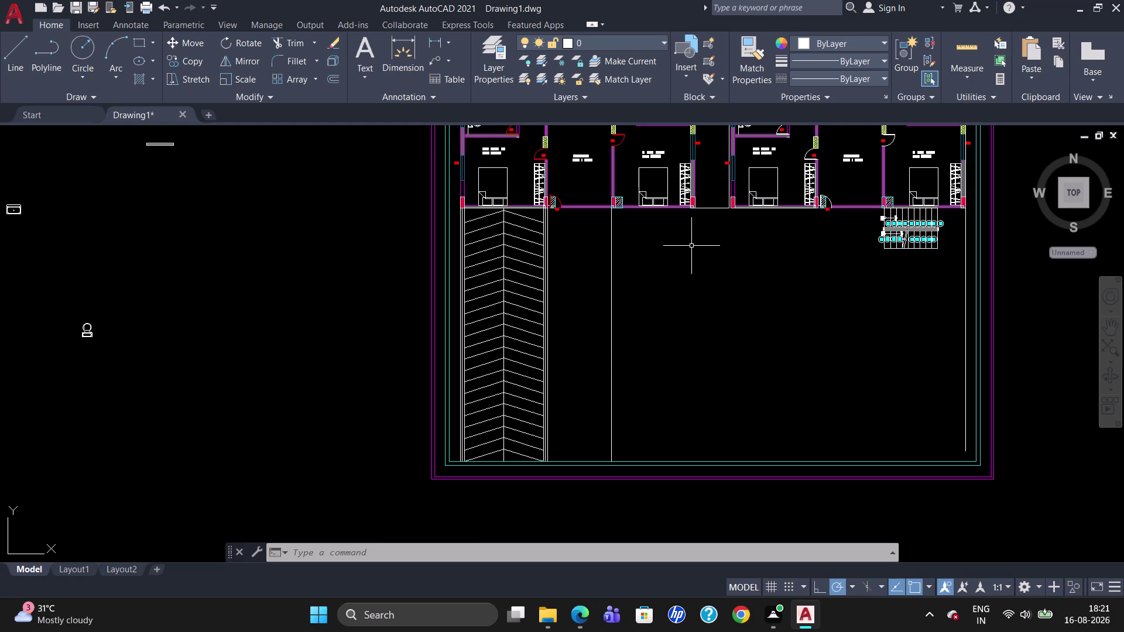
Draw the third vertical division line from the front wall down to the site boundary.
key(l)
key(Return)
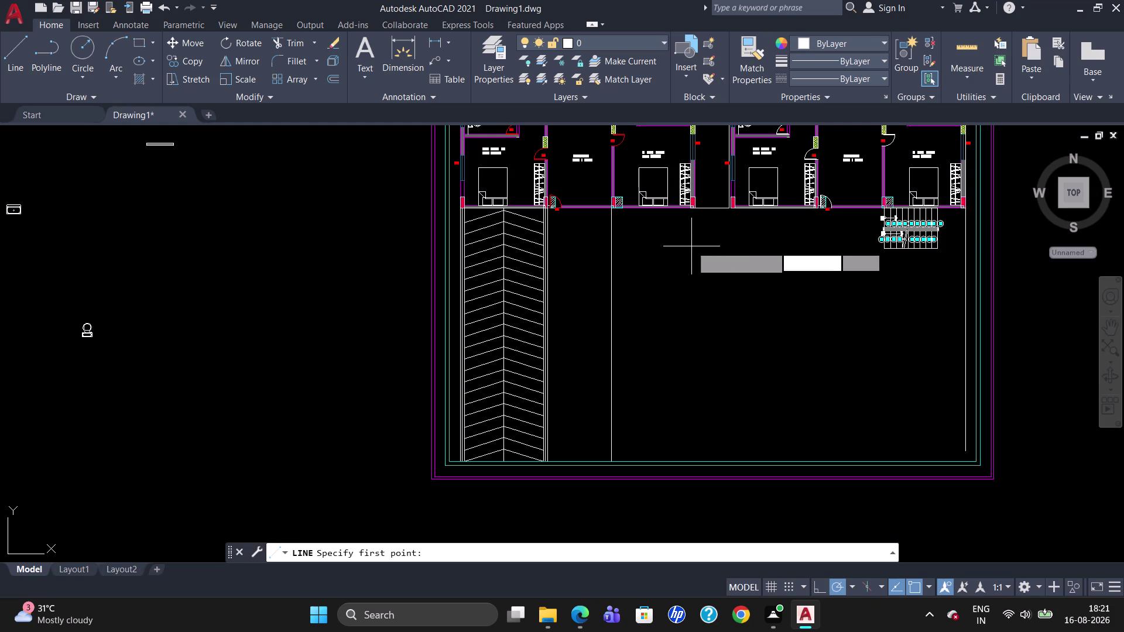
scroll(up, 3)
click(689, 207)
scroll(down, 3)
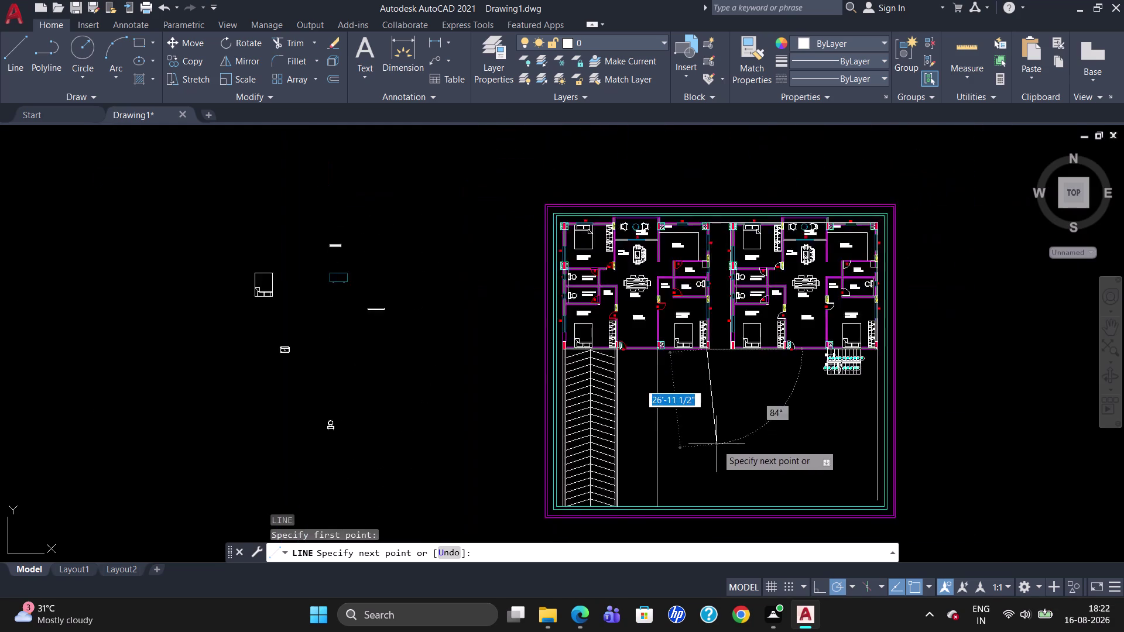
scroll(down, 3)
click(710, 484)
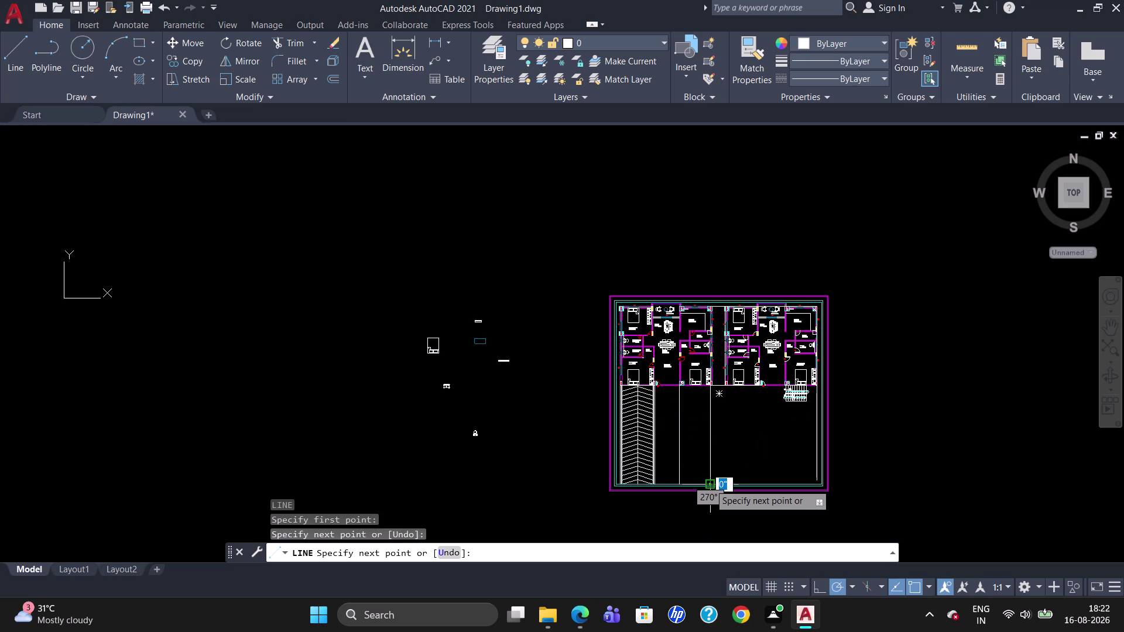
key(Escape)
Draw the fourth vertical division line between the front wall and the site boundary.
key(l)
key(Return)
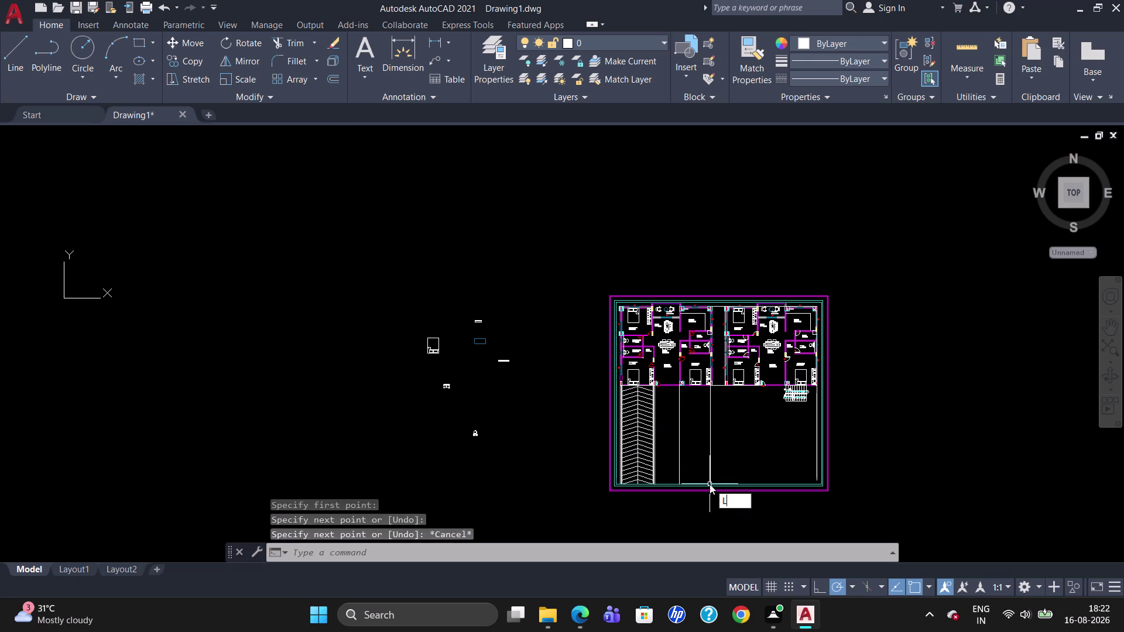
scroll(up, 3)
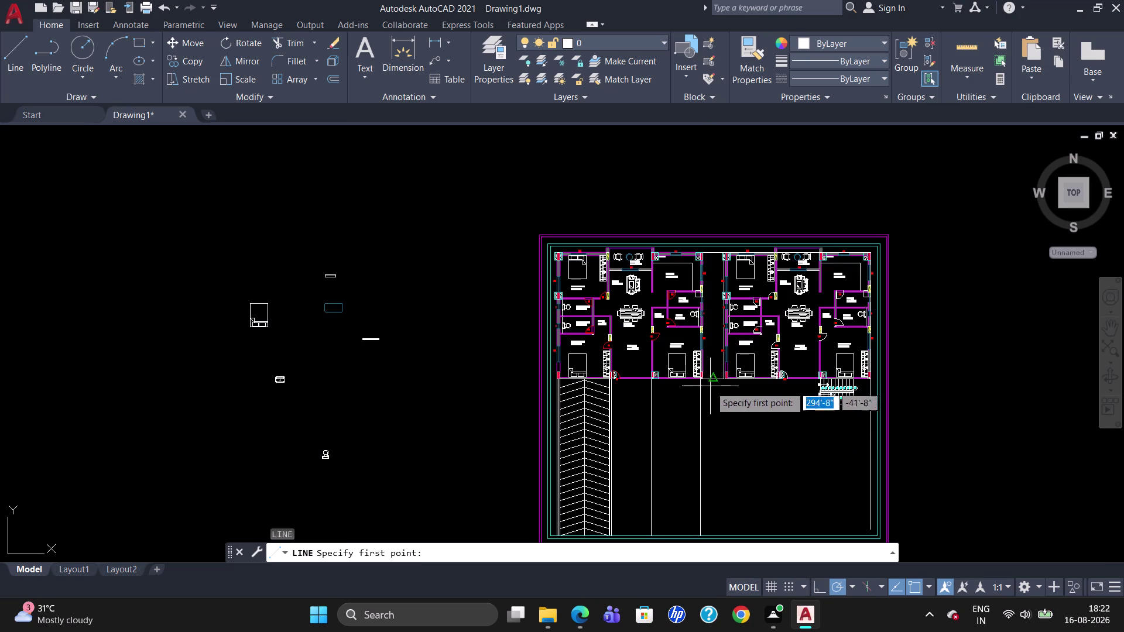
scroll(up, 3)
scroll(up, 3)
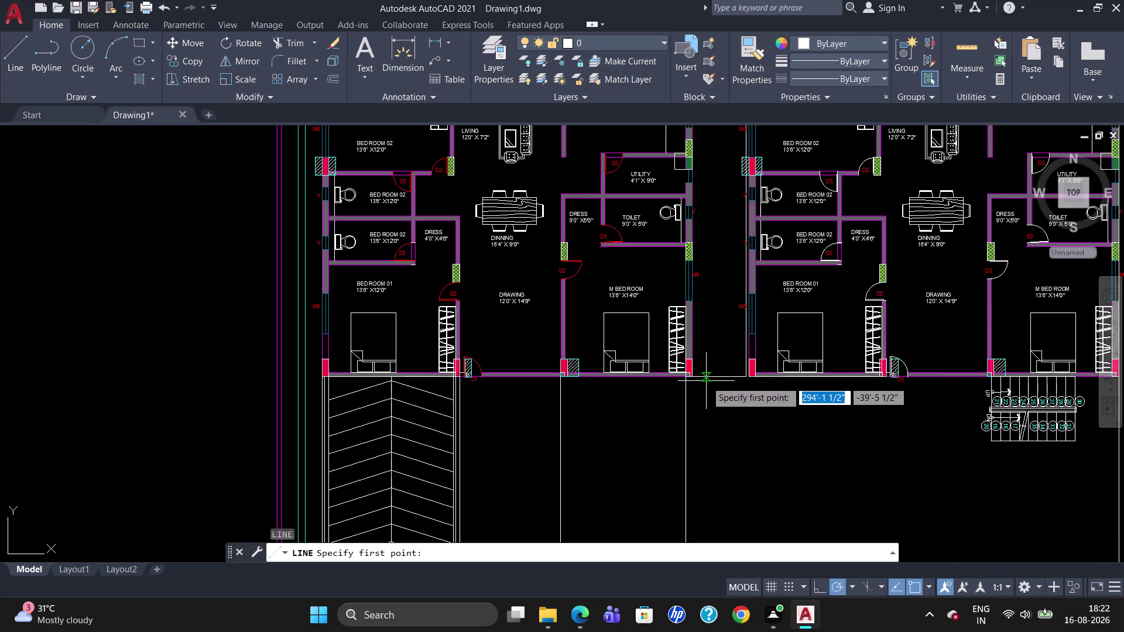
click(693, 378)
scroll(down, 3)
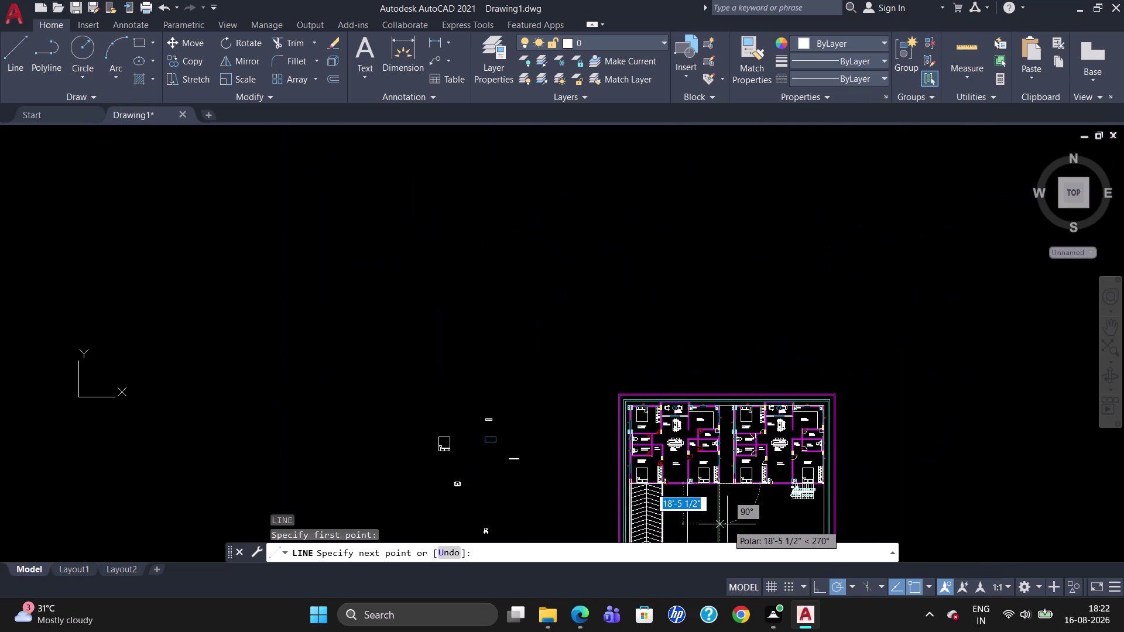
scroll(up, 3)
scroll(down, 3)
scroll(up, 3)
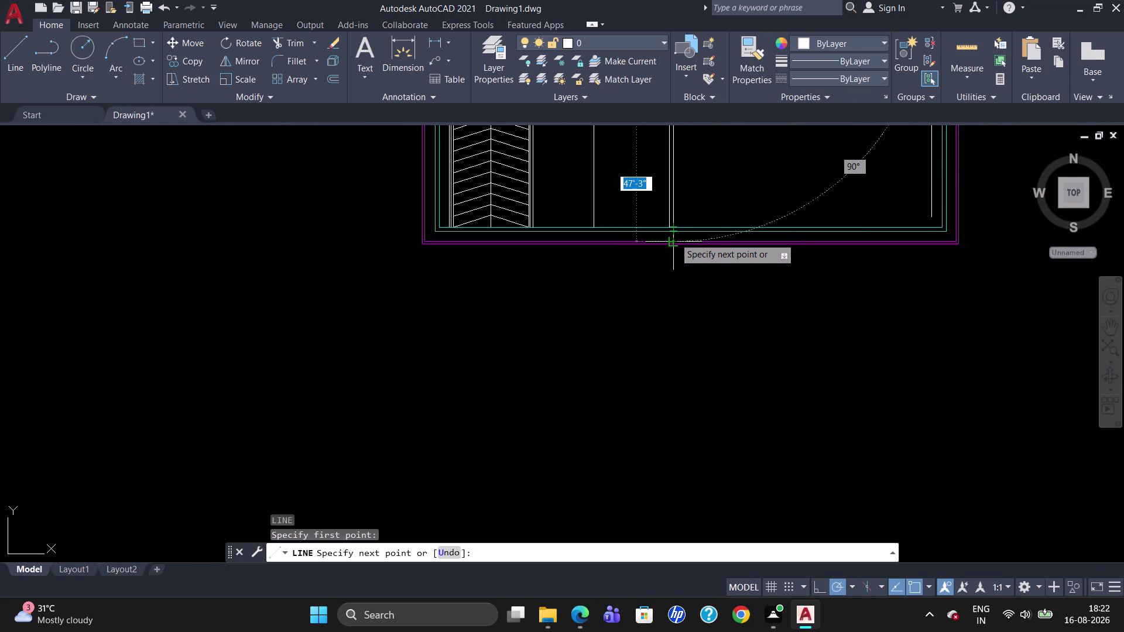
click(675, 223)
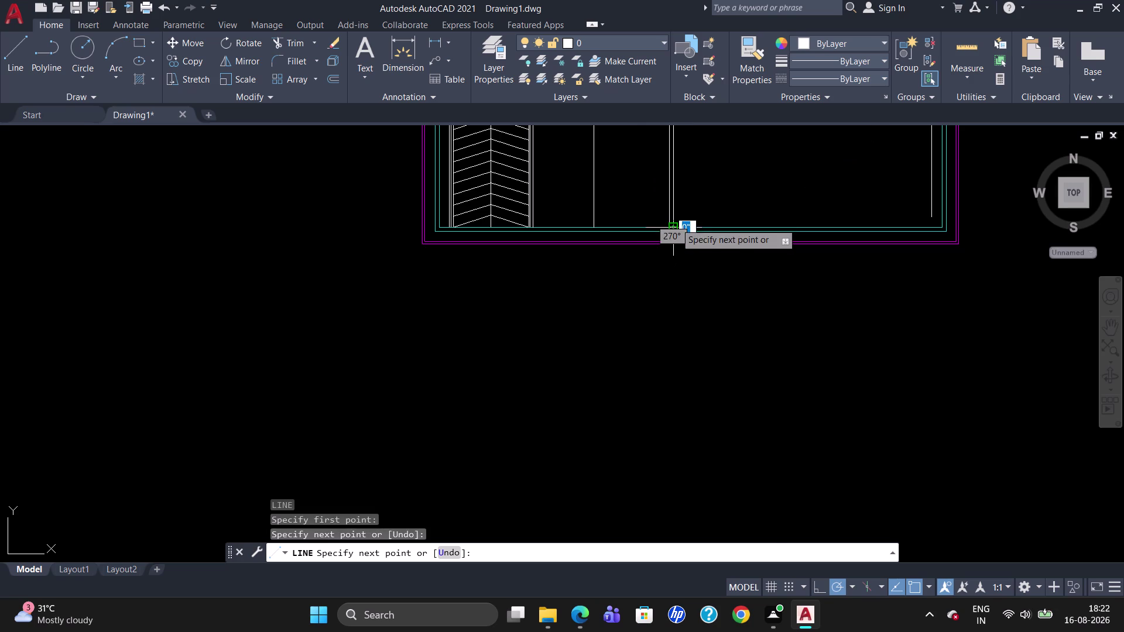
key(Escape)
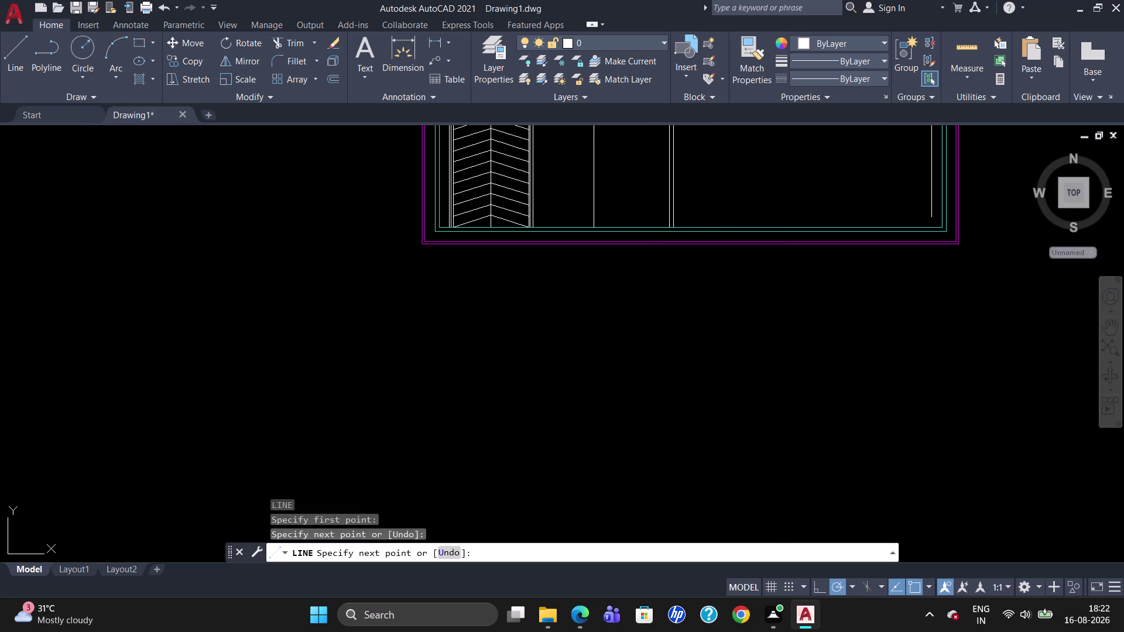
scroll(down, 3)
scroll(up, 3)
scroll(down, 3)
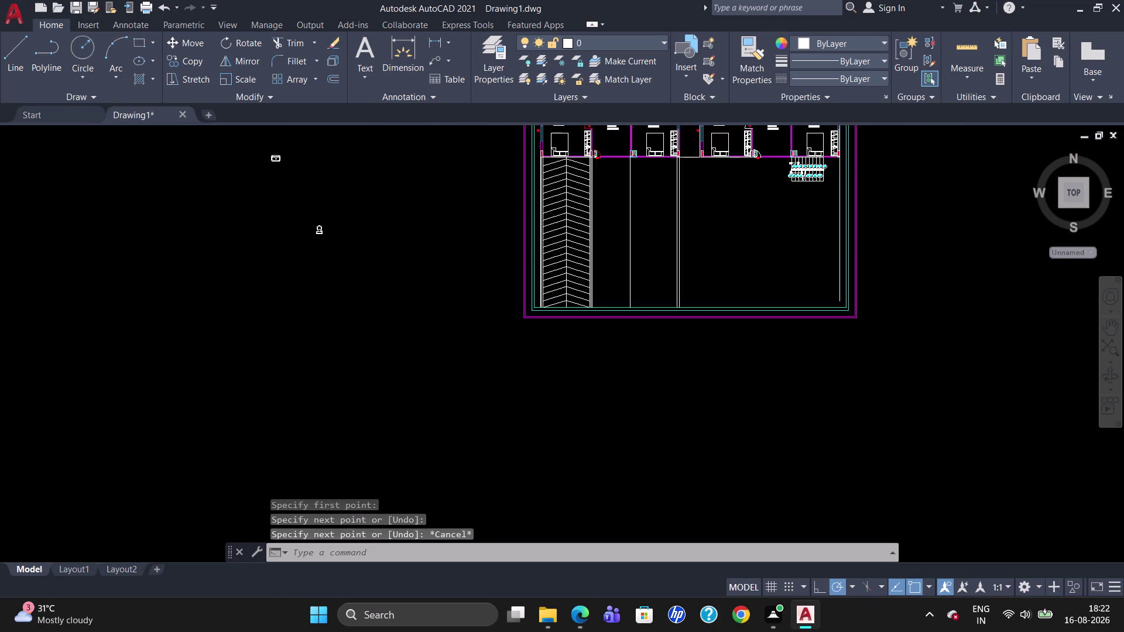
scroll(up, 3)
scroll(up, 3)
scroll(down, 3)
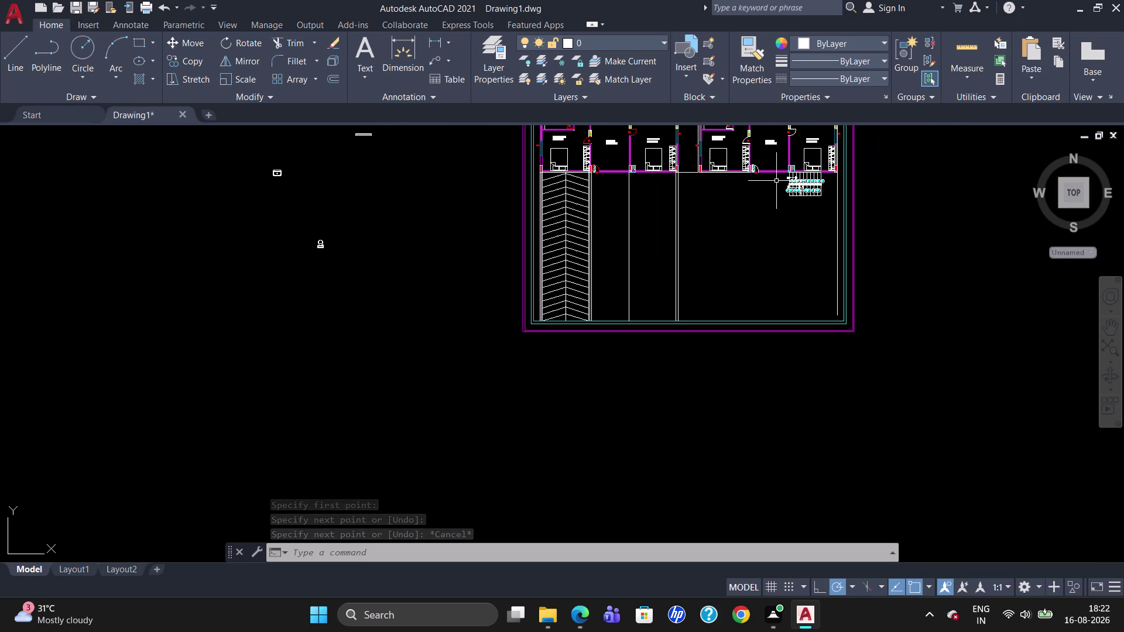
scroll(up, 3)
scroll(down, 3)
scroll(up, 3)
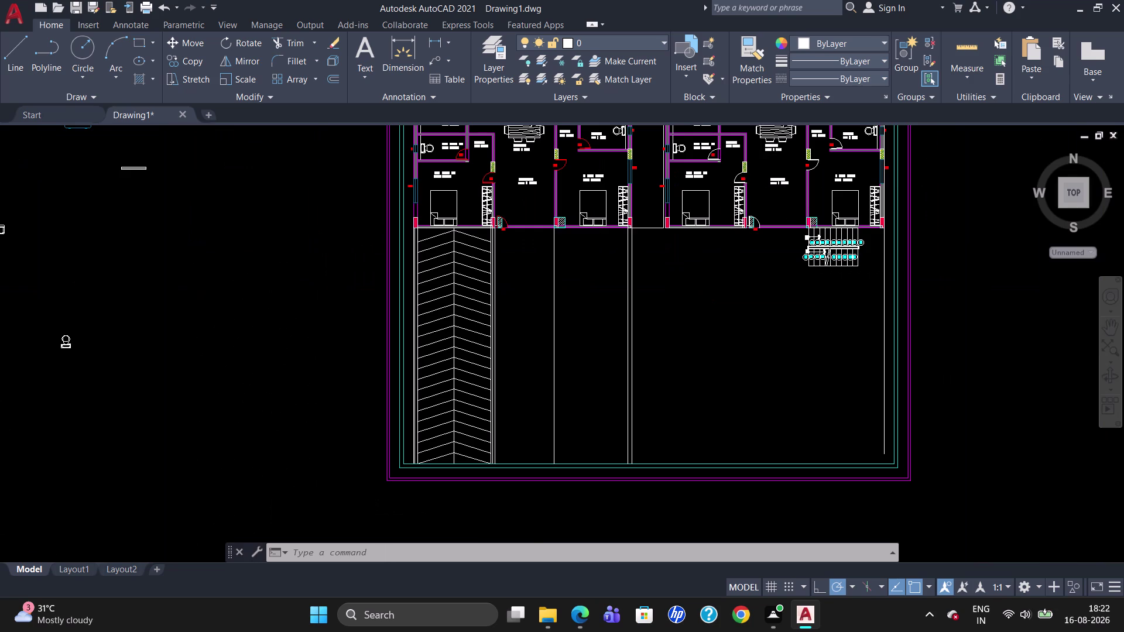
scroll(down, 3)
scroll(up, 3)
scroll(down, 3)
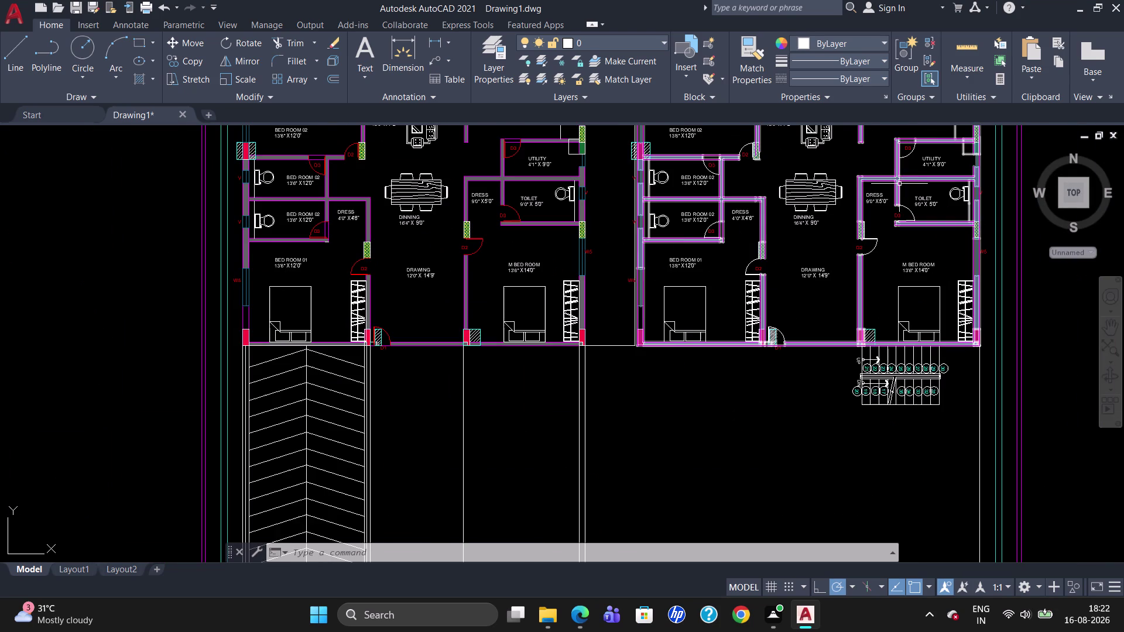